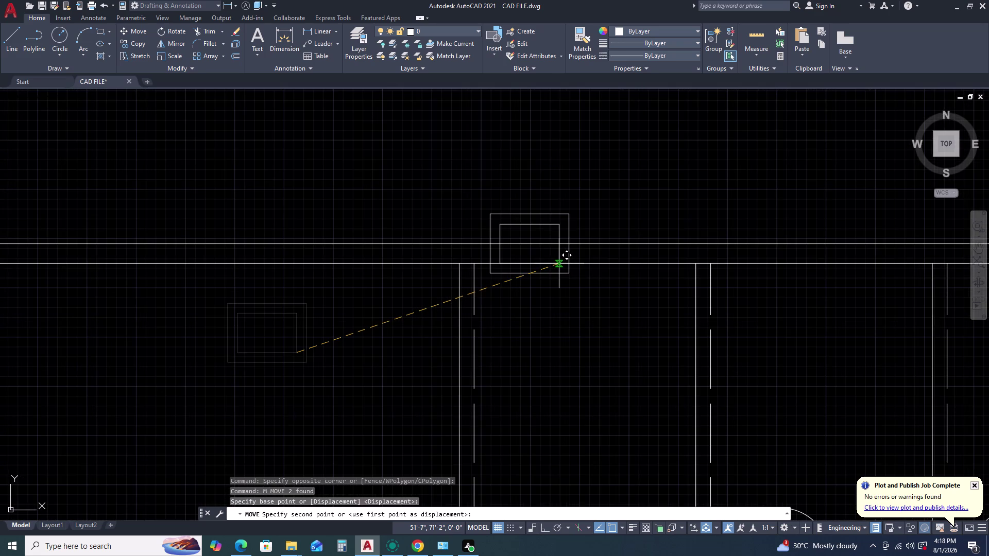
Place the small double rectangle just above the long horizontal wall line.
scroll(down, 3)
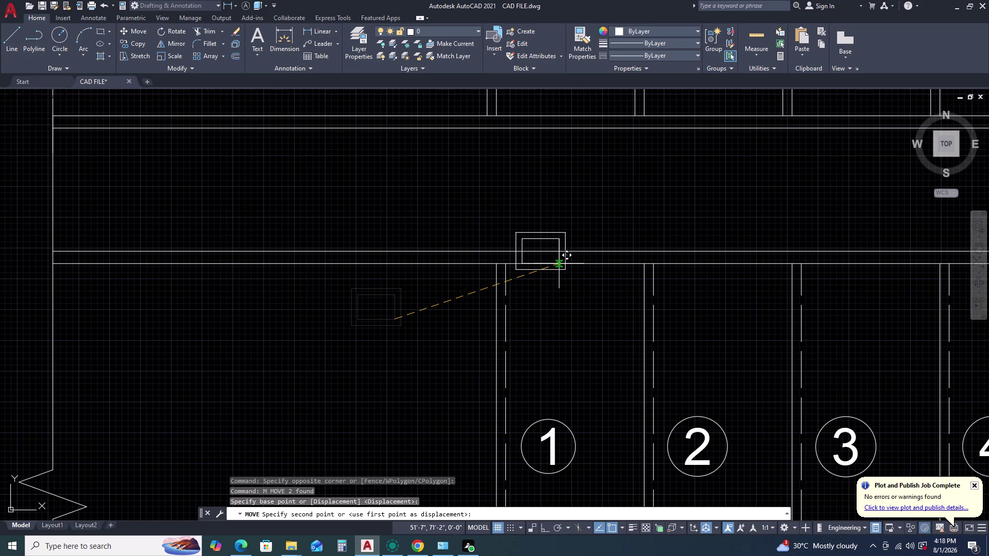
scroll(up, 3)
click(422, 219)
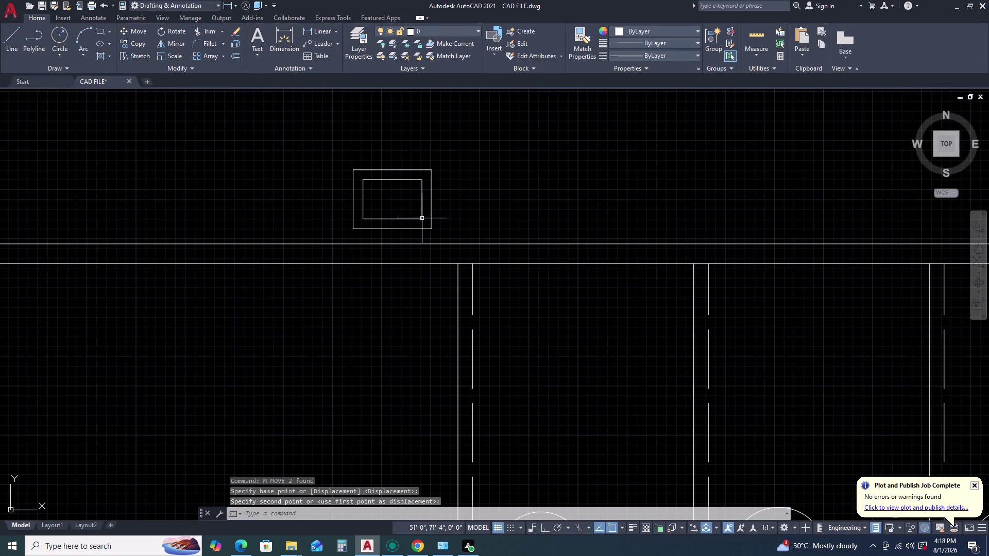
key(Escape)
Review the dimension style's Primary Units with DIMSTYLE and close it unchanged.
key(d)
key(space)
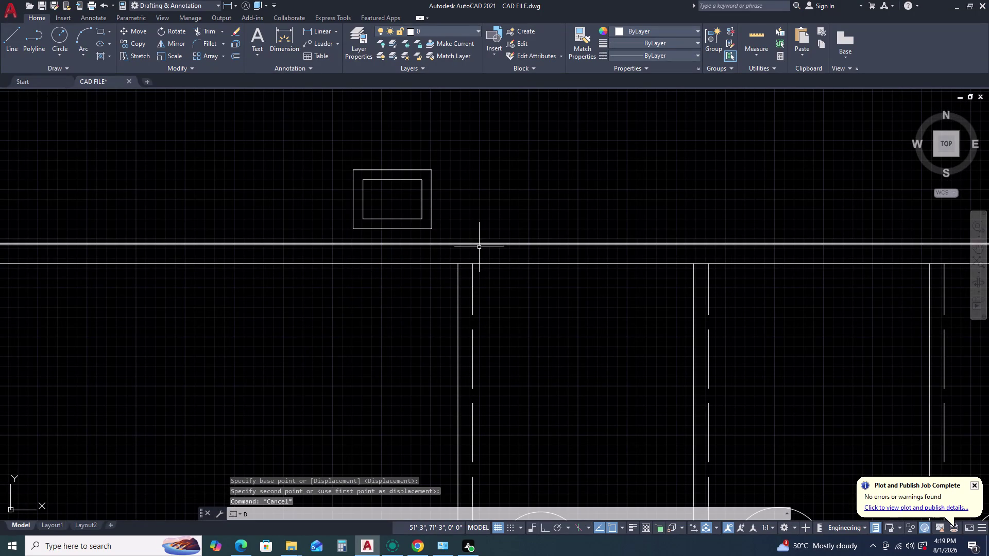
click(591, 248)
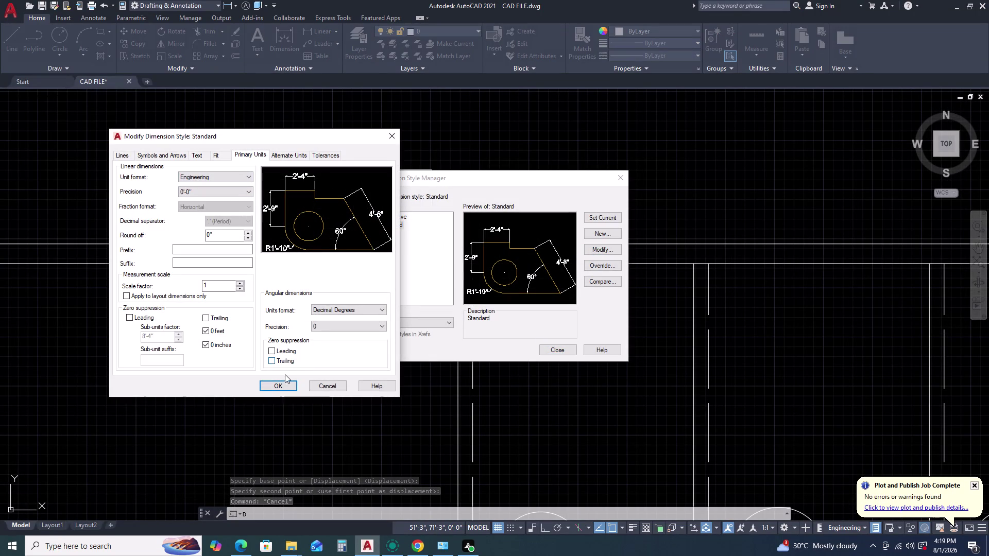
click(280, 386)
double_click(600, 213)
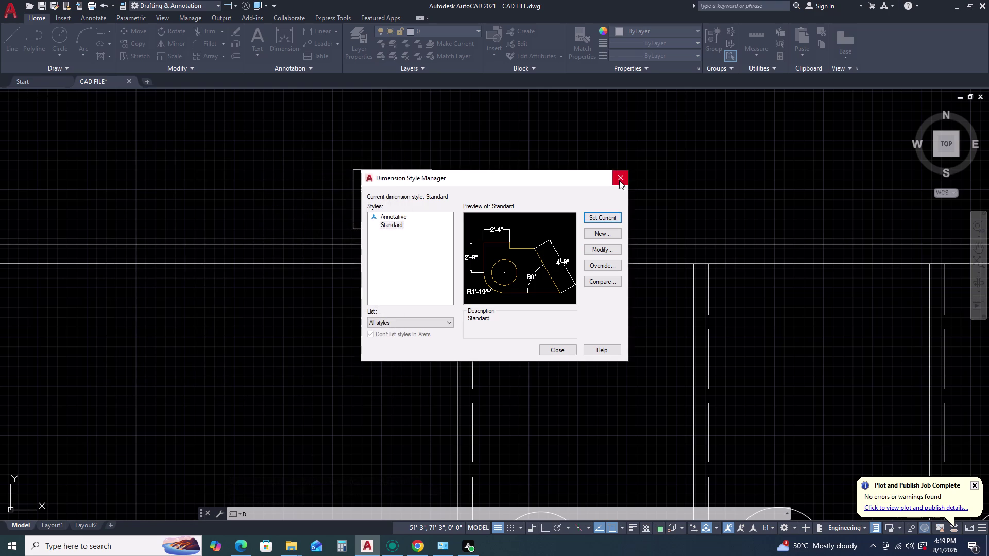
click(620, 179)
Window-select the small rectangle twice, cancelling each selection.
drag(455, 178, 449, 178)
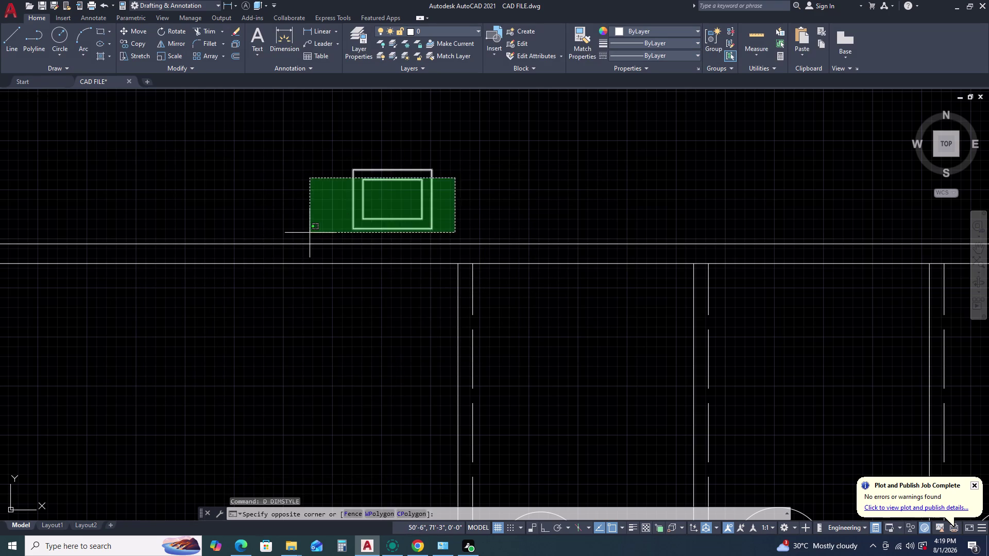
click(310, 233)
scroll(down, 3)
key(Escape)
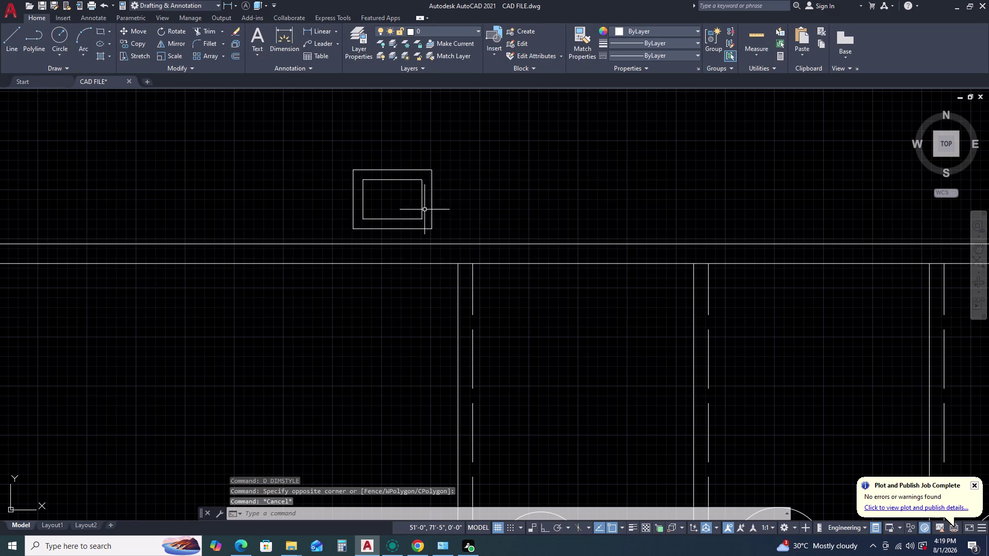
click(486, 172)
click(320, 226)
key(Escape)
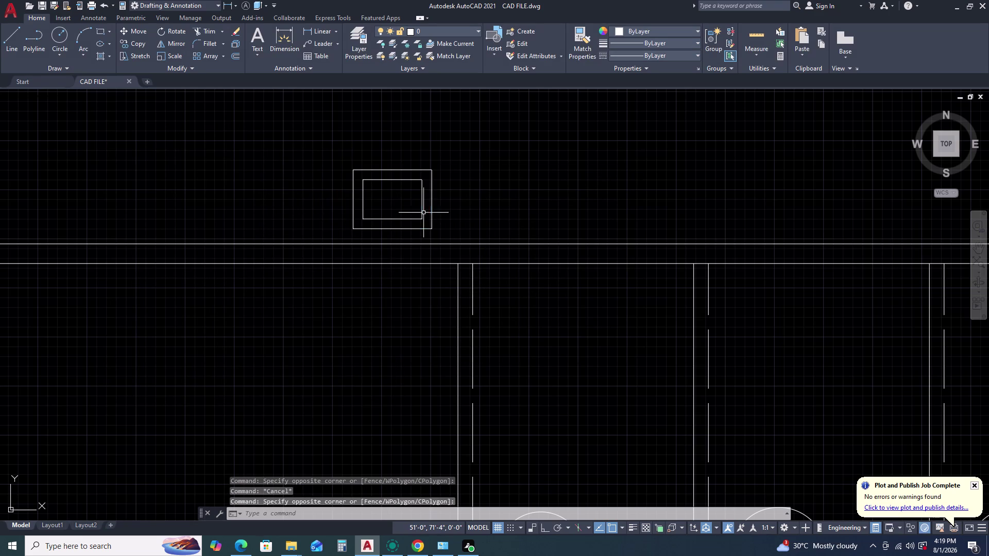
click(308, 31)
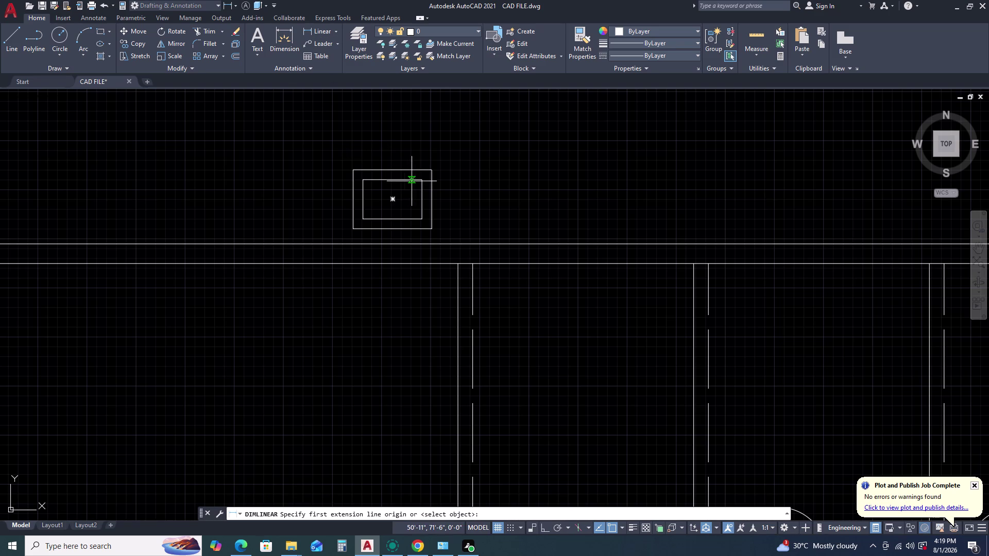
Try and cancel linear dimensions on the rectangle (2 inches) and the wall (1 inch).
click(420, 181)
click(421, 221)
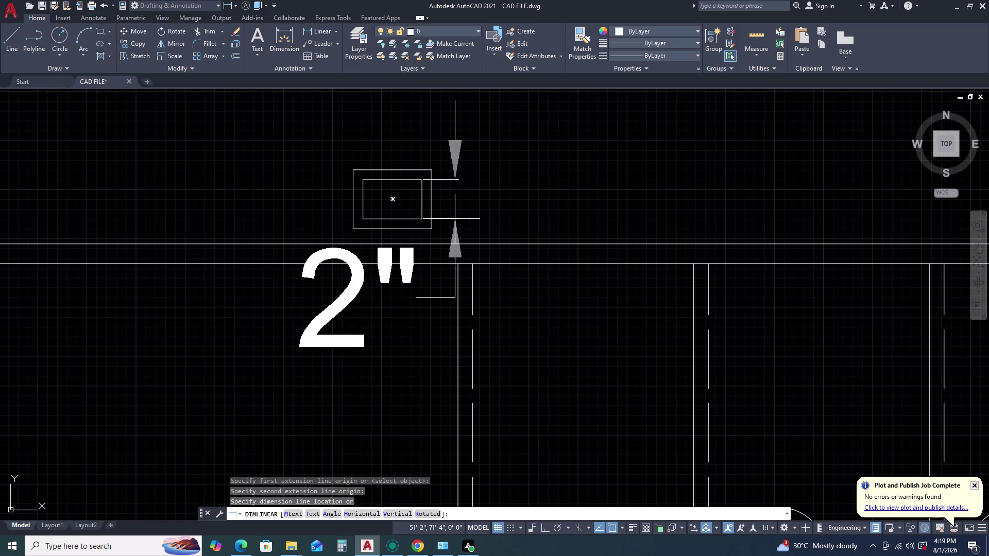
key(Escape)
key(space)
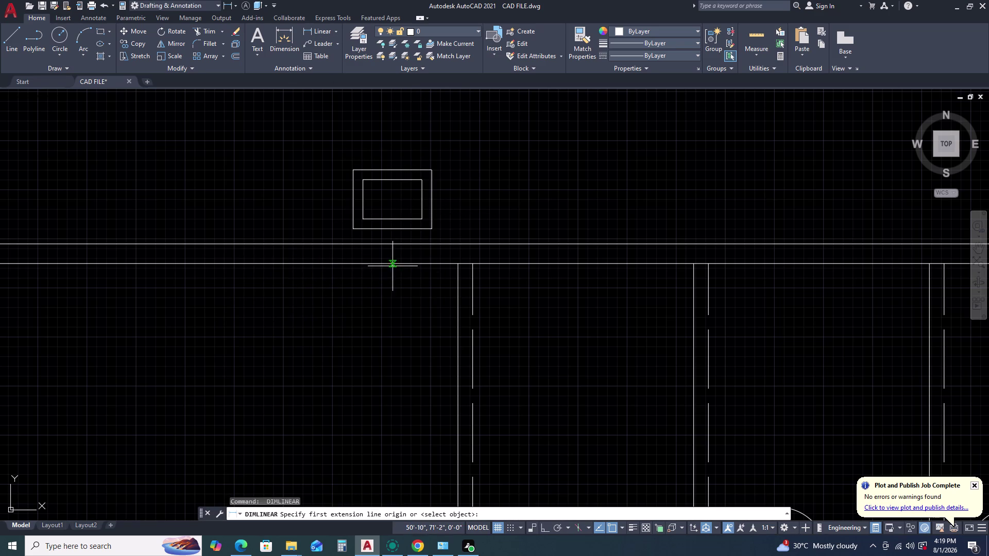
click(459, 266)
click(459, 242)
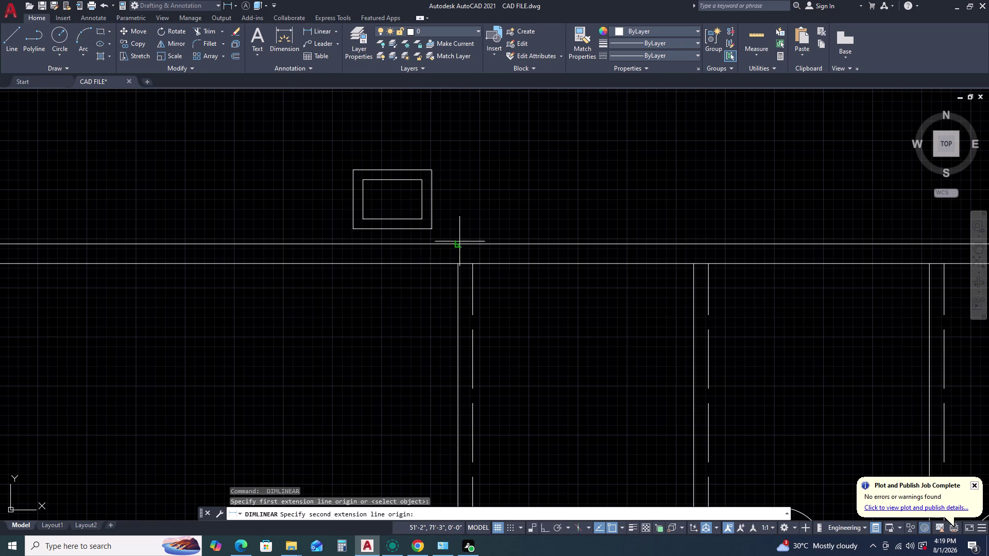
scroll(down, 3)
scroll(down, 3)
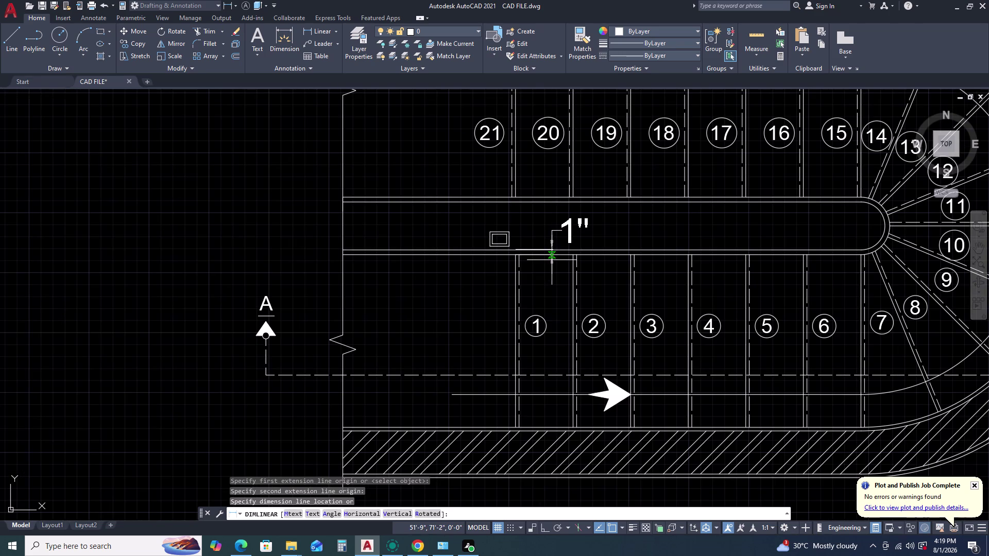
key(Escape)
Erase the extra lines inside the central wall band.
click(532, 230)
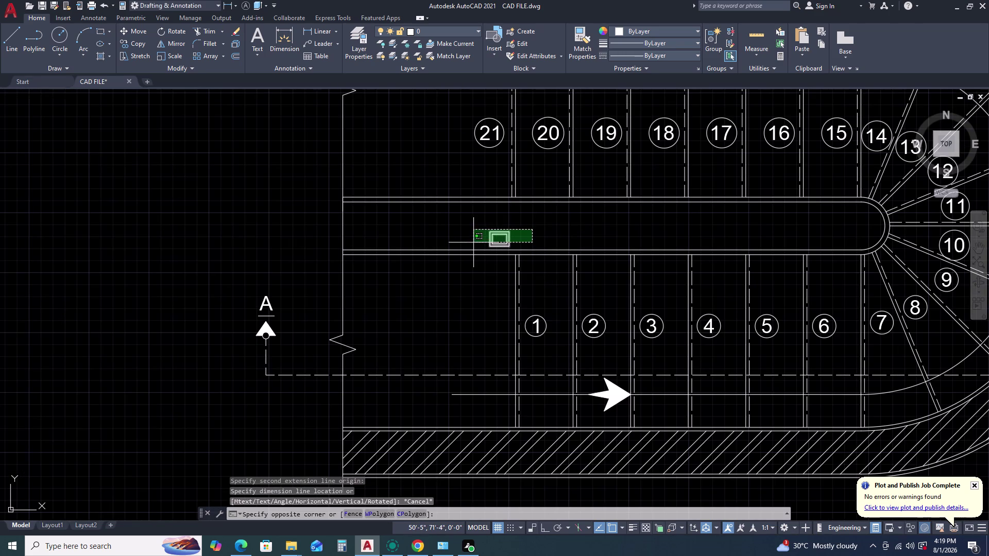
key(Escape)
double_click(456, 251)
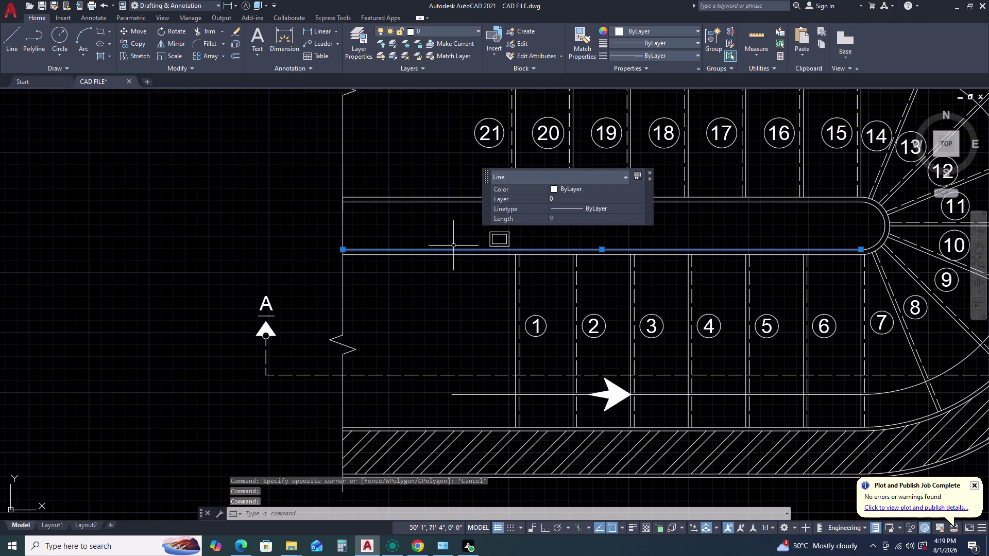
key(Delete)
click(483, 203)
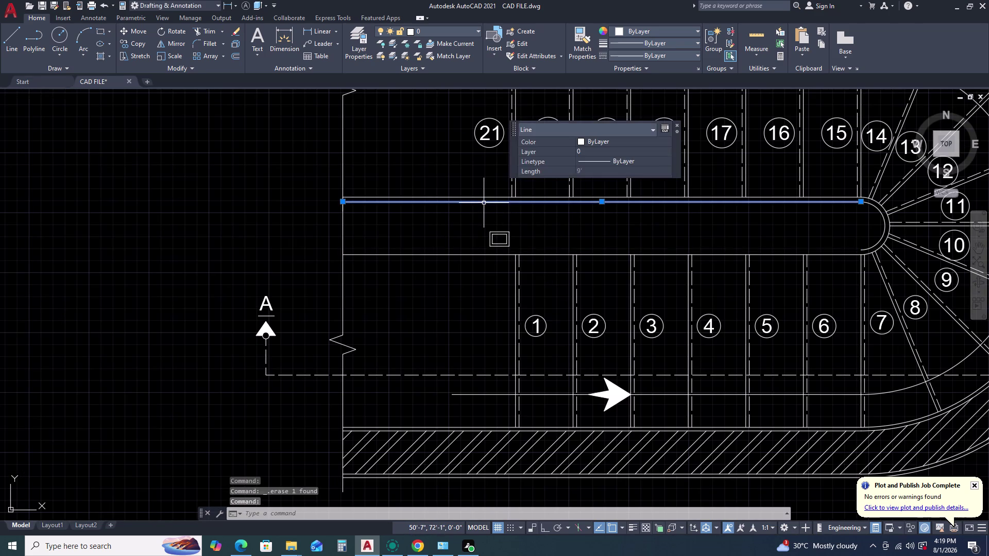
key(Delete)
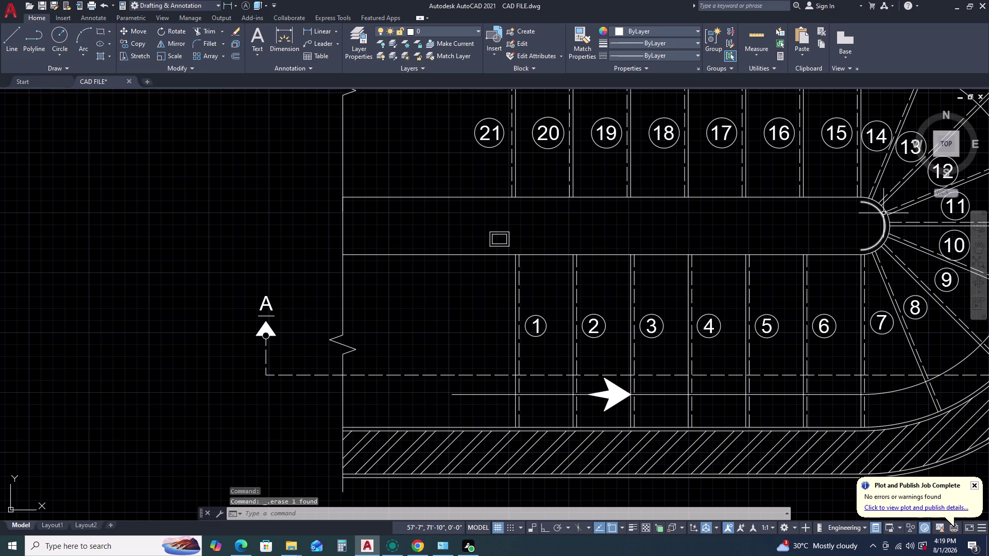
click(883, 214)
key(Delete)
scroll(down, 3)
scroll(up, 3)
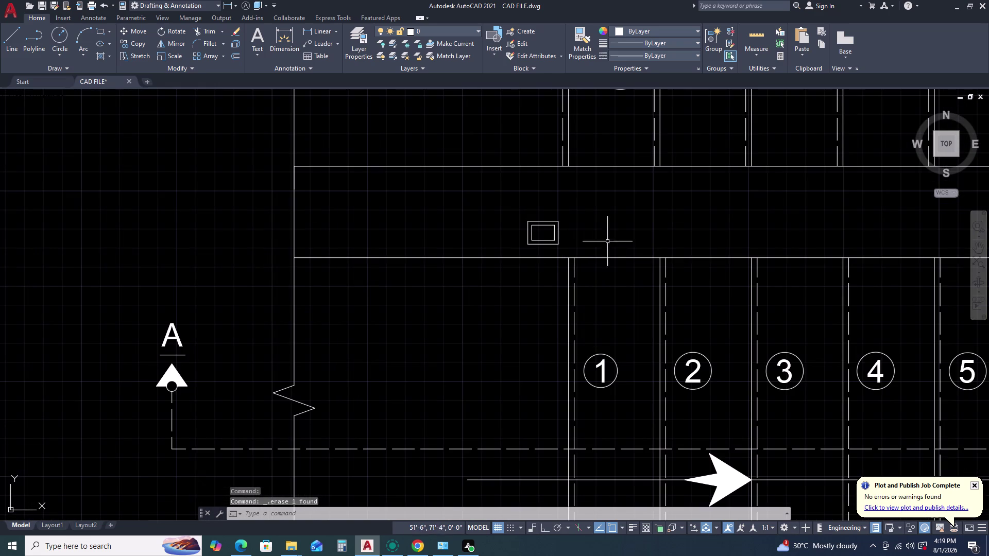
Offset the central wall's edge lines 2 inches into the wall band.
click(612, 236)
click(603, 280)
key(o)
key(space)
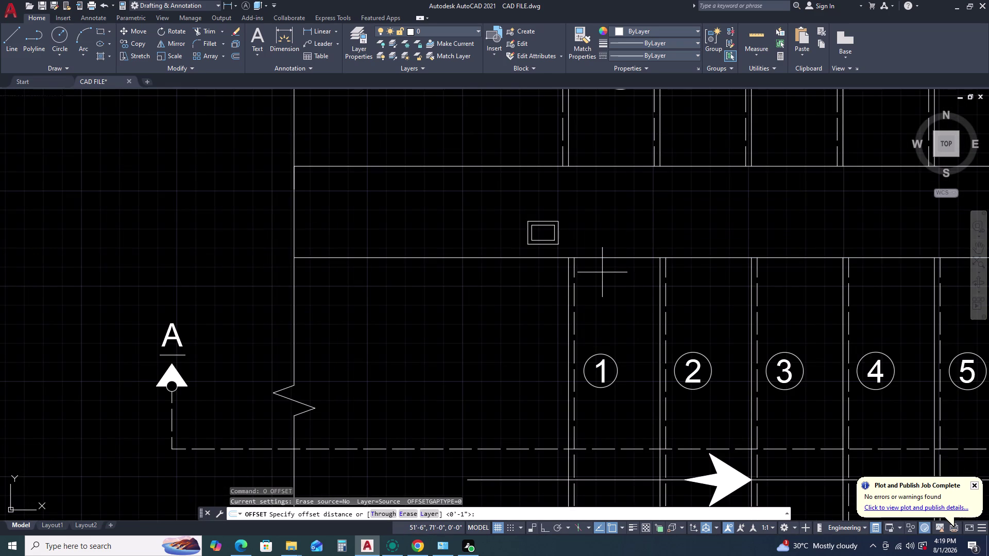
key(3)
key(BackSpace)
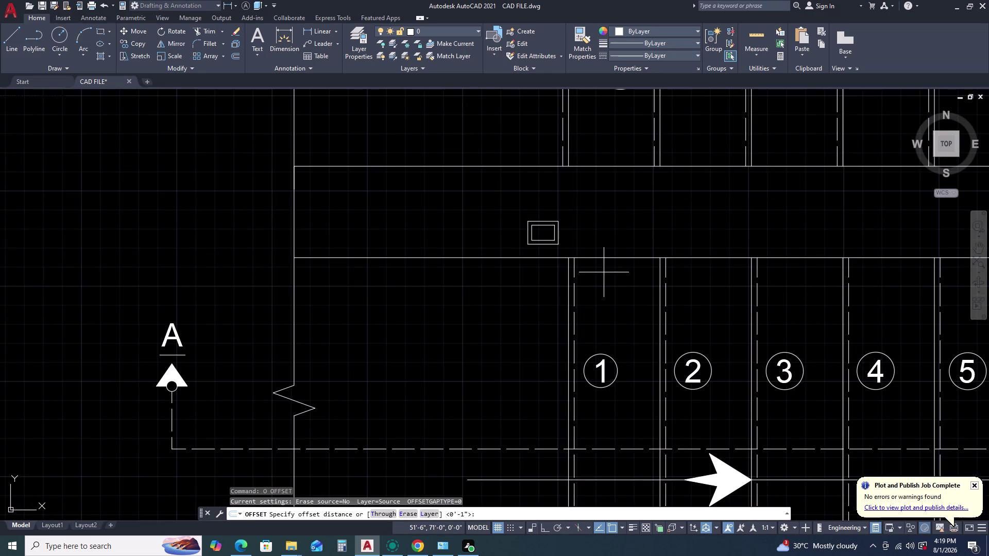
key(2)
key(space)
click(492, 223)
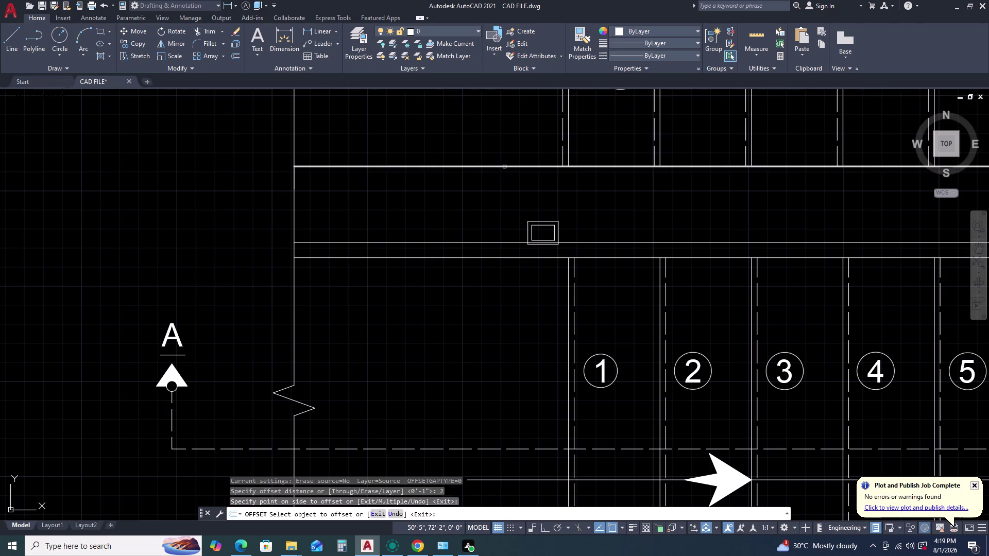
click(505, 167)
scroll(down, 3)
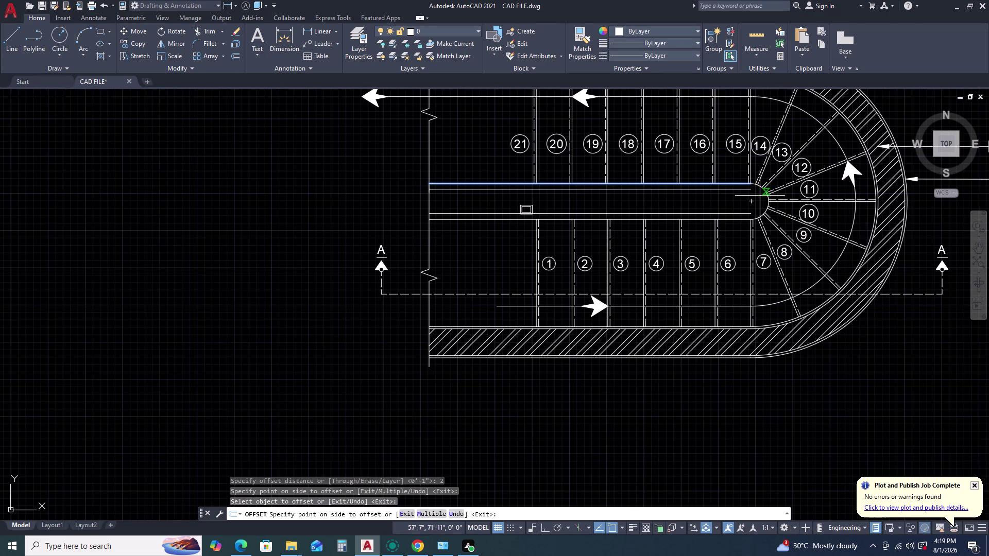
click(755, 199)
click(764, 189)
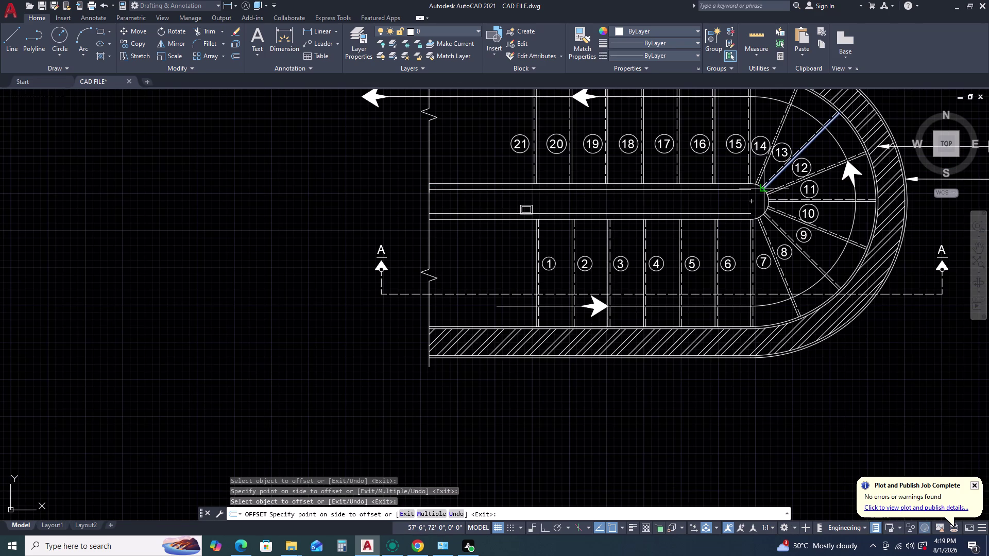
key(Escape)
key(space)
Offset one more wall edge line 2 inches inward.
scroll(up, 3)
key(space)
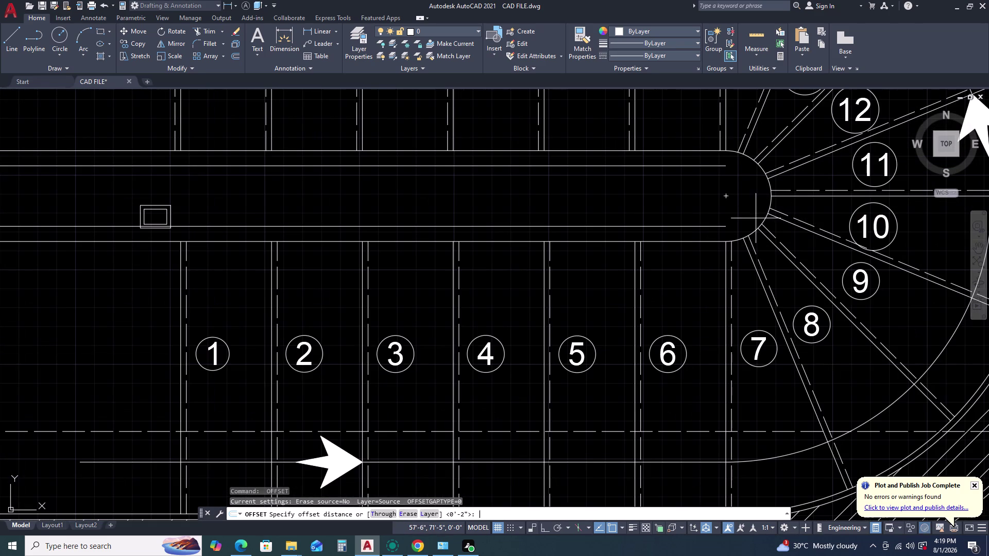
click(766, 220)
click(729, 217)
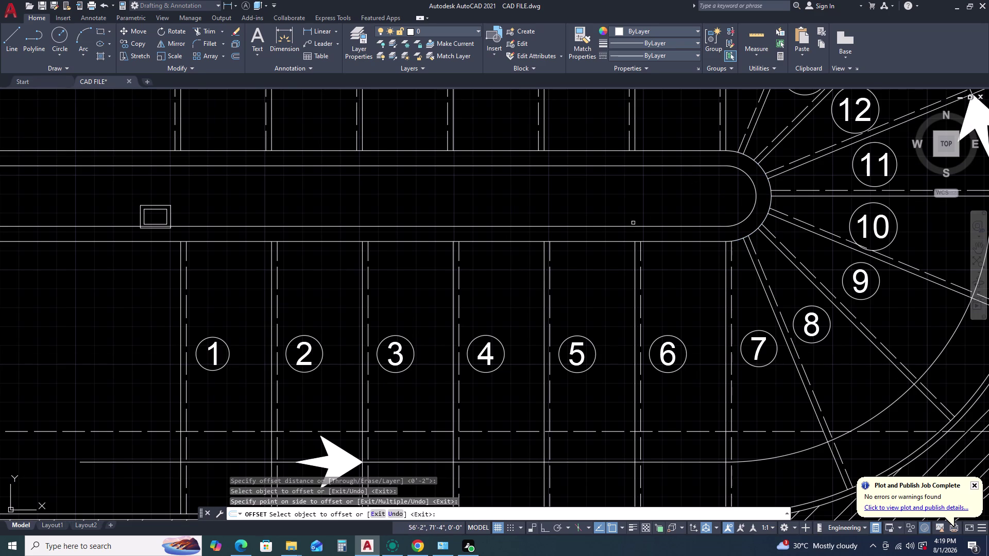
scroll(down, 3)
key(Escape)
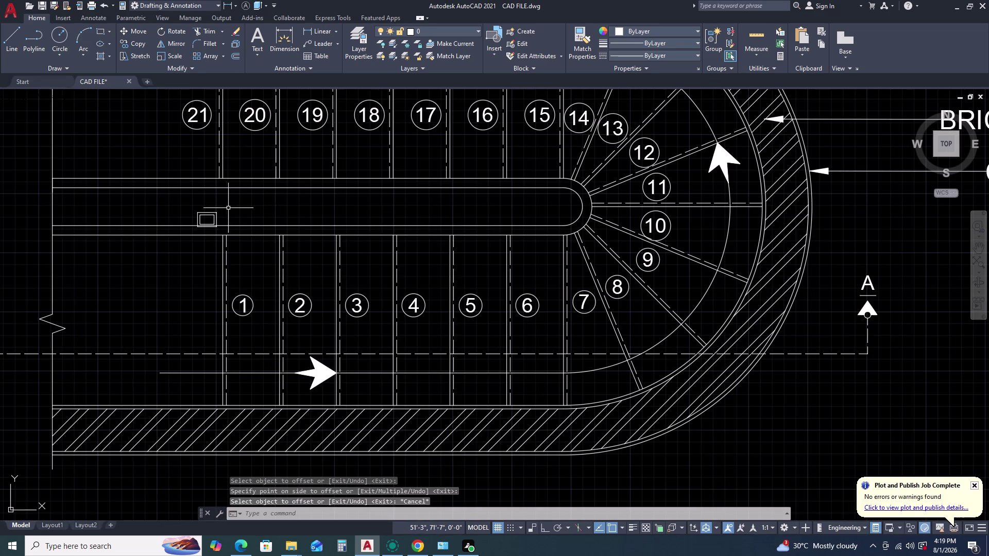
scroll(up, 3)
Move the nested rectangle from its corner base point to a new position.
click(203, 186)
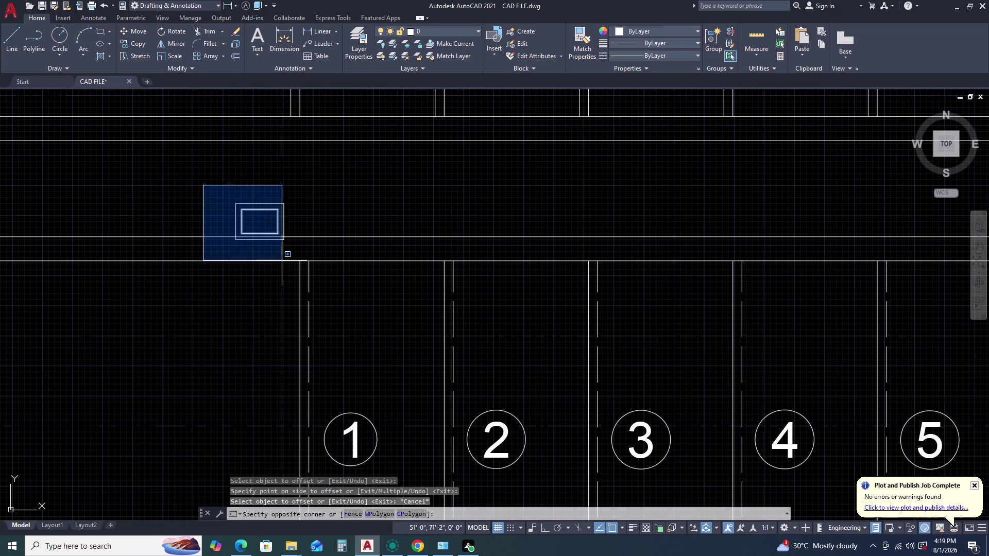
click(304, 248)
key(m)
key(space)
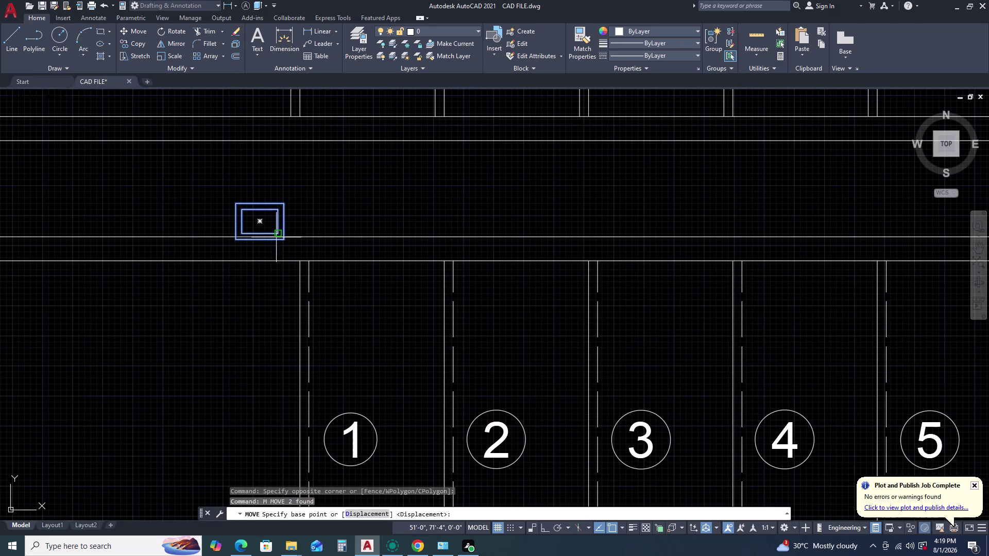
click(278, 231)
scroll(up, 3)
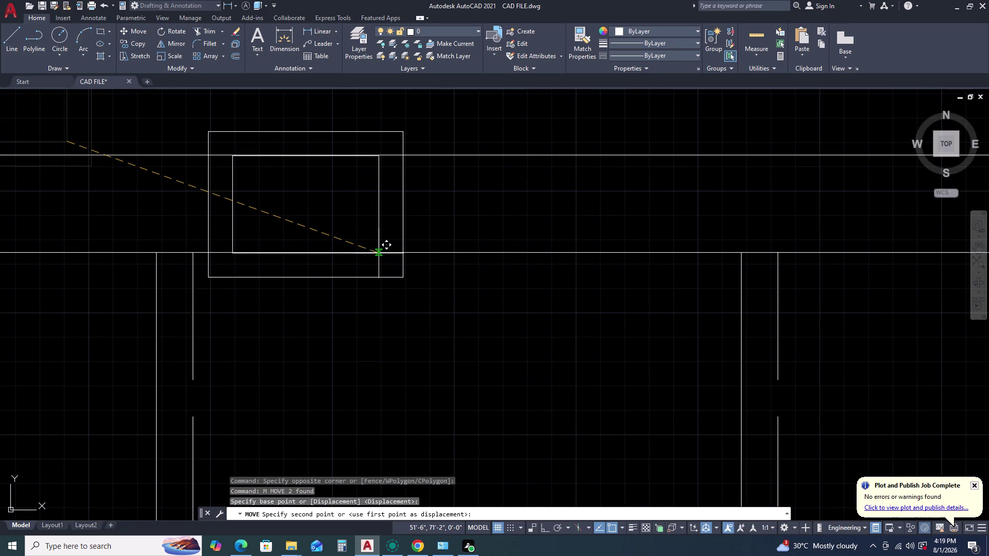
scroll(up, 3)
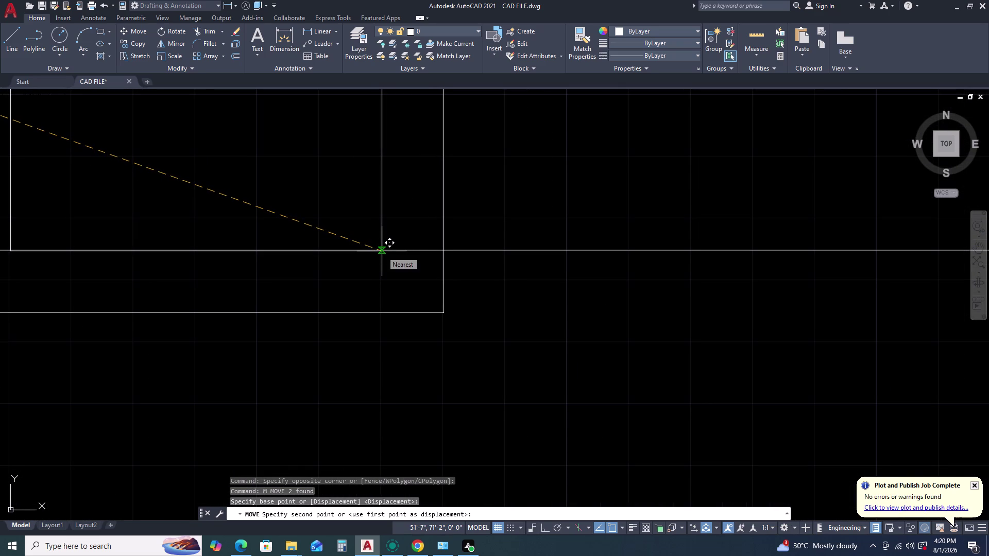
scroll(up, 3)
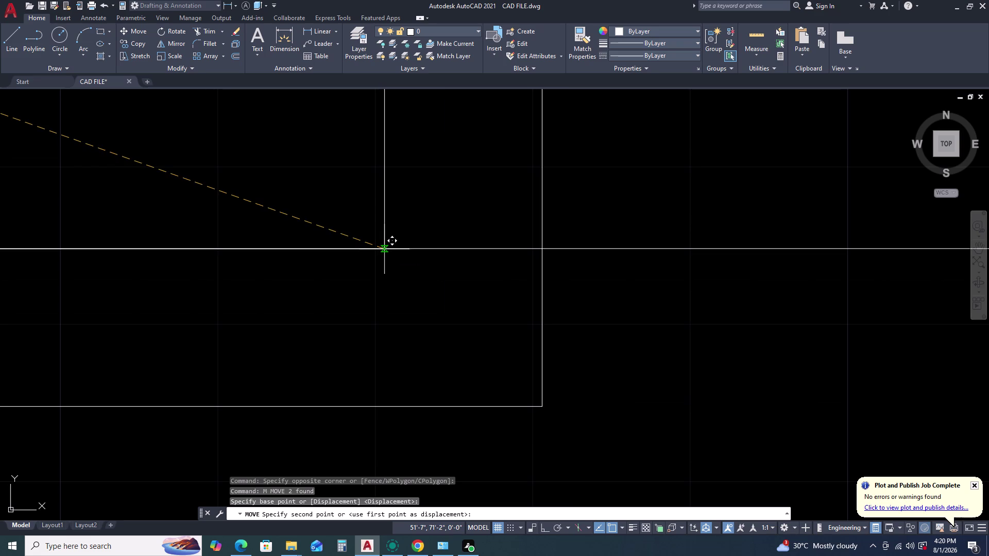
click(385, 249)
scroll(down, 3)
scroll(down, 3)
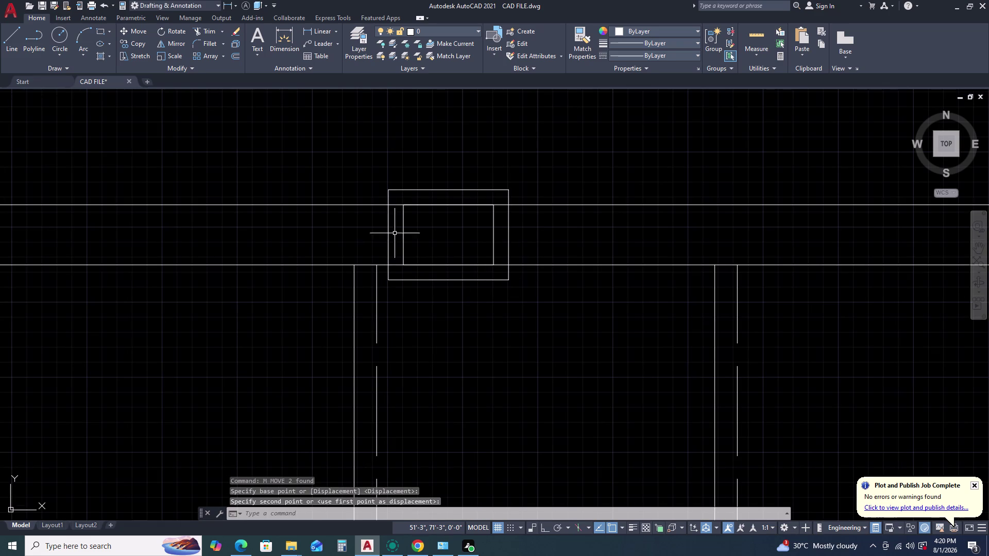
With Ortho on, shift both column rectangles right from their inner corner.
click(374, 183)
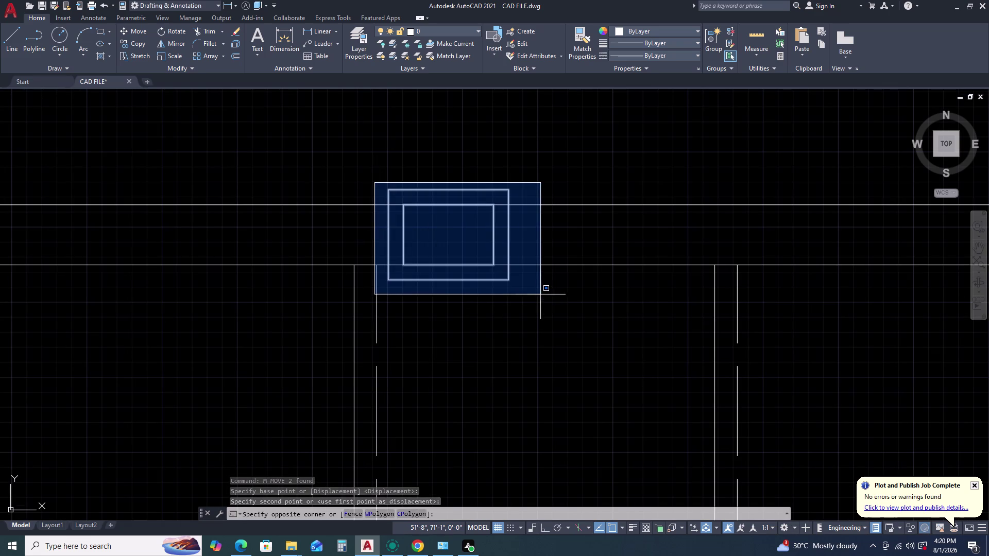
click(540, 295)
key(F8)
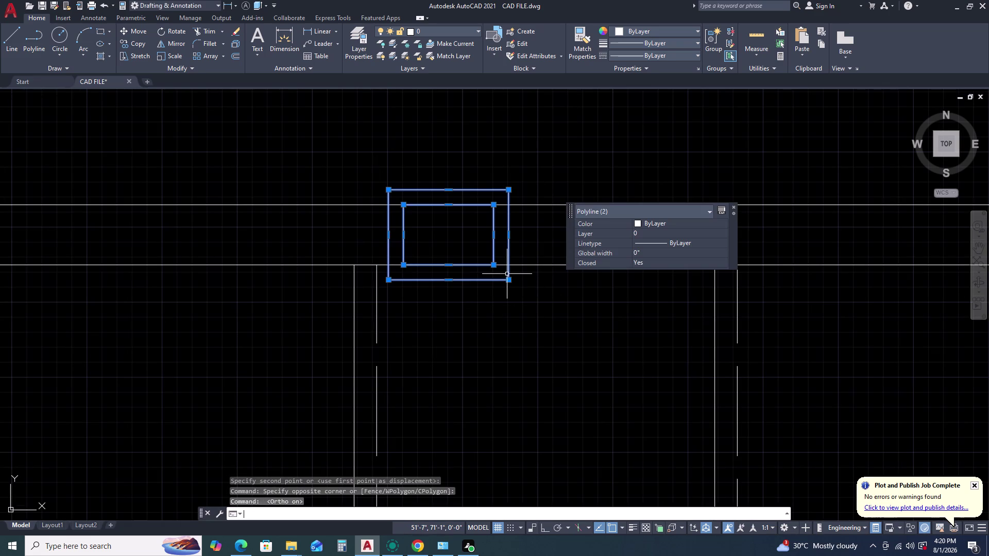
key(space)
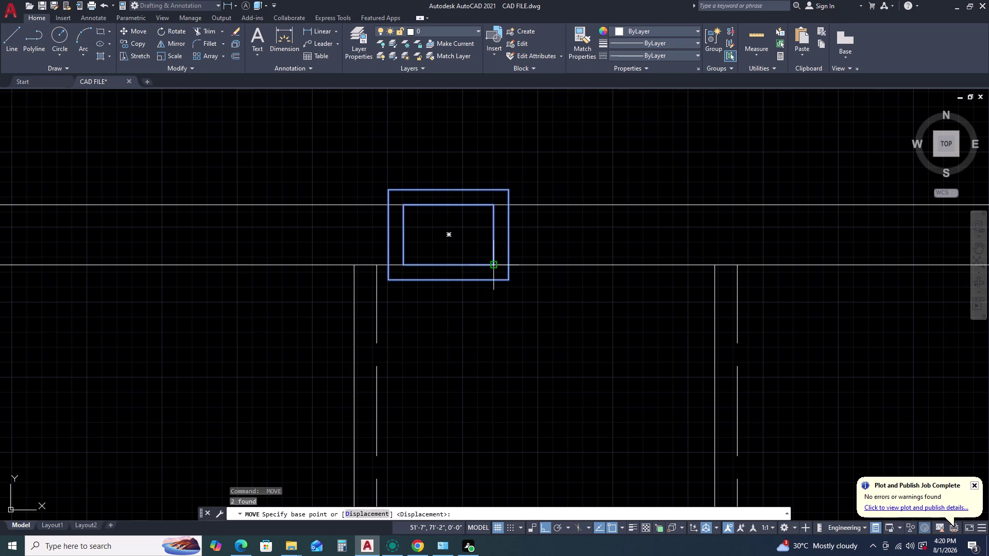
click(494, 268)
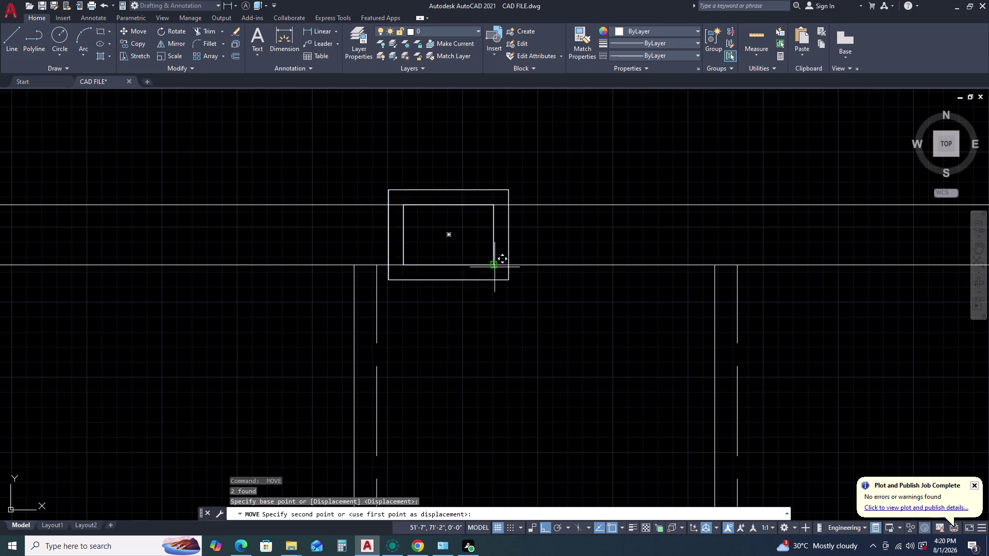
click(519, 266)
key(Escape)
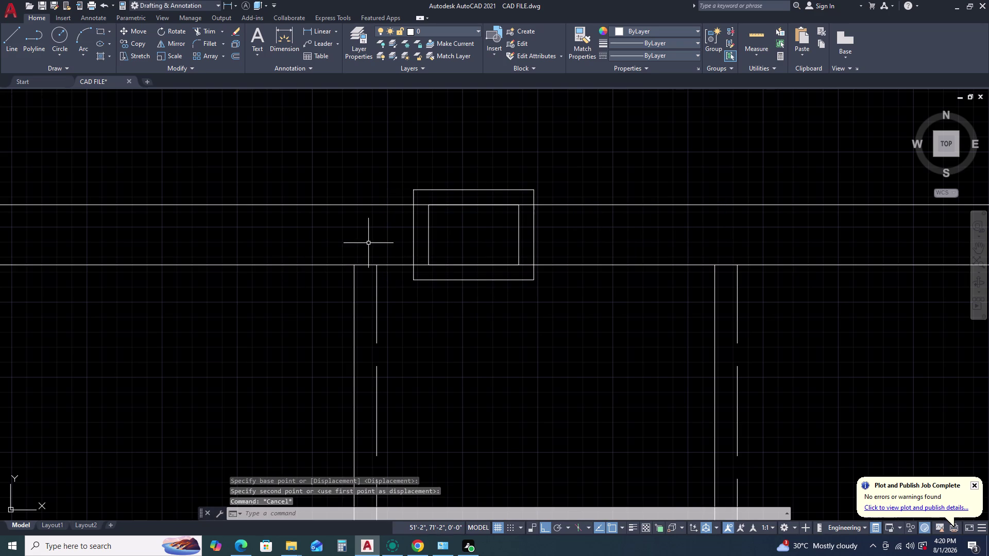
Select the upper and lower wall lines for stretching.
scroll(down, 3)
drag(264, 215, 260, 220)
click(213, 278)
scroll(up, 3)
click(93, 230)
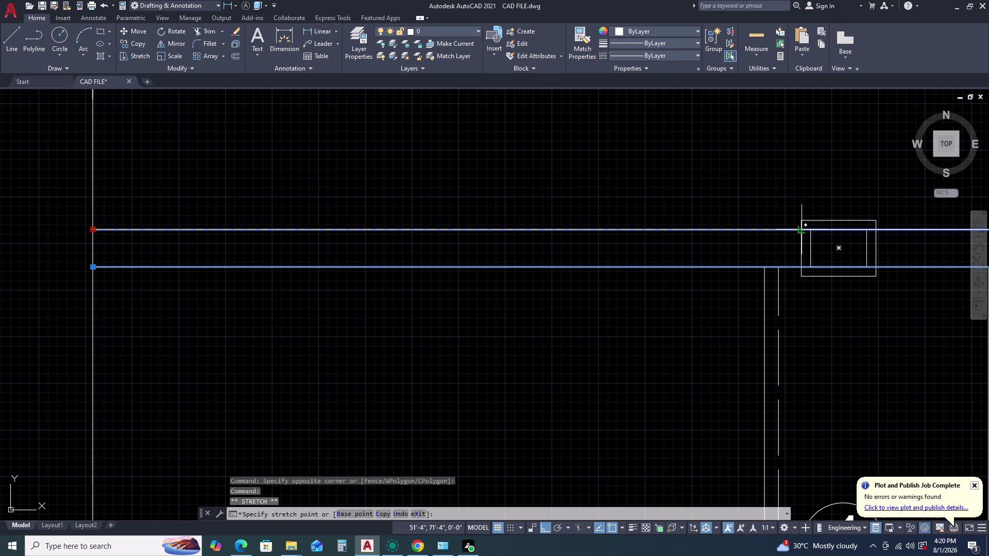
Grip-stretch the upper and lower wall line ends to the column's left edge.
click(776, 228)
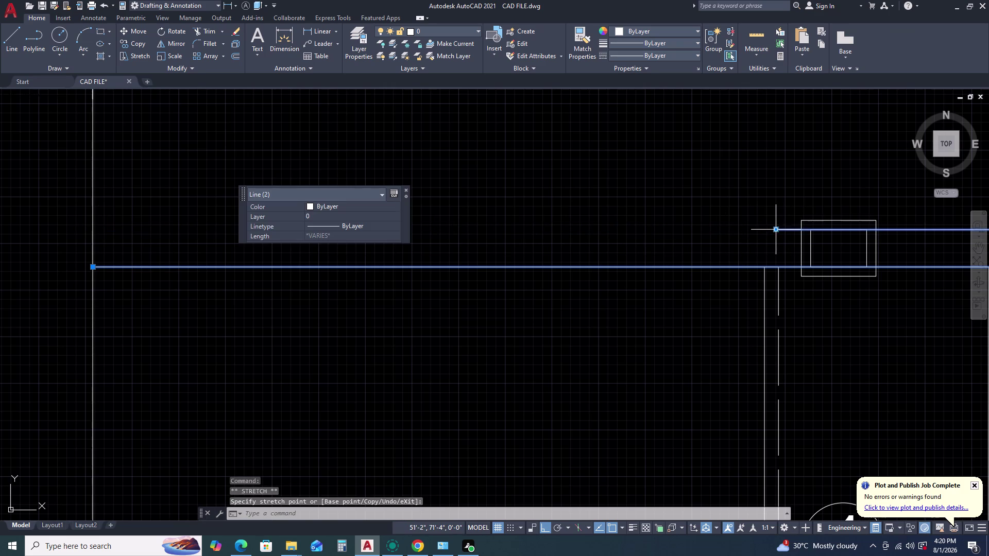
key(Escape)
click(307, 255)
click(274, 292)
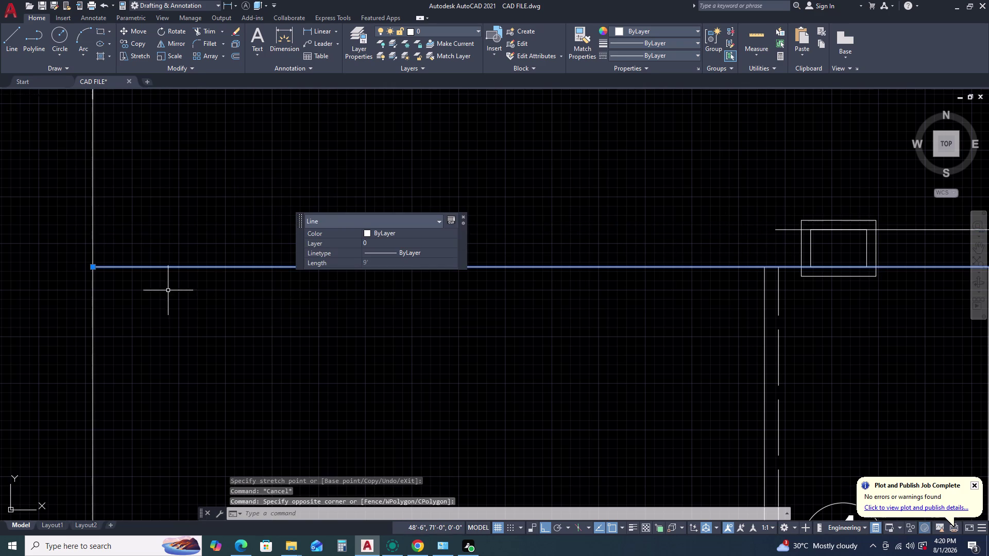
click(93, 269)
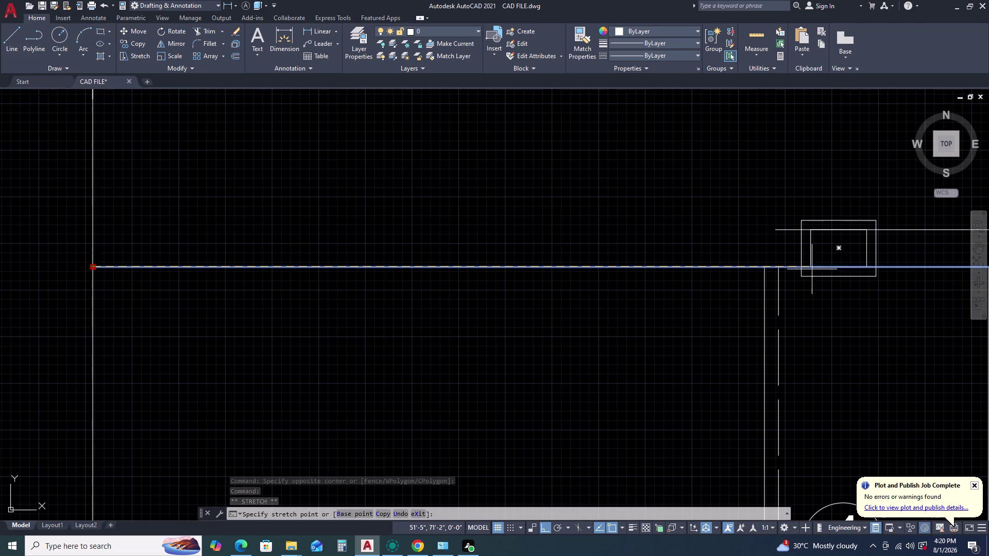
click(876, 264)
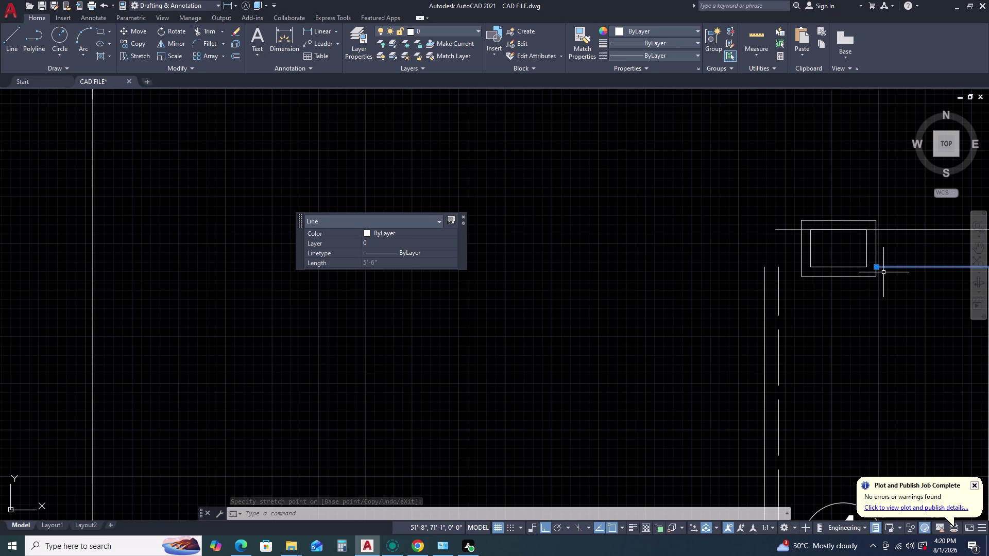
click(877, 269)
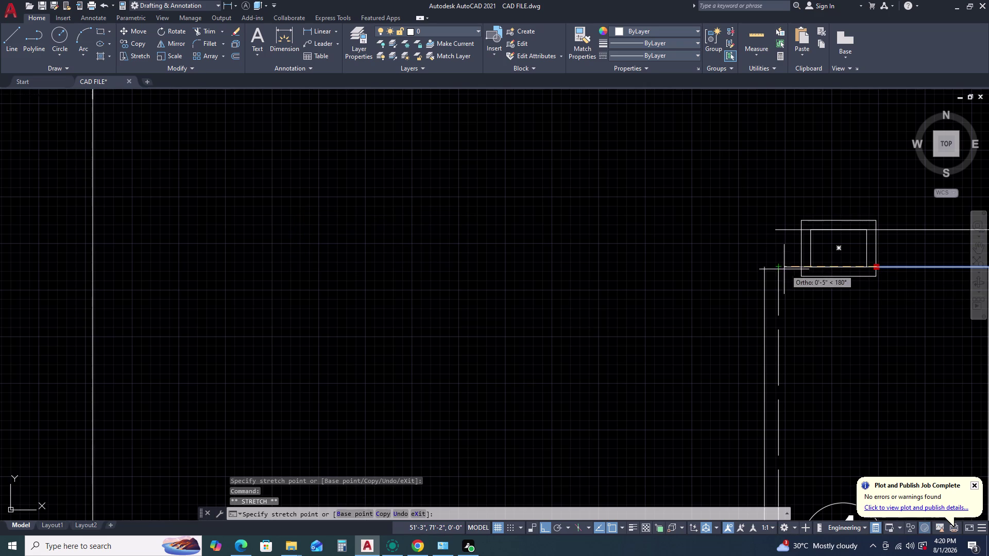
click(776, 269)
key(Escape)
Fillet the upper wall line with the left vertical wall line into a sharp corner.
middle_drag(758, 251, 760, 251)
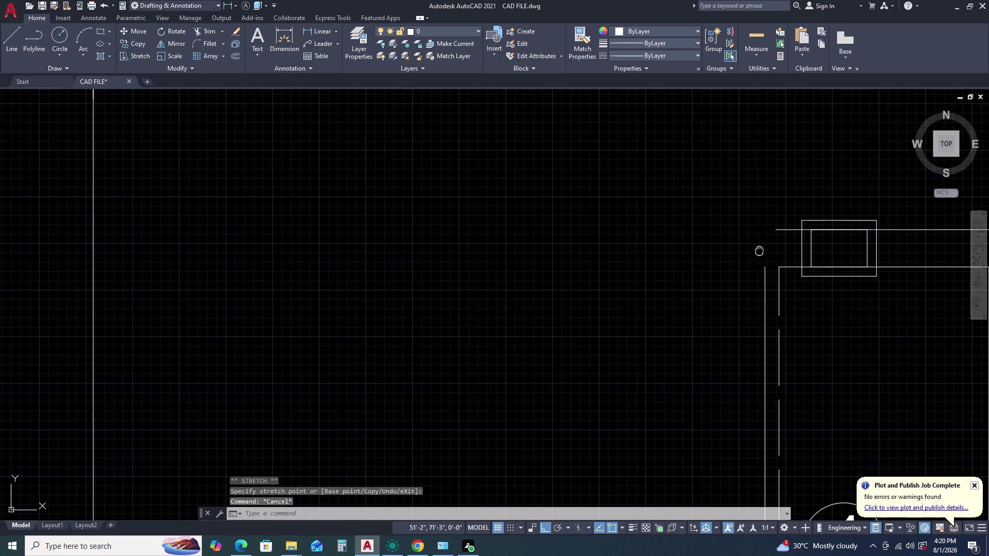
middle_drag(759, 251, 626, 236)
middle_drag(622, 236, 613, 236)
text(F)
key(space)
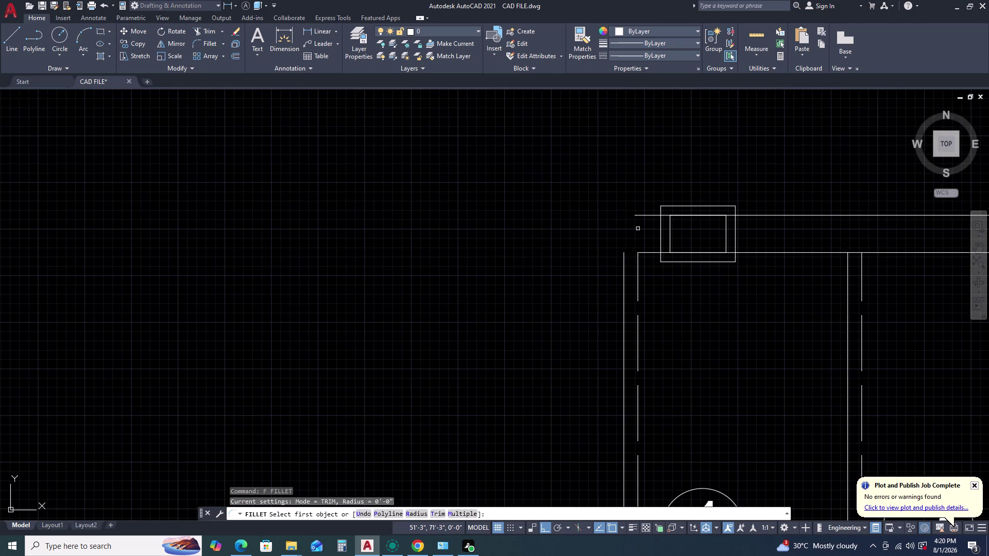
click(640, 218)
click(641, 216)
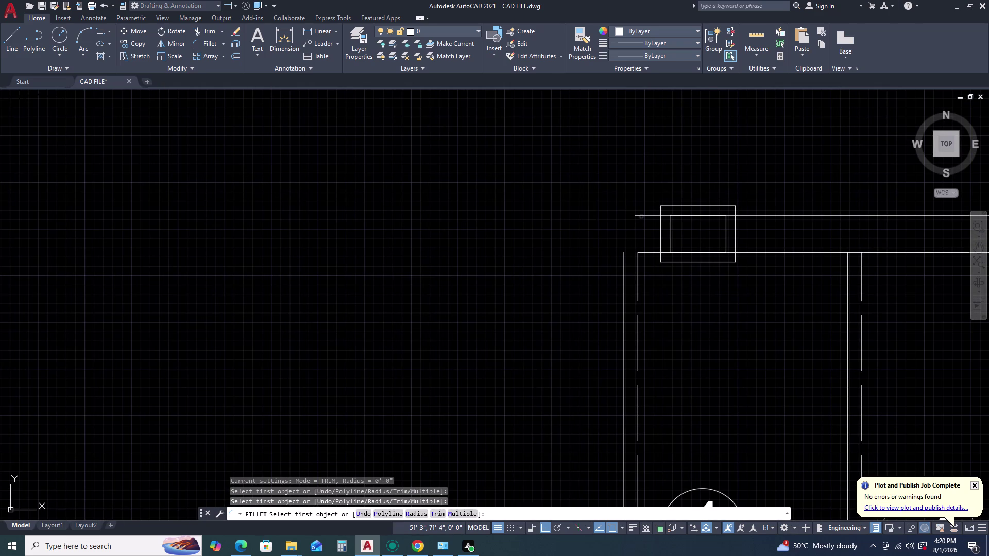
click(642, 217)
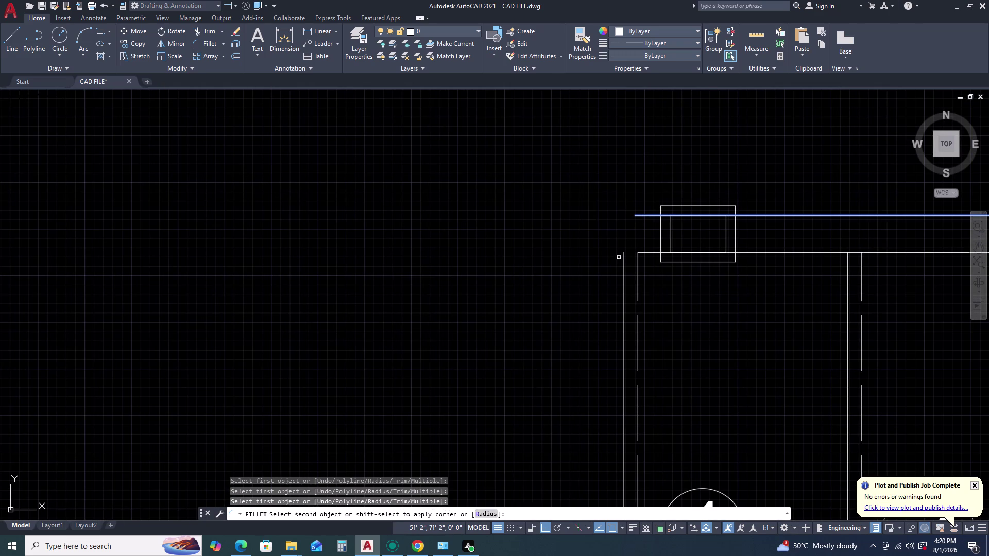
click(625, 256)
key(Escape)
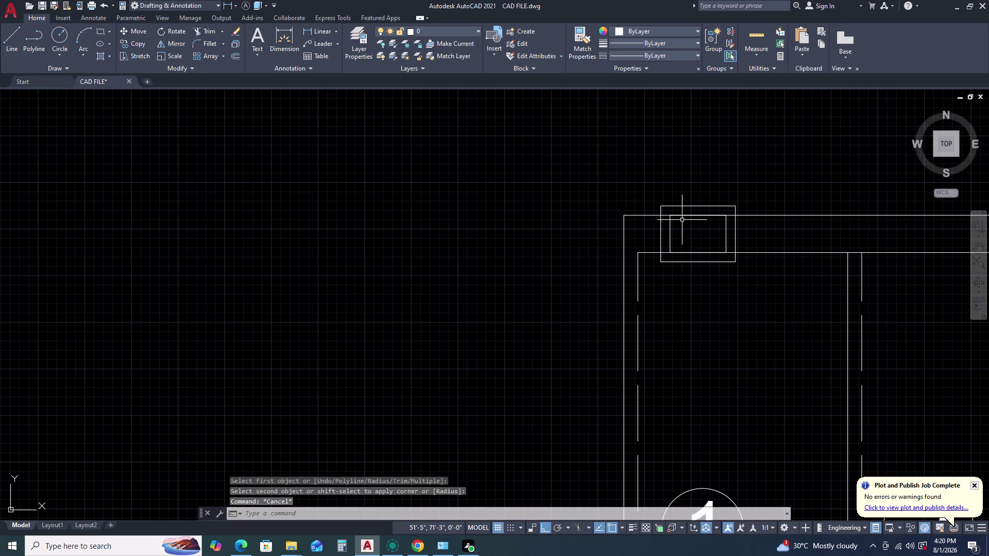
Hatch the top and left strips of the column frame.
key(h)
key(space)
scroll(up, 3)
click(666, 223)
click(497, 281)
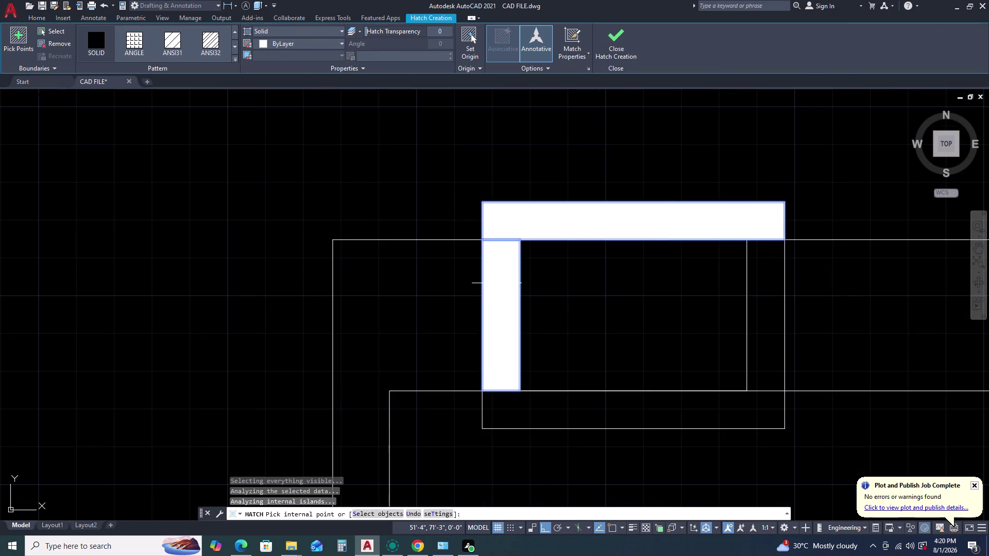
Trim stray line segments near the column's top and left strip fills.
key(Escape)
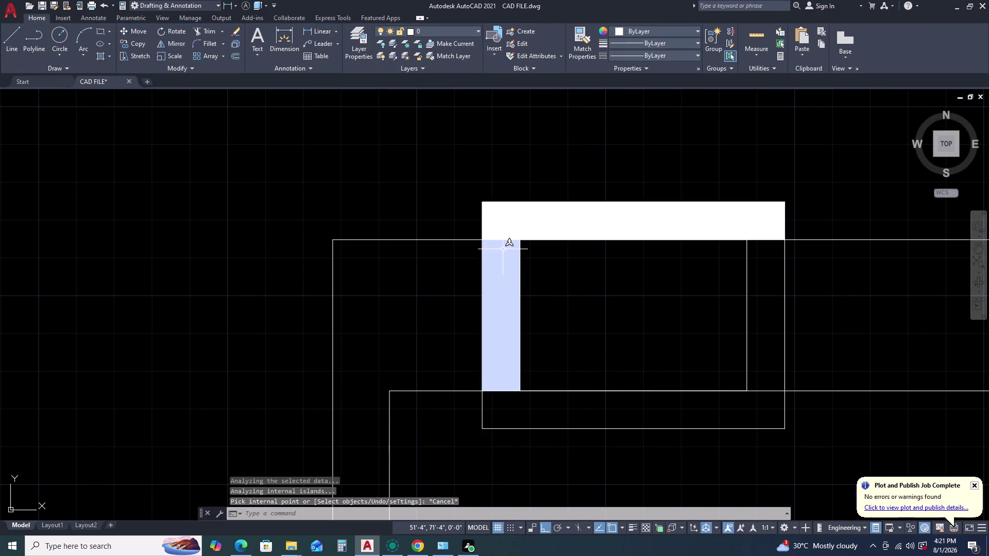
click(504, 240)
key(Escape)
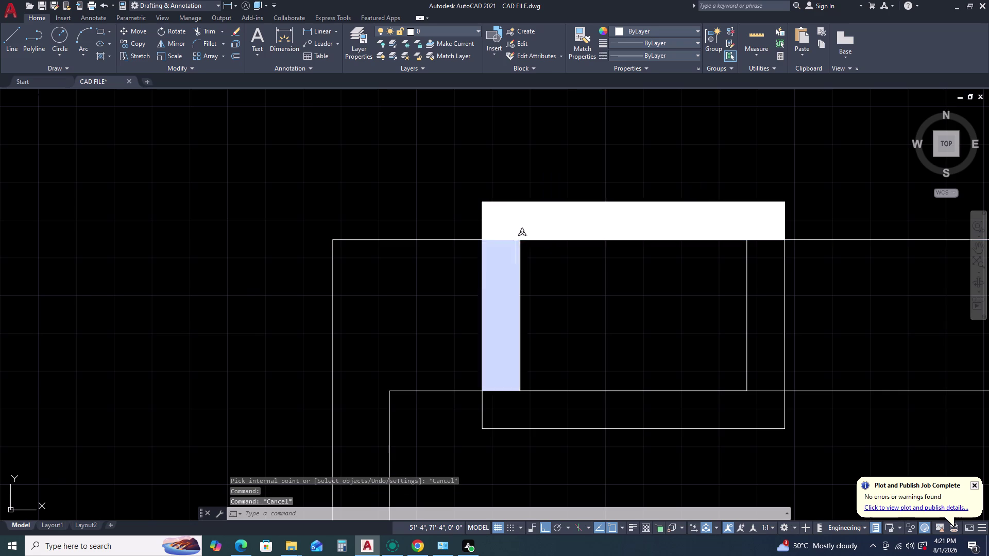
text(TR)
key(space)
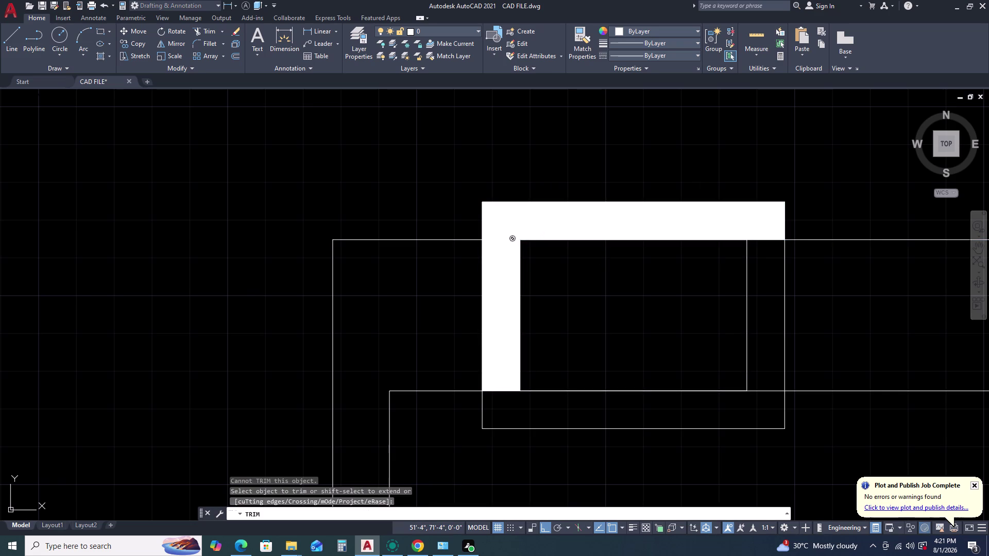
click(501, 244)
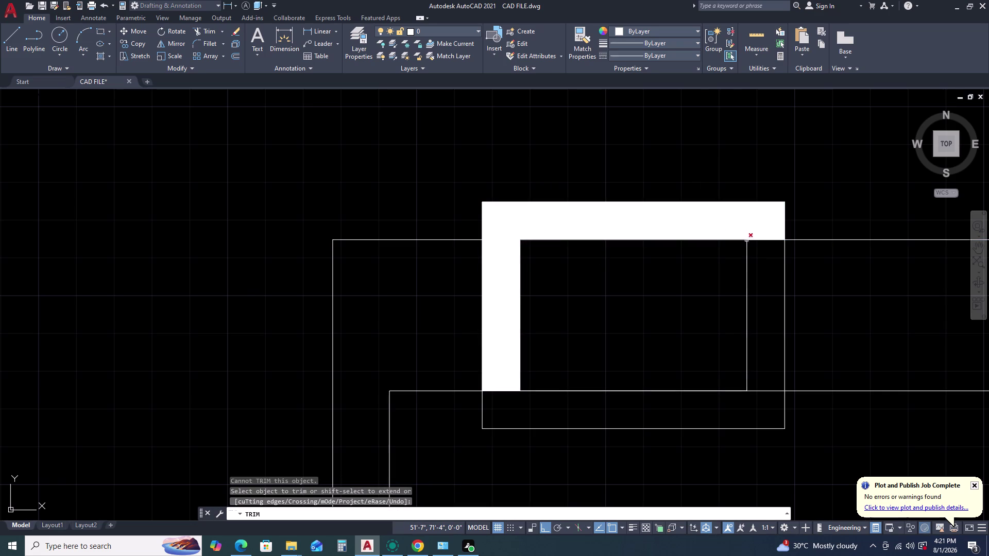
click(759, 241)
click(769, 370)
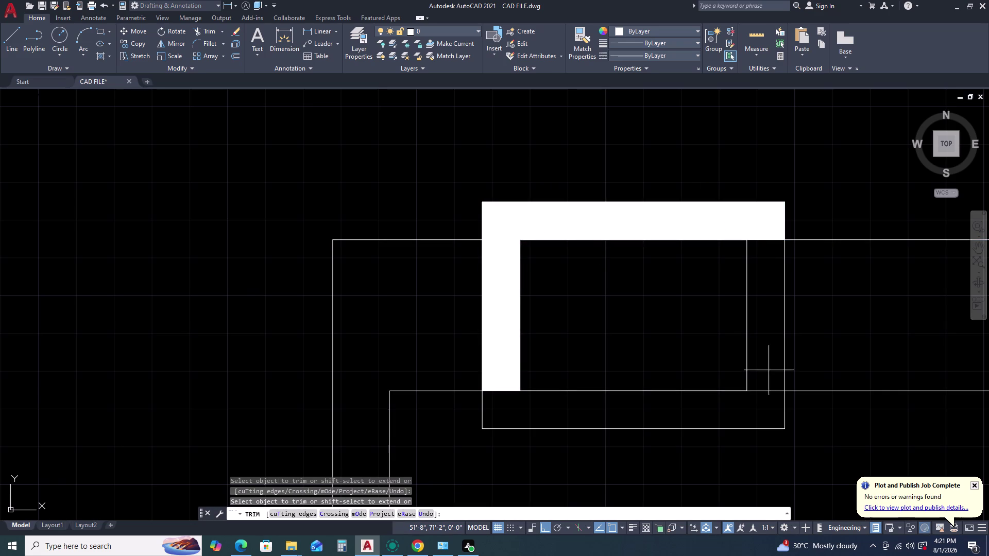
click(764, 395)
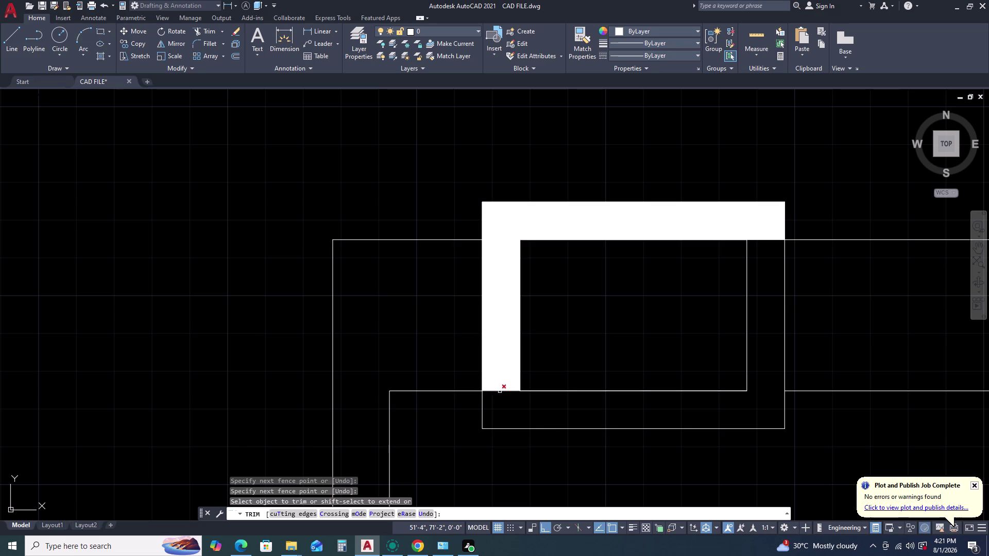
click(499, 391)
click(500, 389)
click(495, 395)
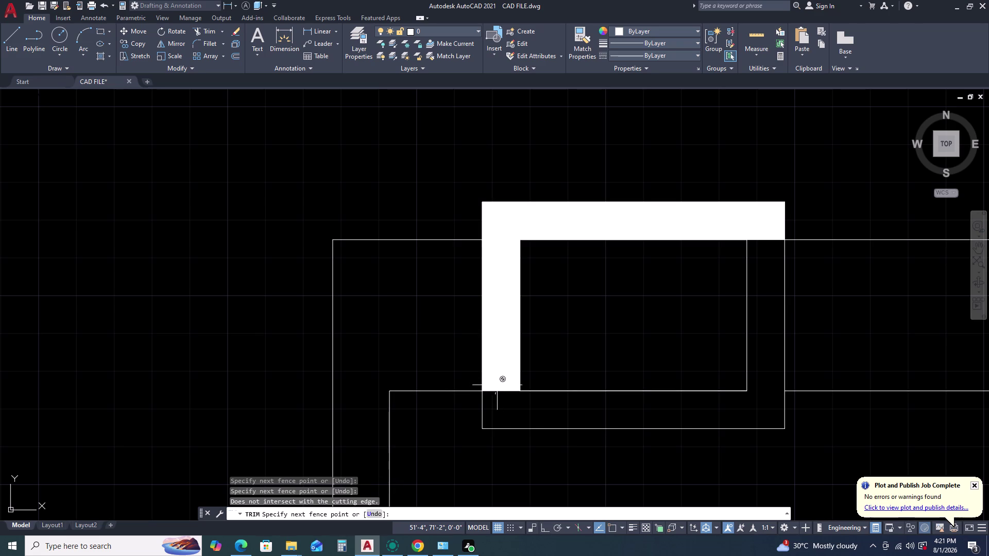
key(Escape)
Delete the two partial strip hatches and trim leftover pieces inside the column ring.
click(500, 367)
click(533, 224)
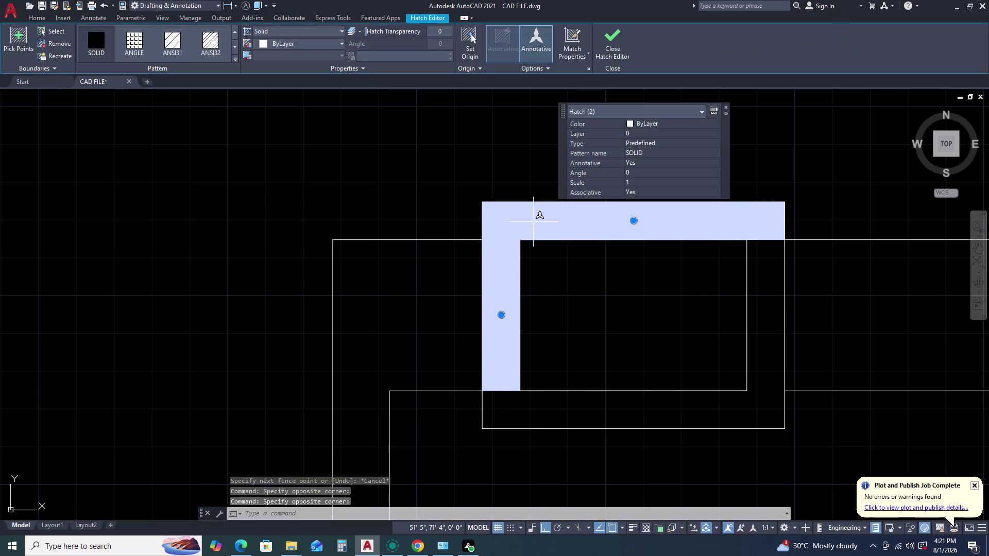
key(Delete)
key(t)
text(R)
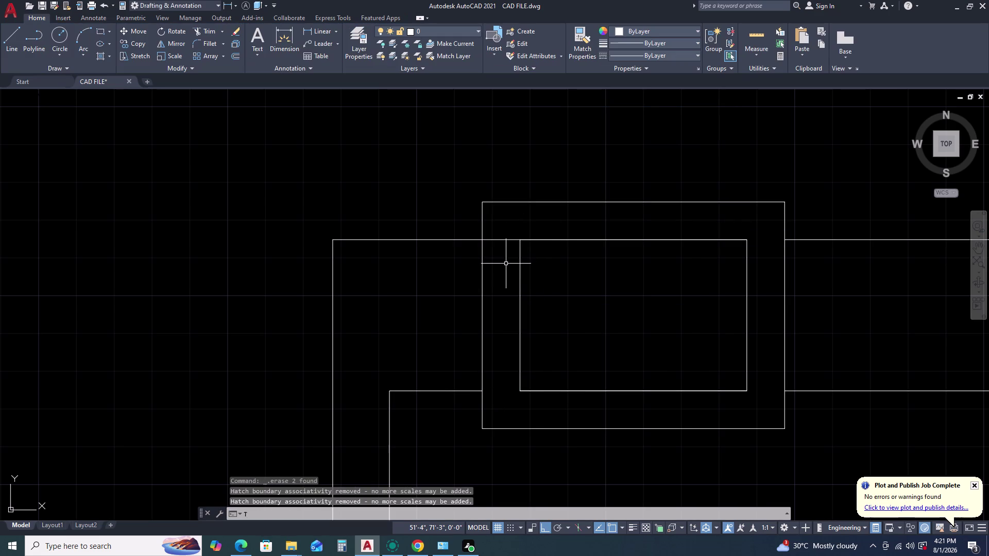
key(space)
double_click(503, 235)
click(502, 269)
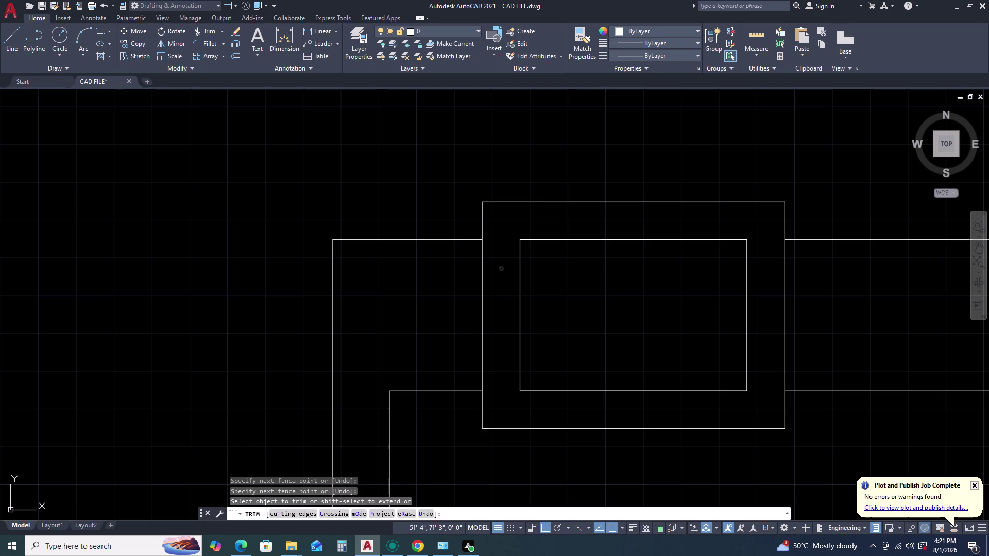
key(Escape)
Solid-hatch the full ring between the outer and inner column rectangles.
text(H)
key(space)
double_click(503, 263)
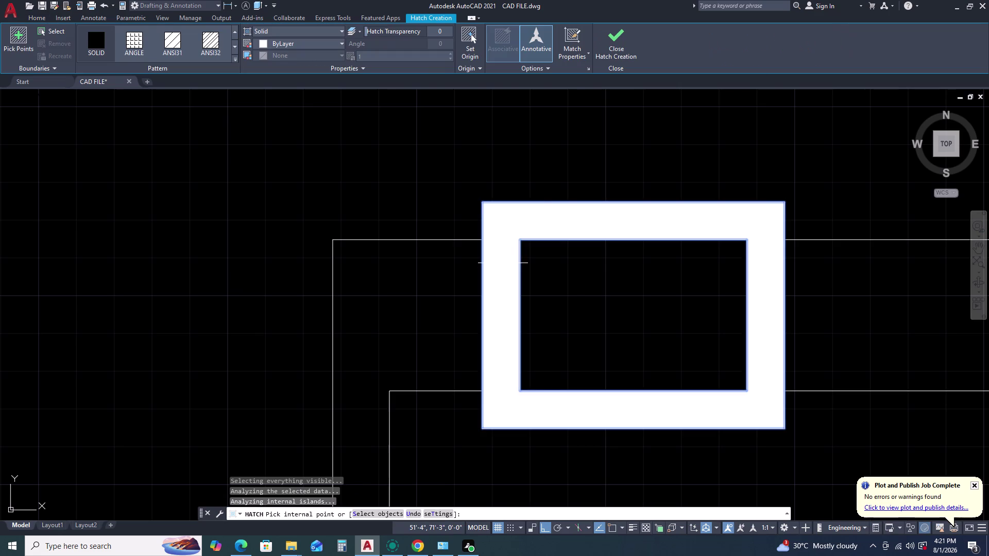
key(Escape)
scroll(down, 3)
scroll(down, 3)
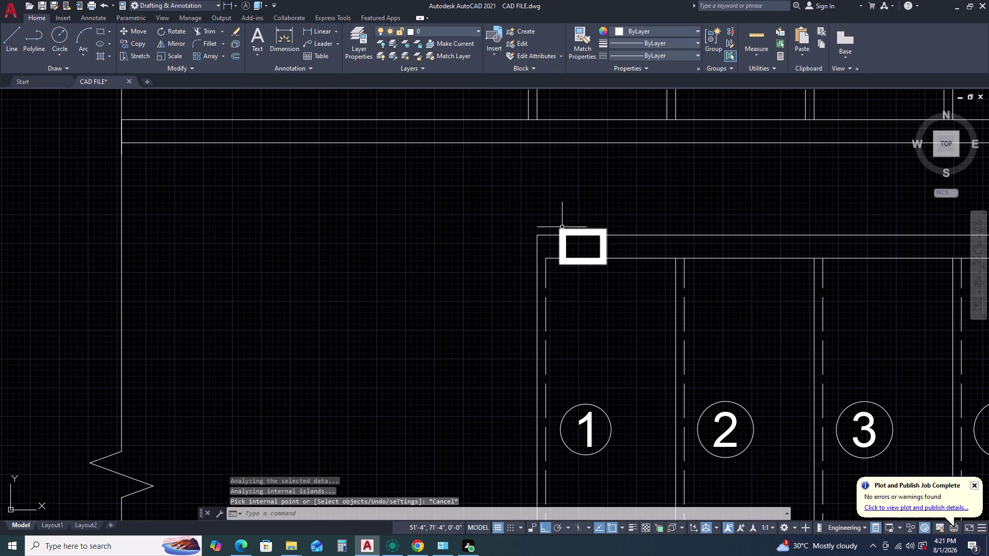
Select the small rectangle marker and start a copy, then cancel this first attempt.
click(552, 215)
click(625, 283)
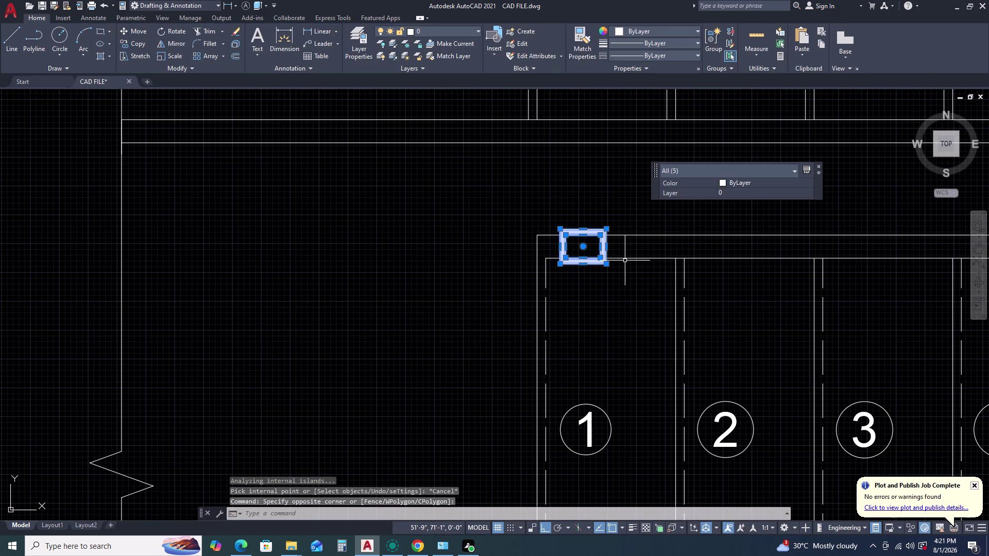
text(CO)
key(space)
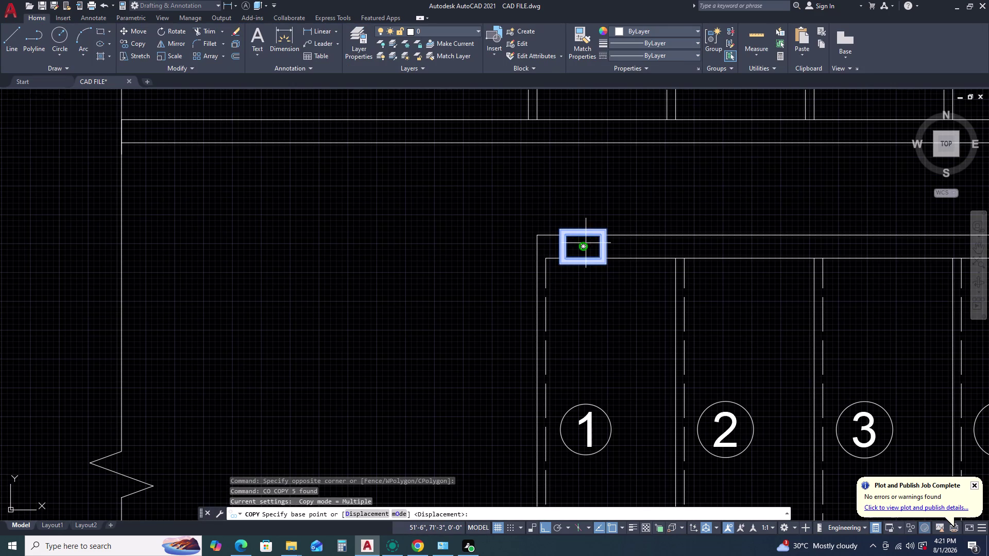
drag(583, 247, 565, 240)
key(F8)
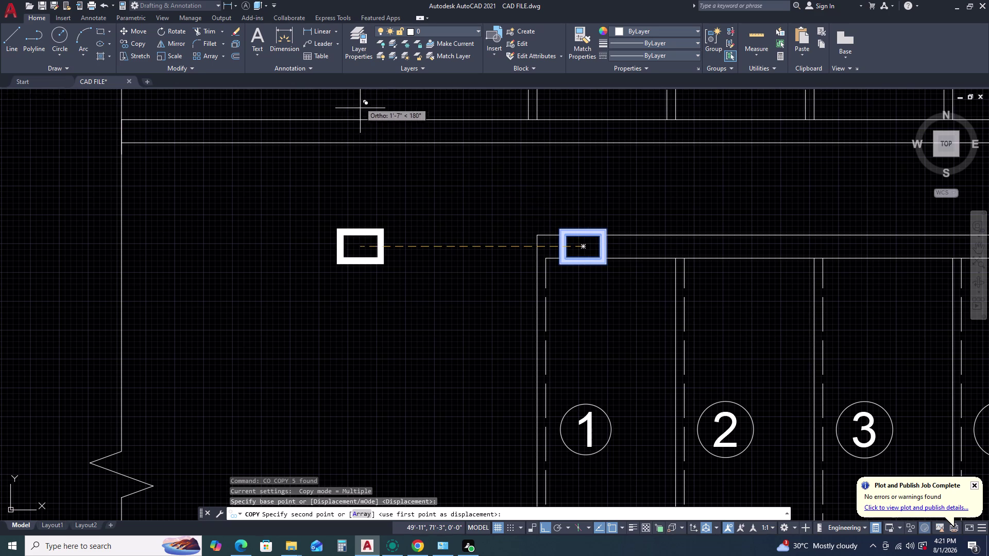
scroll(up, 3)
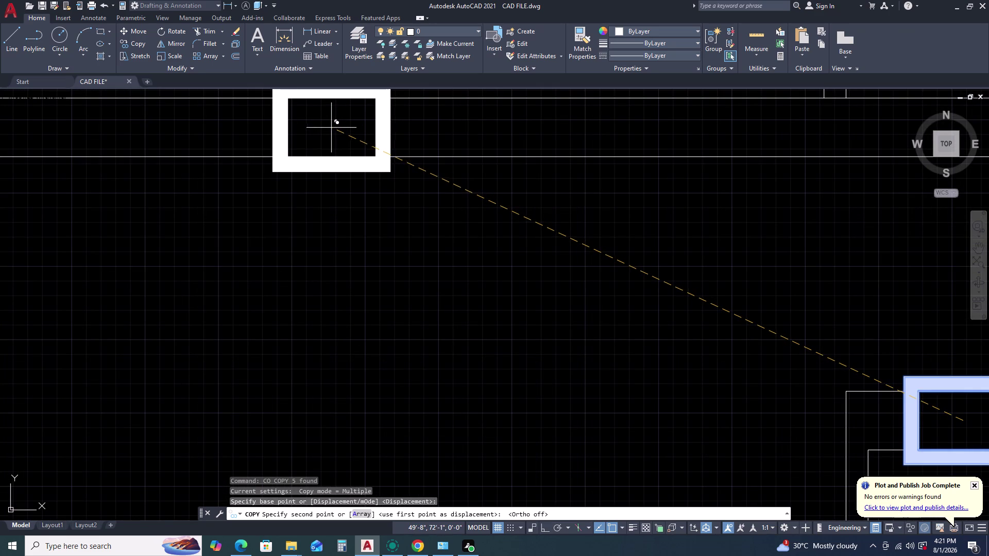
key(Escape)
Reselect the rectangle and copy it by its corner onto the upper flight's inner line.
scroll(down, 3)
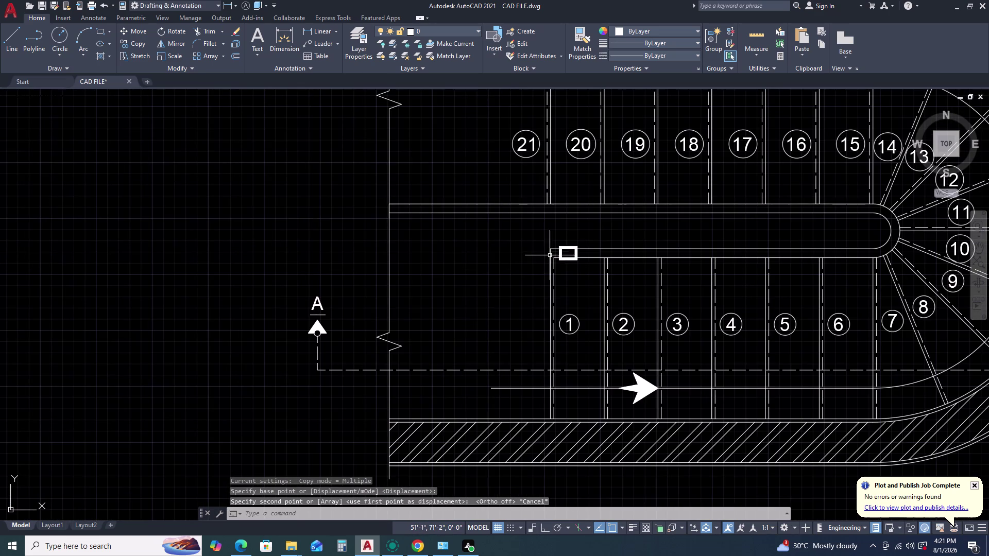
scroll(up, 3)
click(551, 207)
click(650, 301)
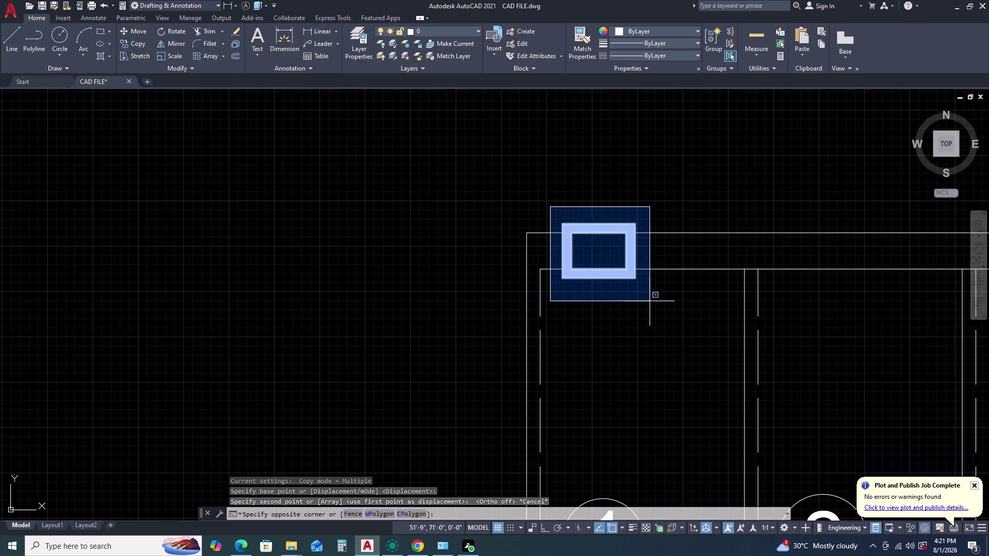
text(CO)
key(space)
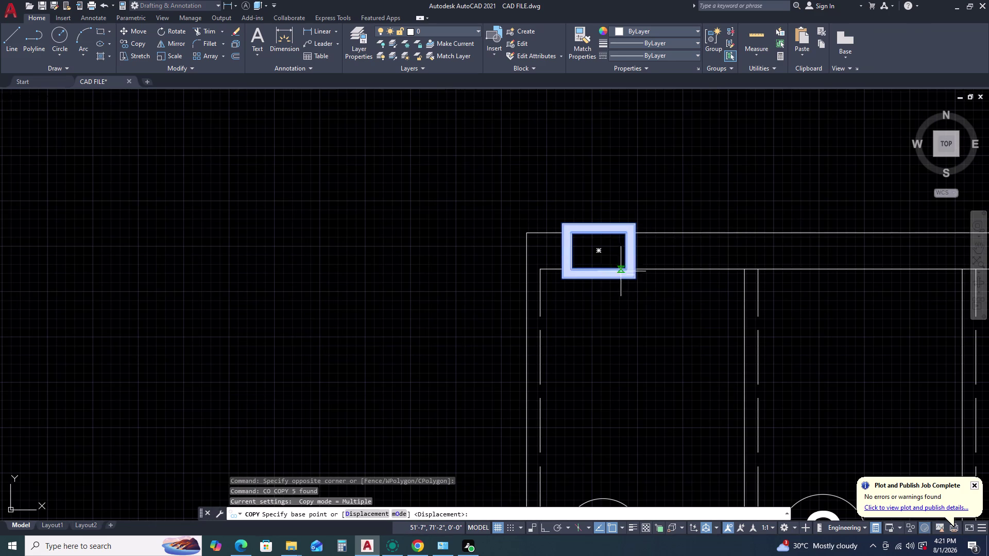
scroll(up, 3)
click(628, 291)
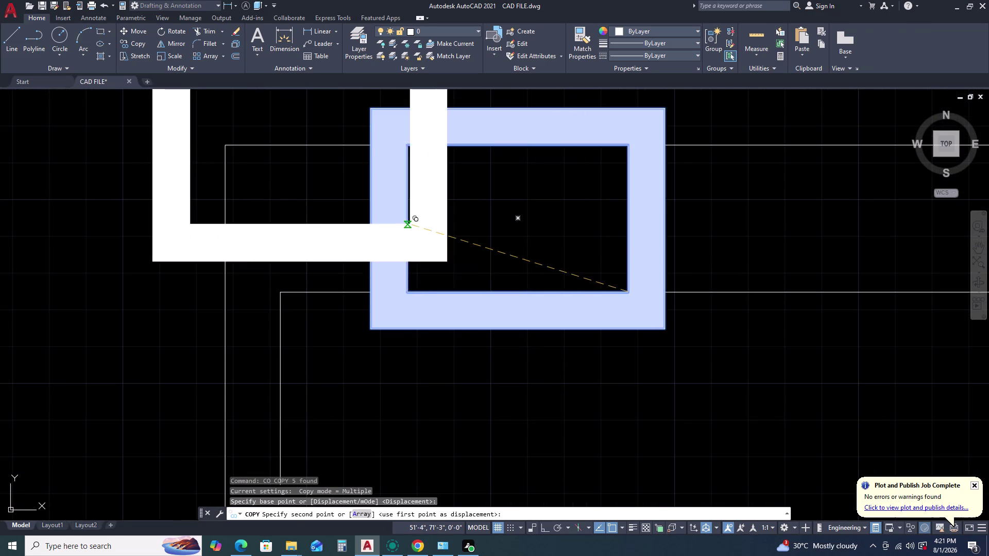
scroll(down, 3)
middle_drag(317, 204, 360, 221)
middle_drag(472, 243, 484, 246)
middle_click(524, 257)
scroll(down, 3)
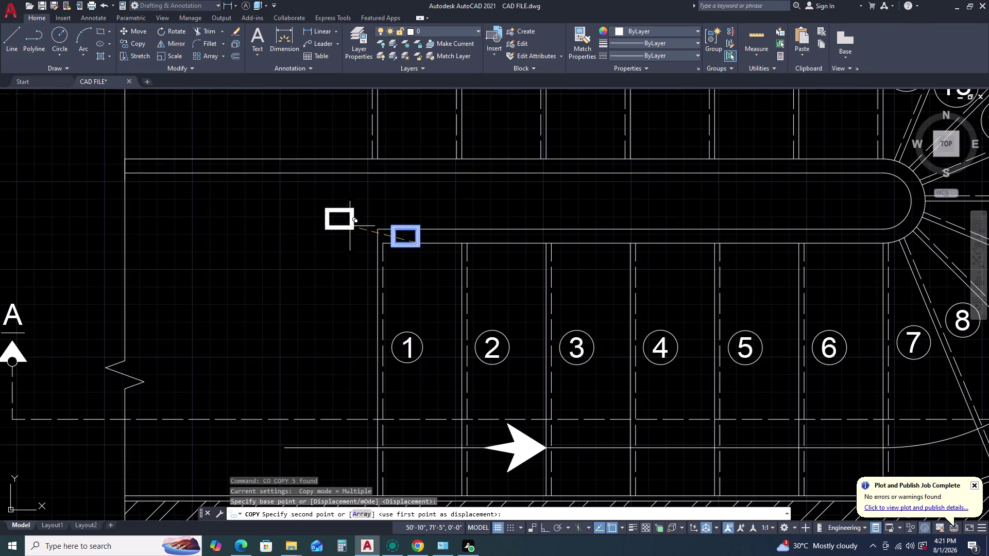
scroll(up, 3)
scroll(up, 3)
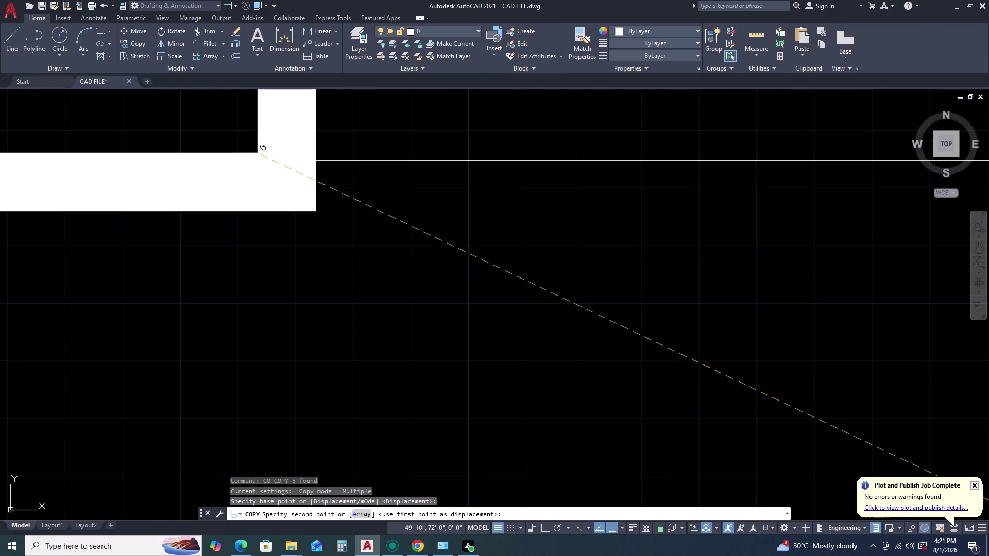
scroll(up, 3)
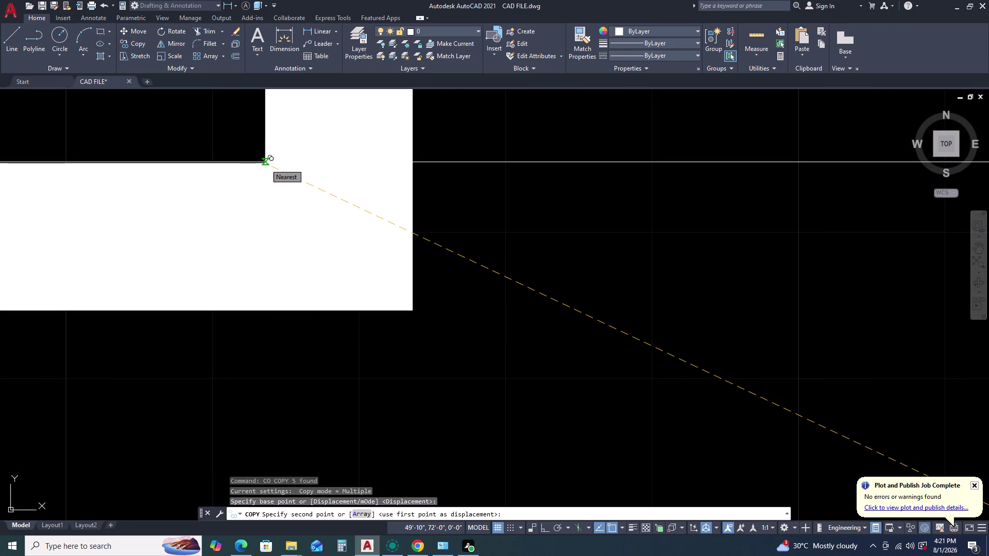
scroll(up, 3)
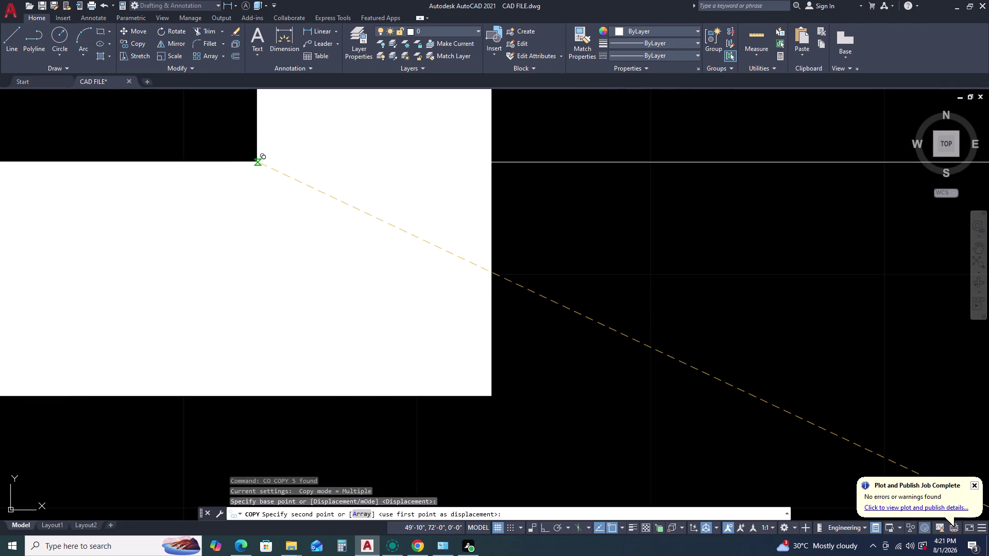
click(258, 161)
scroll(down, 3)
scroll(down, 3)
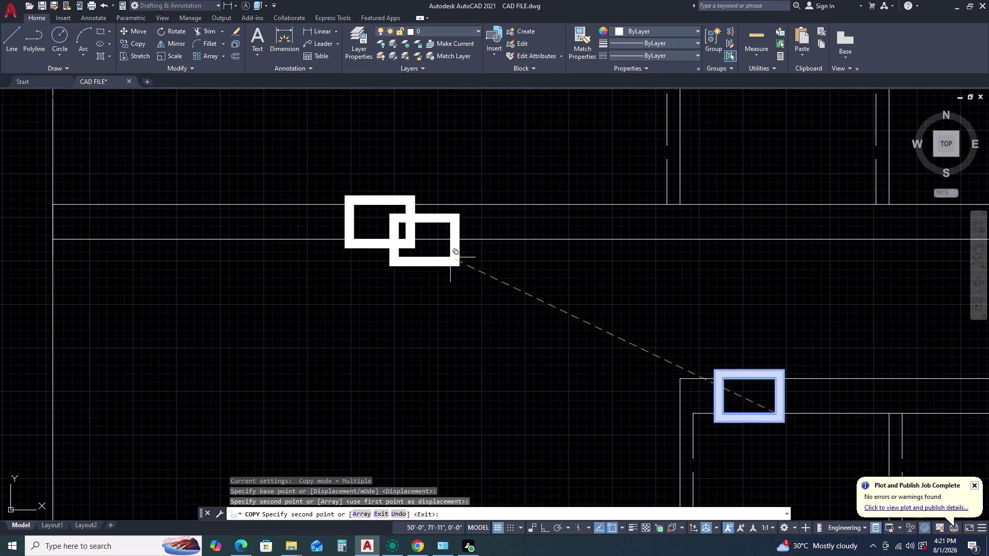
key(Escape)
scroll(down, 3)
middle_drag(536, 293, 452, 231)
middle_drag(451, 227, 441, 212)
scroll(down, 3)
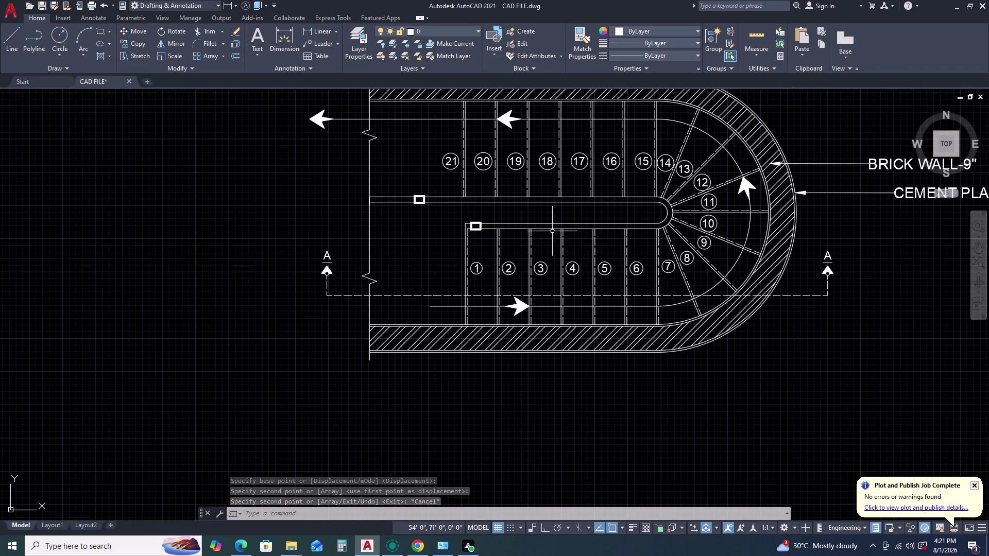
Bring the stair section into view and start a polyline at step 21's underside corner.
middle_drag(544, 230, 507, 243)
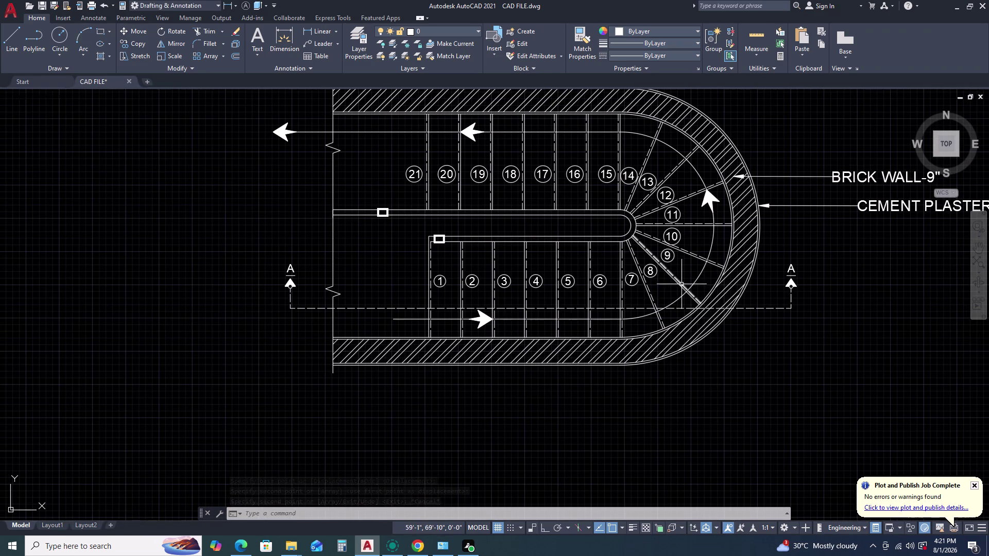
middle_drag(682, 284, 659, 274)
middle_click(657, 274)
middle_click(653, 271)
scroll(down, 3)
middle_drag(664, 277, 580, 244)
scroll(down, 3)
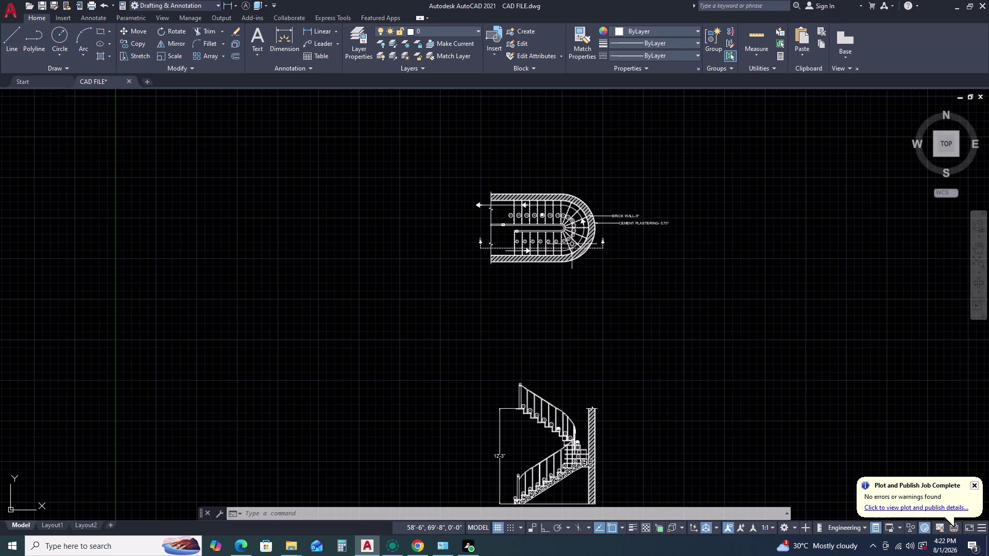
middle_drag(586, 372, 584, 348)
middle_drag(582, 343, 572, 289)
middle_click(601, 379)
middle_click(599, 375)
middle_drag(595, 364, 586, 350)
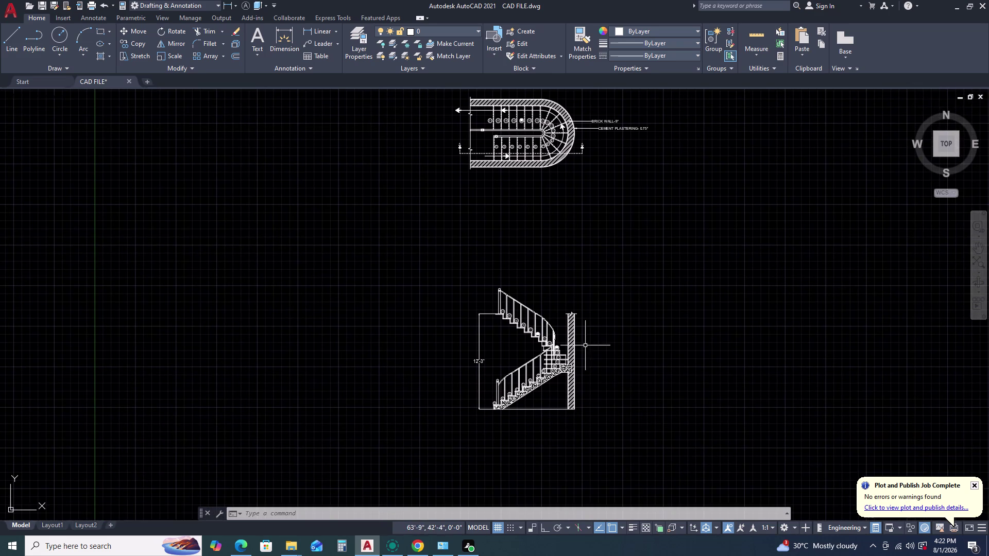
scroll(up, 3)
middle_drag(579, 366, 580, 346)
middle_click(580, 344)
scroll(down, 3)
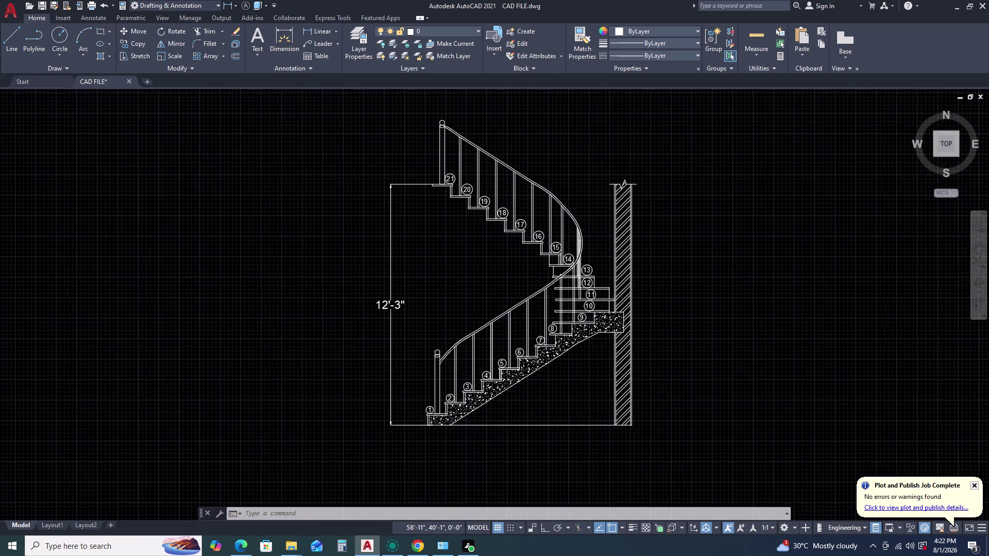
scroll(up, 3)
text(PL)
key(space)
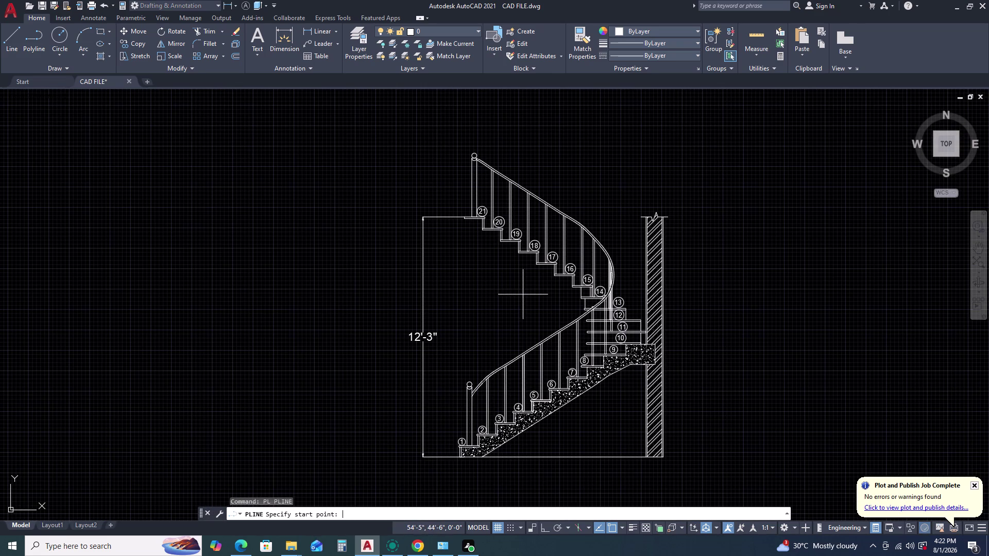
scroll(up, 3)
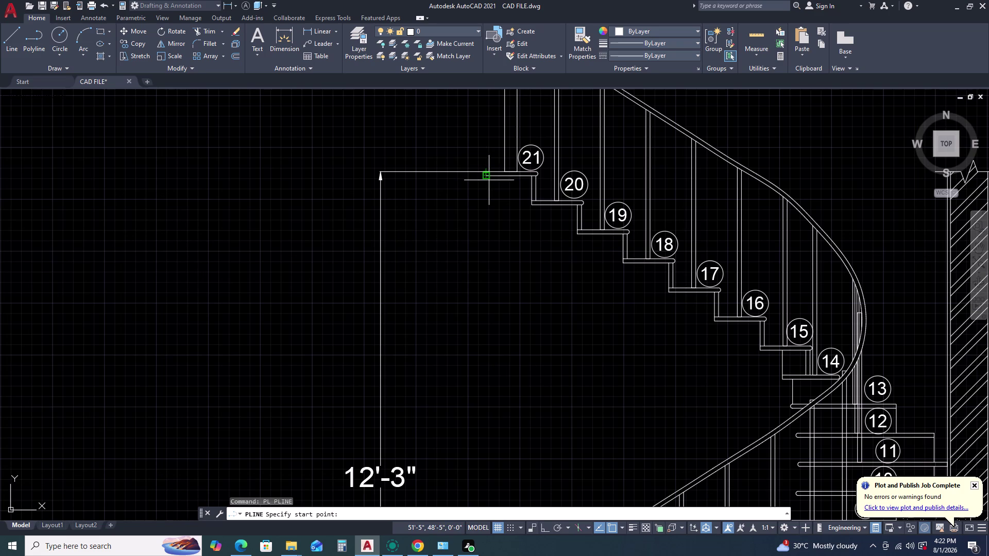
click(488, 178)
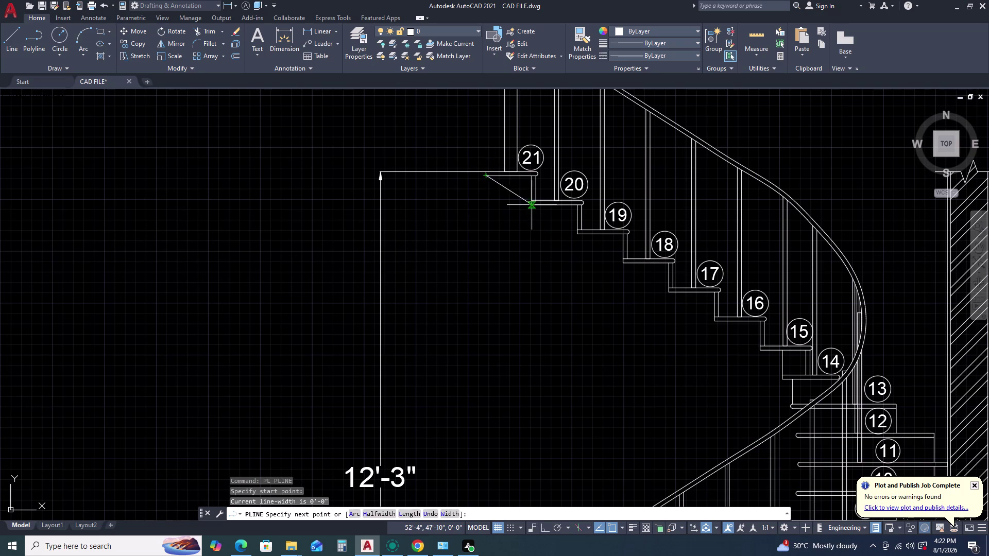
click(528, 201)
key(ctrl+z)
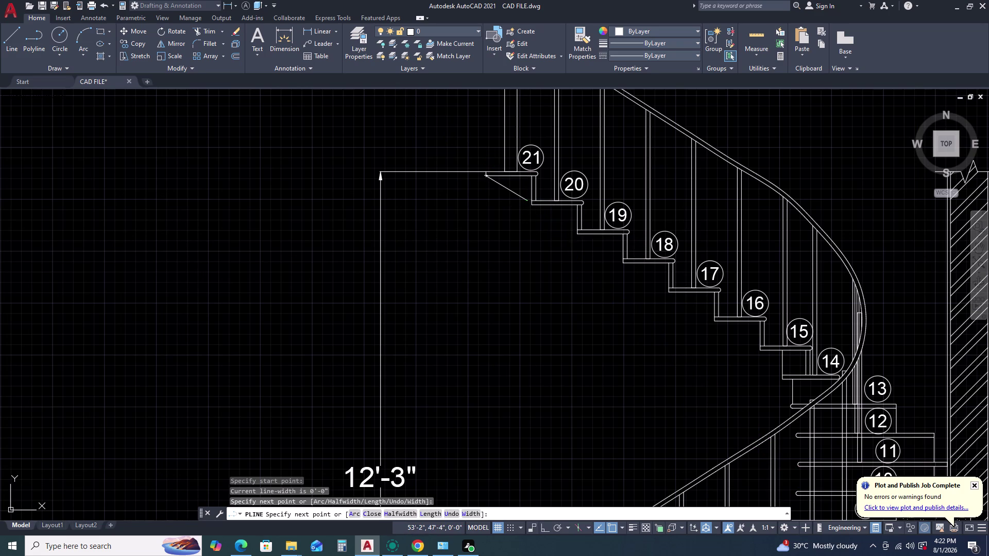
scroll(up, 3)
click(526, 193)
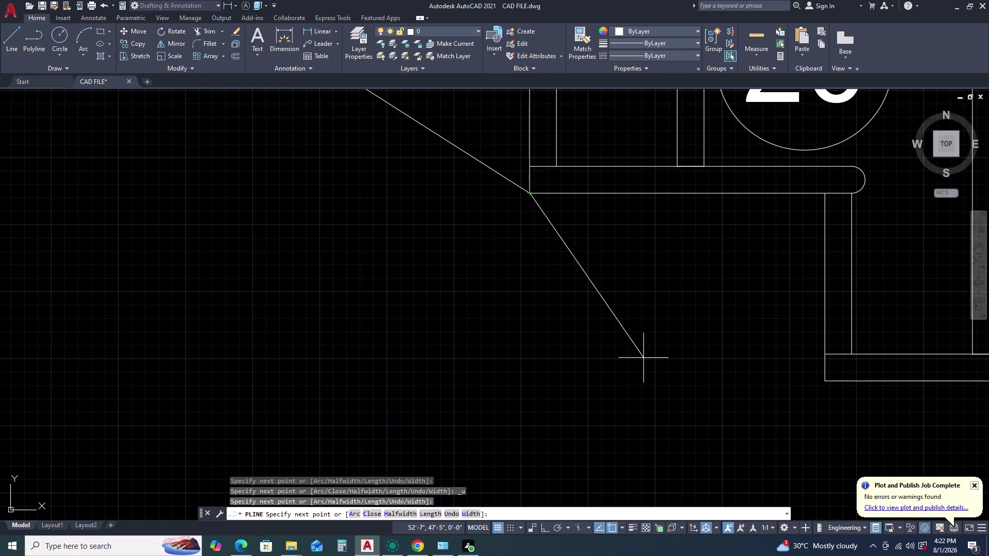
click(824, 380)
Continue the polyline through the corners of treads 18, 16 and 15 toward step 14.
scroll(down, 3)
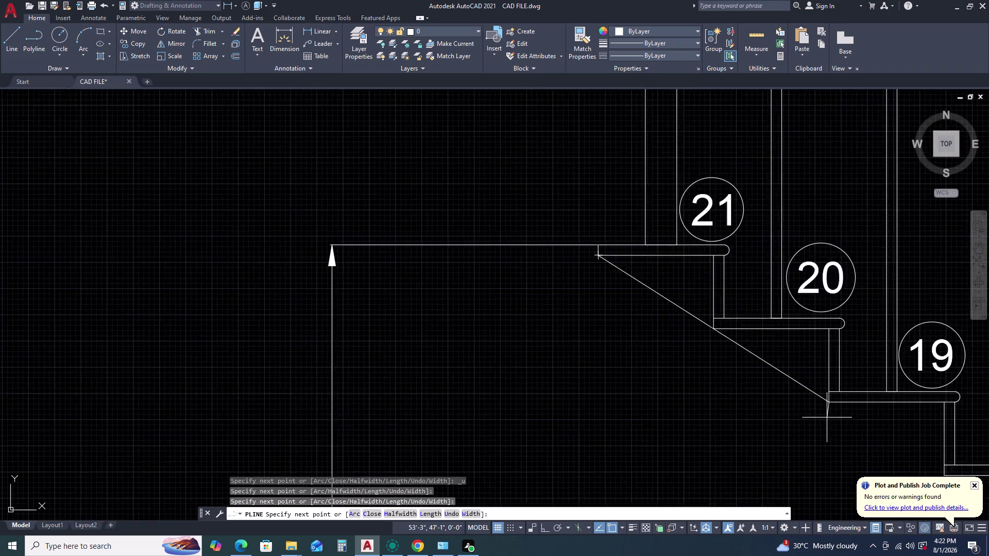
scroll(down, 3)
middle_drag(800, 408, 663, 348)
middle_click(628, 324)
scroll(up, 3)
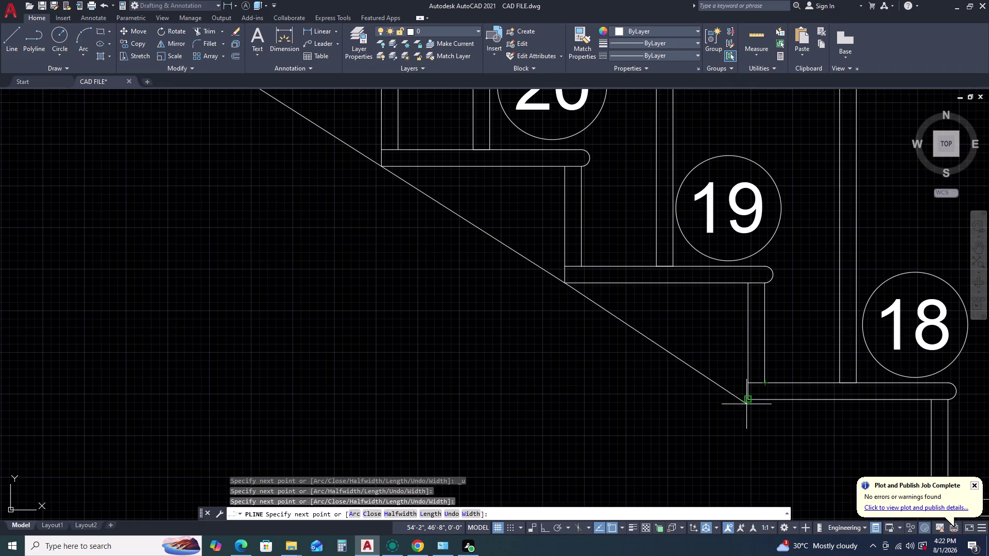
click(749, 399)
scroll(down, 3)
middle_drag(772, 429, 741, 415)
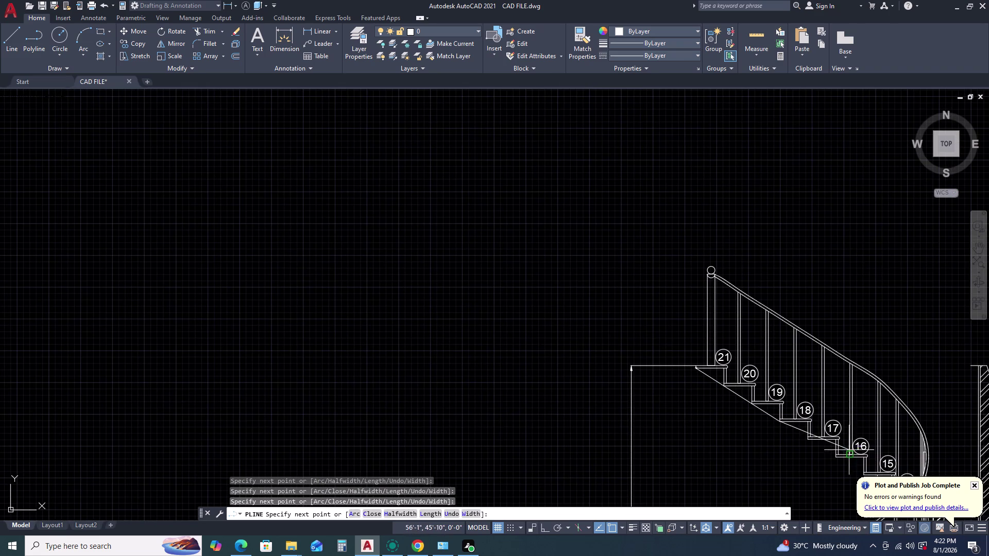
middle_drag(691, 333, 679, 324)
middle_drag(817, 420, 704, 305)
scroll(up, 3)
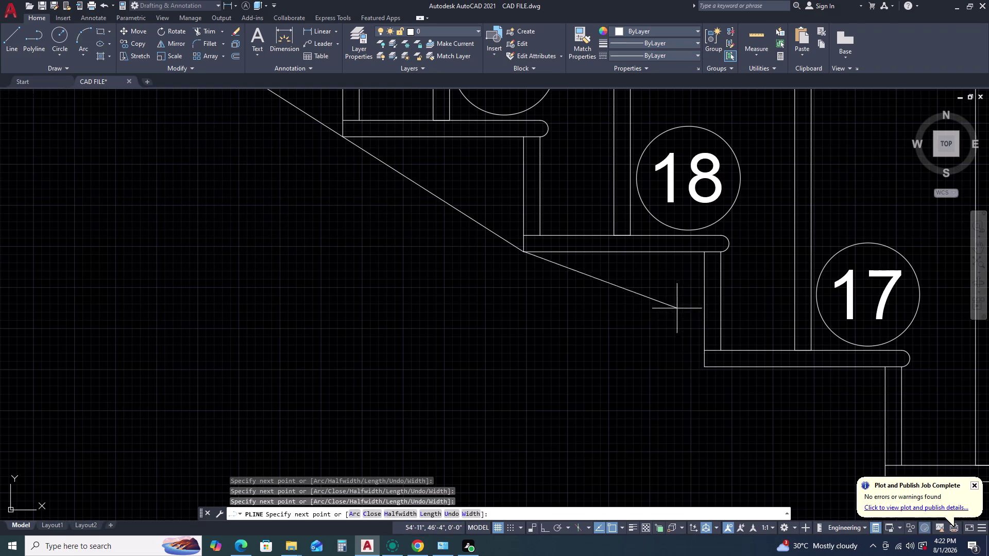
click(704, 368)
scroll(down, 3)
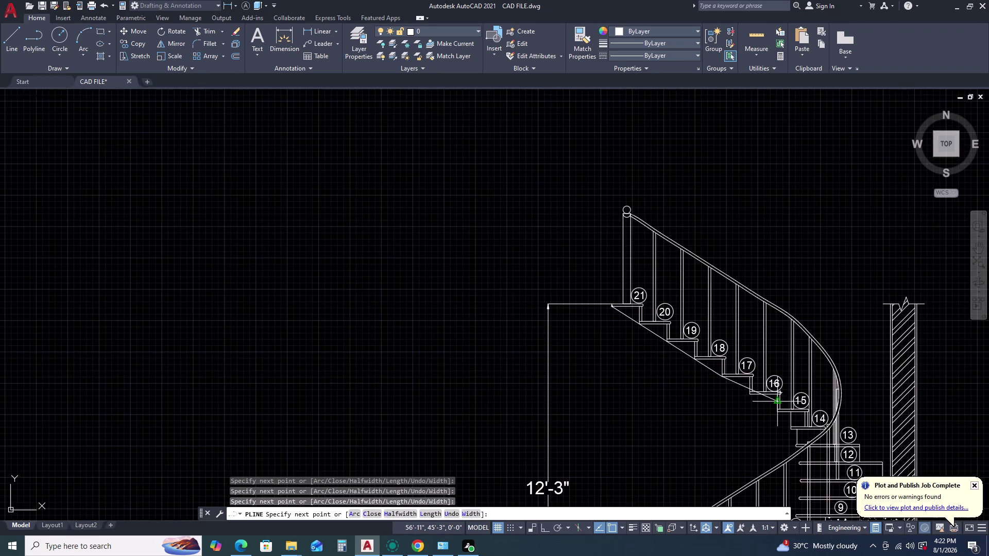
middle_drag(781, 399, 657, 314)
middle_drag(645, 304, 638, 299)
scroll(up, 3)
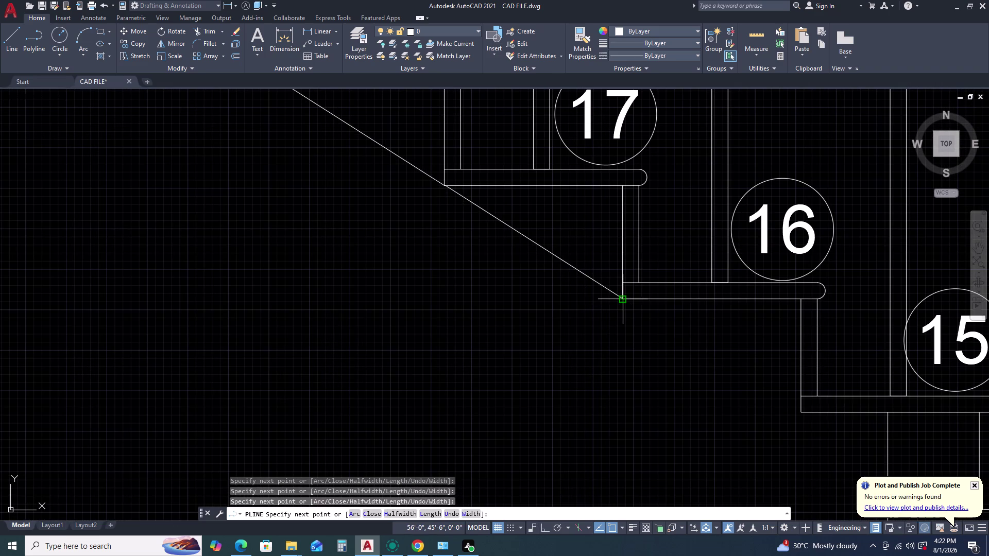
click(625, 299)
click(801, 411)
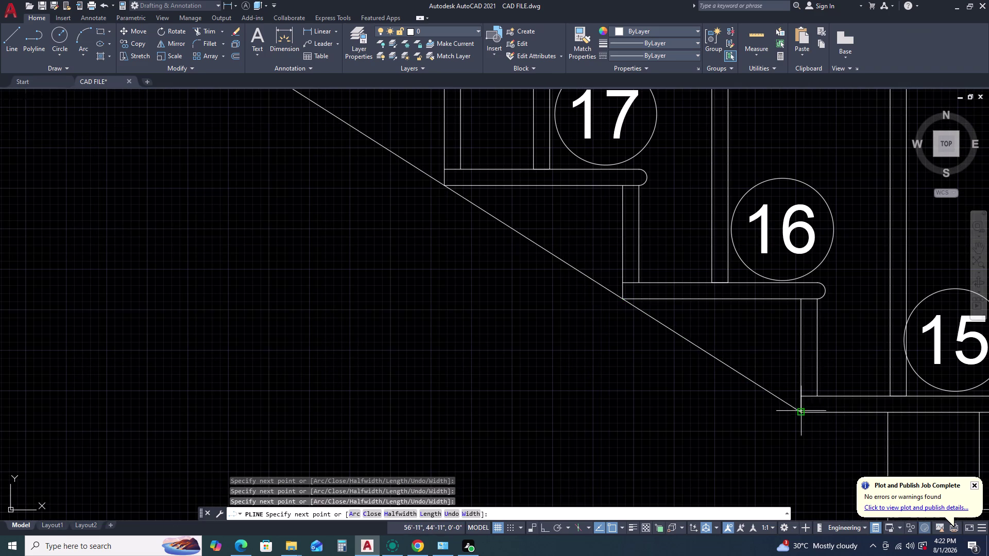
scroll(down, 3)
middle_drag(859, 422, 767, 347)
middle_click(744, 317)
scroll(up, 3)
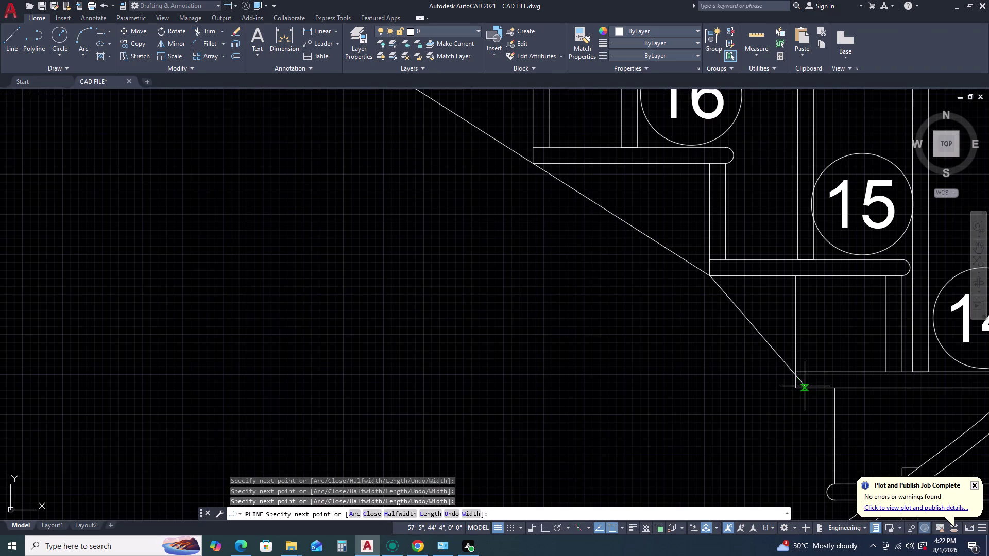
click(792, 388)
End the polyline and select it to check the traced path.
scroll(down, 3)
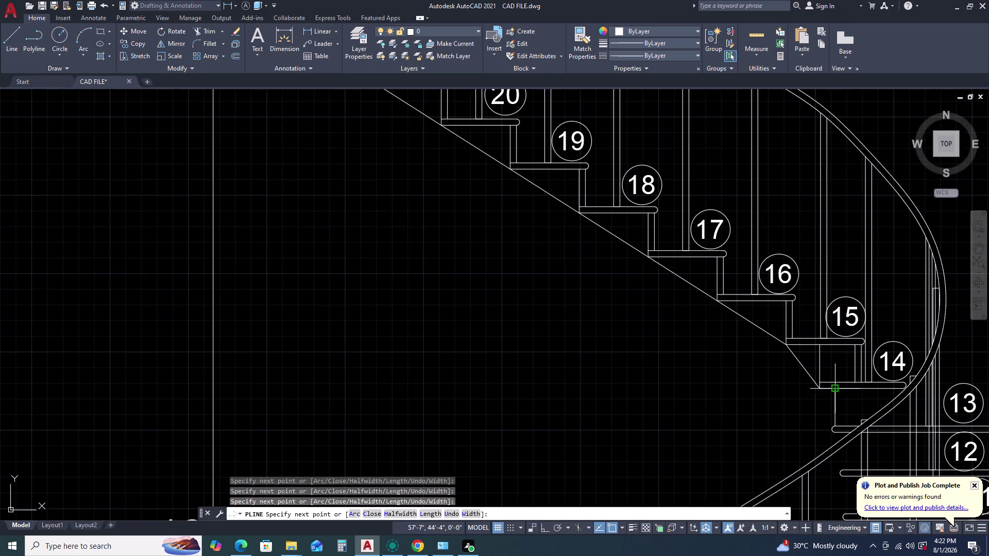
middle_drag(834, 409, 765, 356)
middle_click(758, 348)
middle_click(758, 348)
middle_click(756, 345)
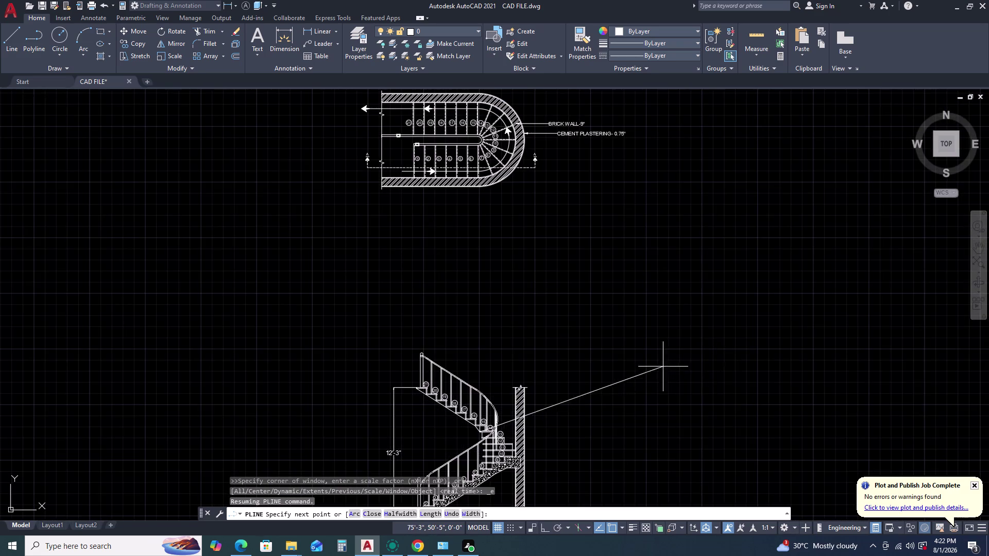
middle_drag(646, 358, 662, 279)
middle_drag(679, 252, 687, 241)
scroll(up, 3)
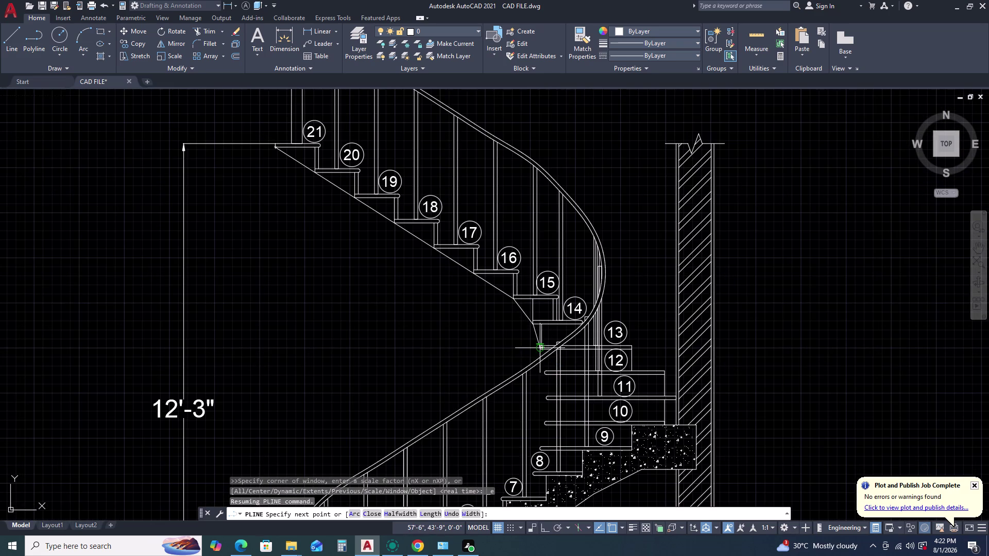
scroll(up, 3)
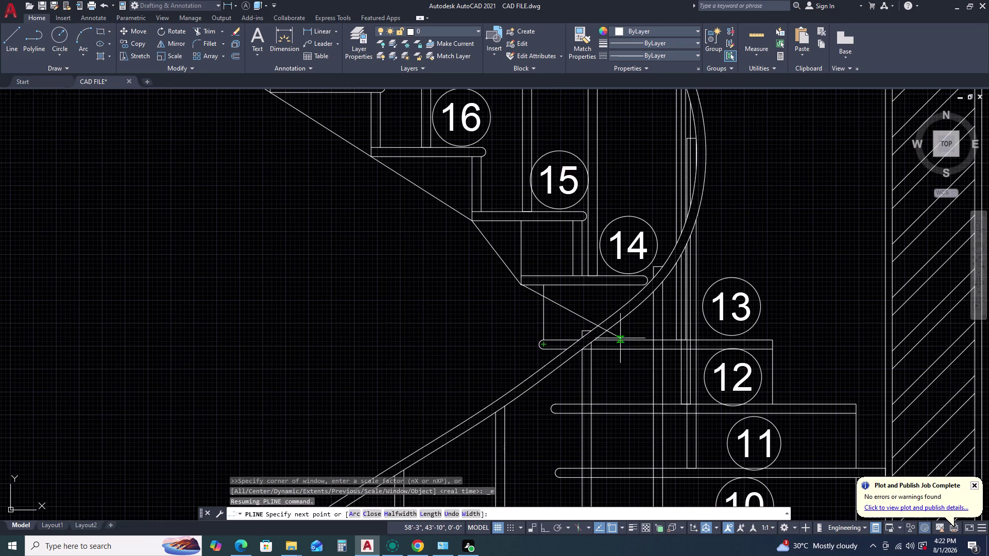
key(Escape)
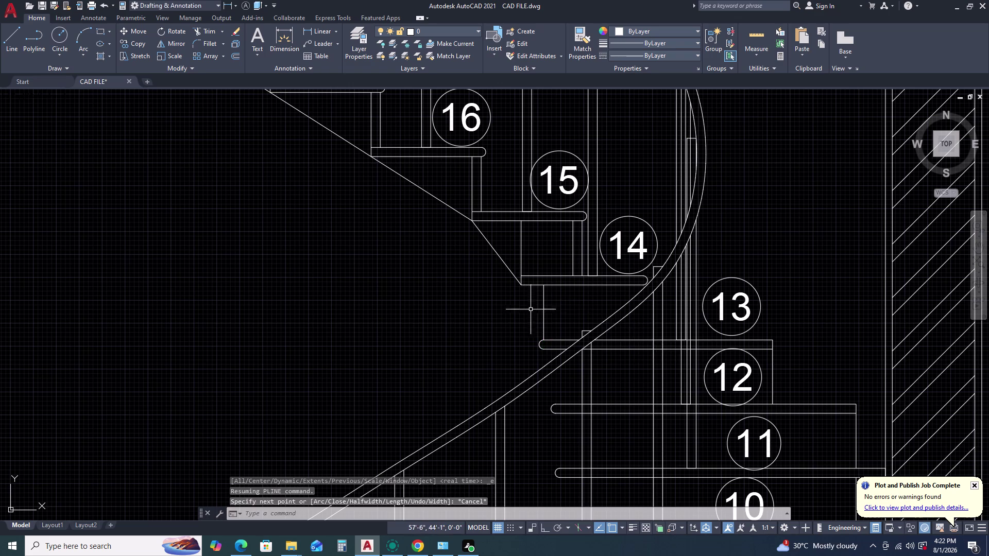
scroll(down, 3)
middle_click(488, 264)
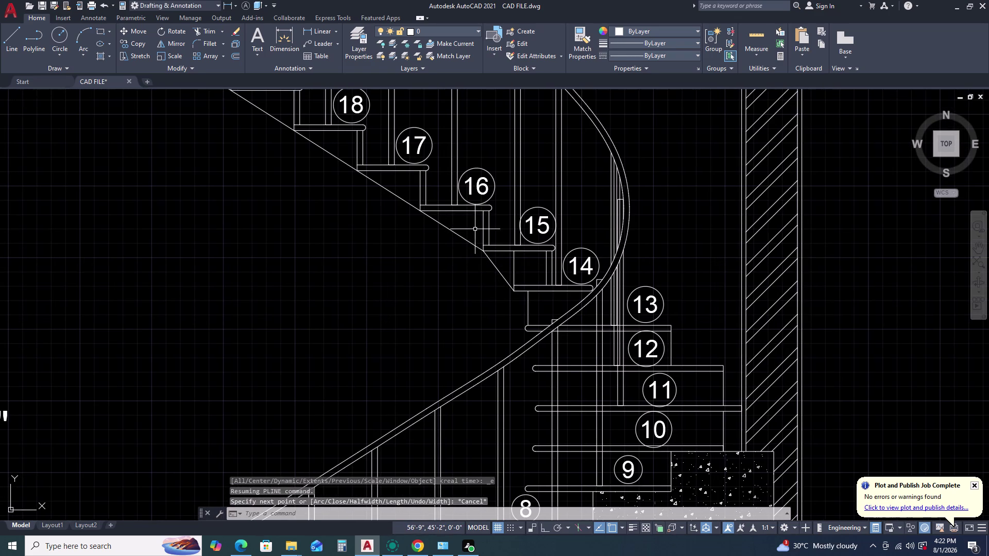
double_click(475, 229)
click(422, 258)
scroll(down, 3)
middle_drag(408, 247, 486, 270)
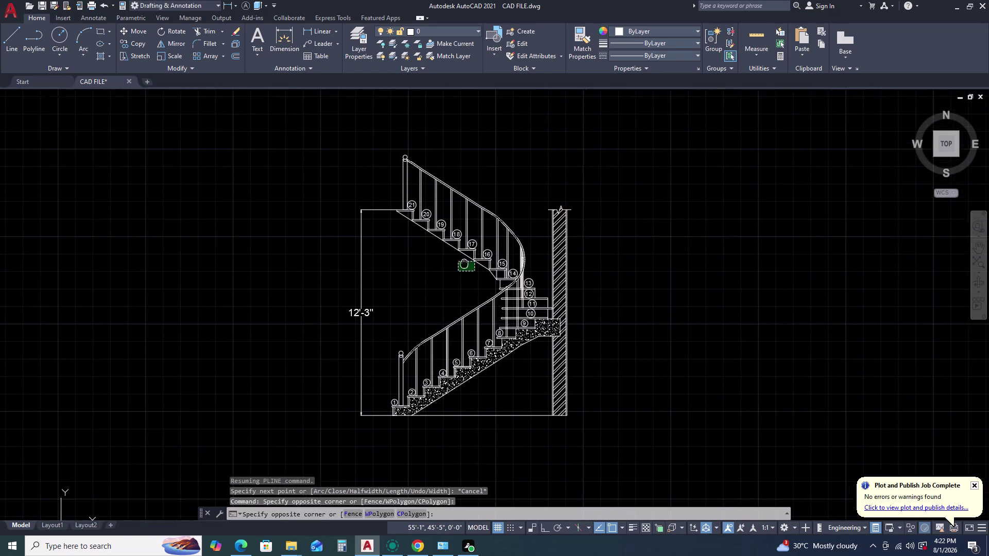
middle_drag(486, 270, 500, 272)
key(Escape)
Offset the underside polyline 6 units downward.
click(508, 265)
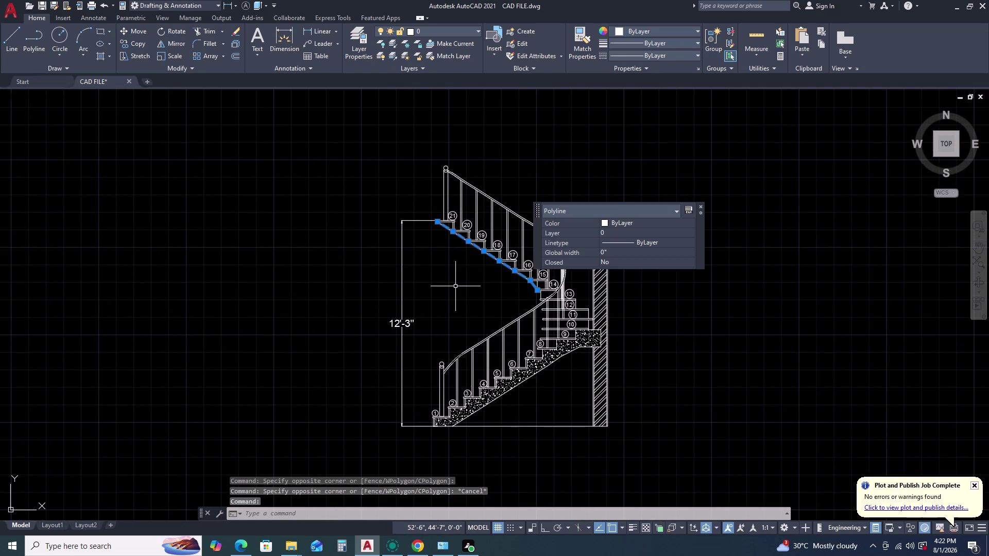
text(O)
key(space)
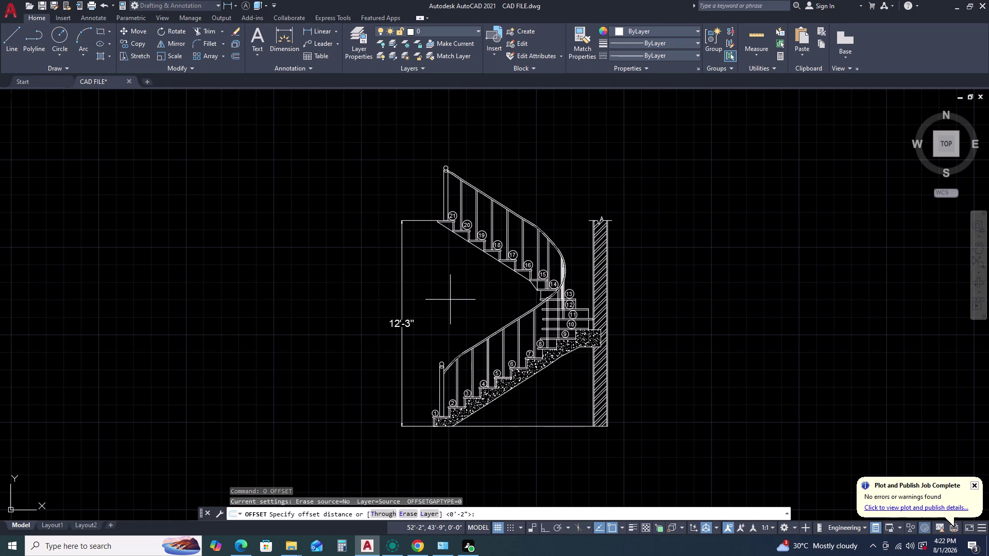
text(6)
key(space)
double_click(452, 302)
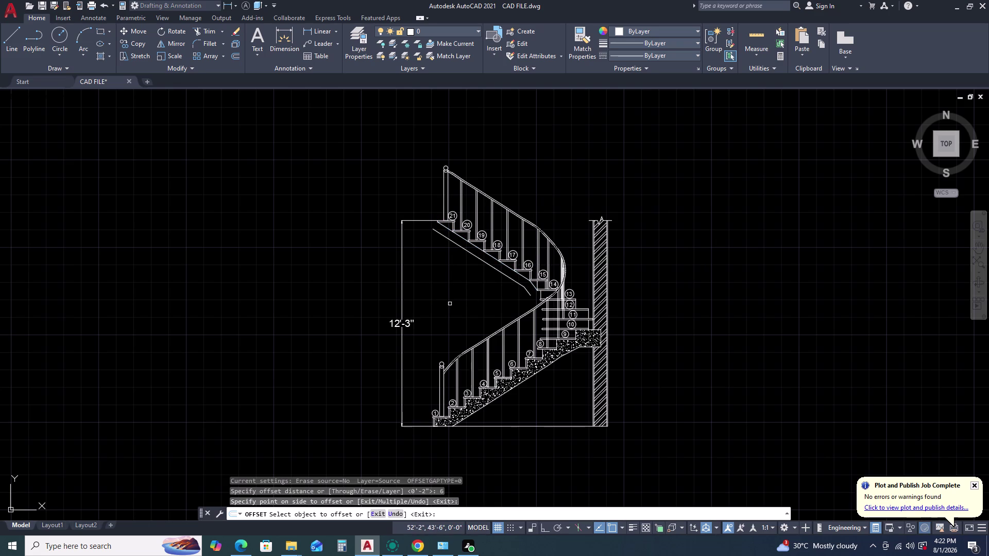
key(Escape)
Stretch the offset line's lower end to the landing corner.
scroll(up, 3)
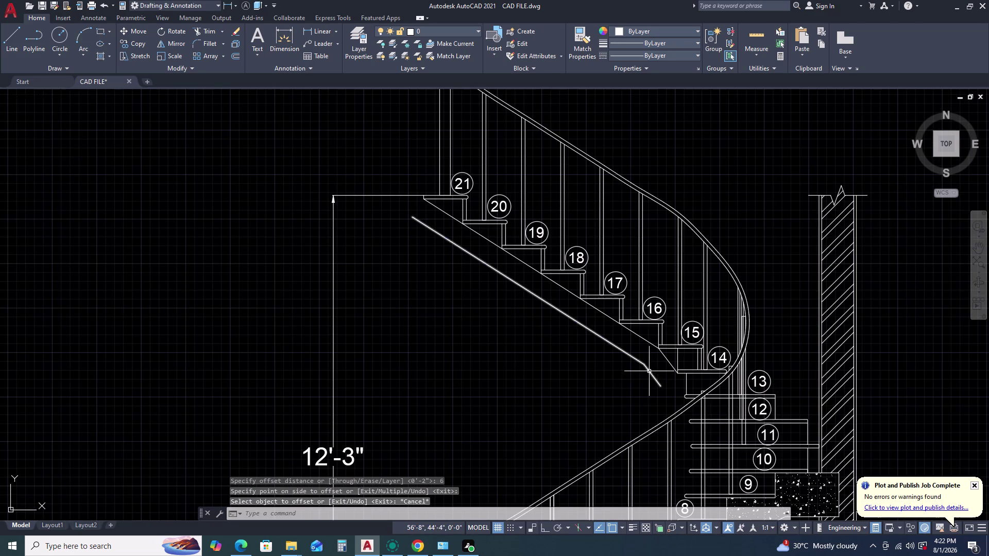
click(649, 371)
scroll(up, 3)
click(669, 376)
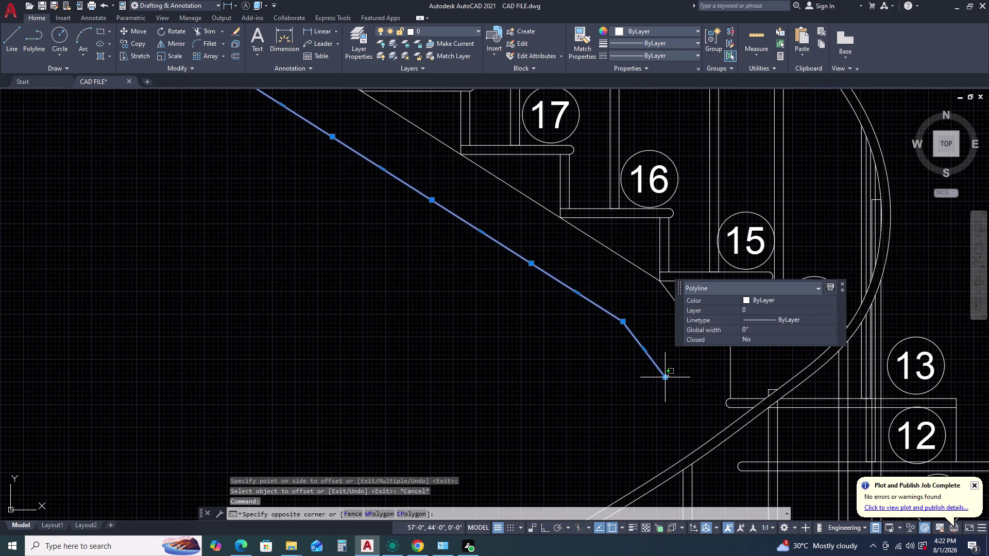
click(666, 380)
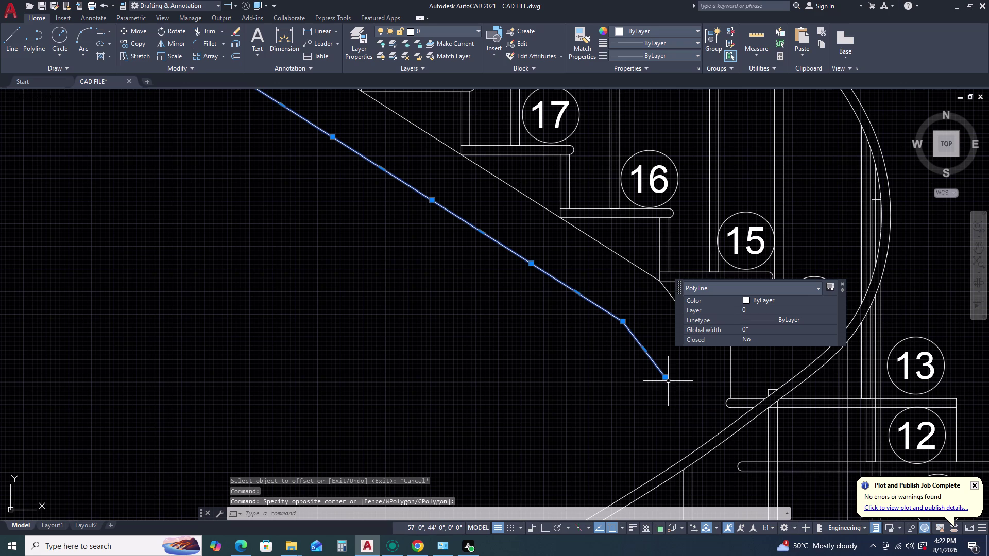
click(667, 378)
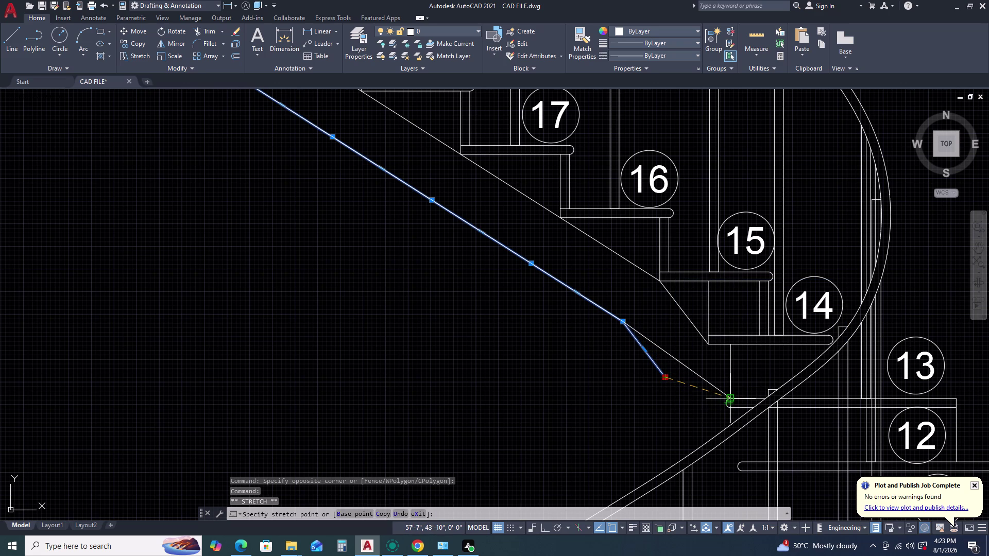
click(733, 396)
key(Escape)
Delete the original guide polyline.
click(693, 303)
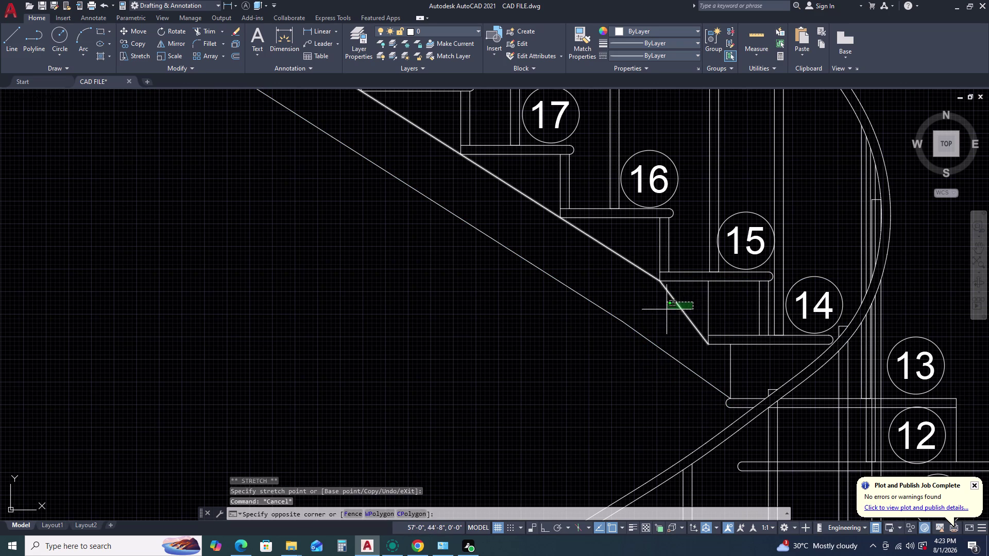
click(647, 319)
key(Delete)
scroll(down, 3)
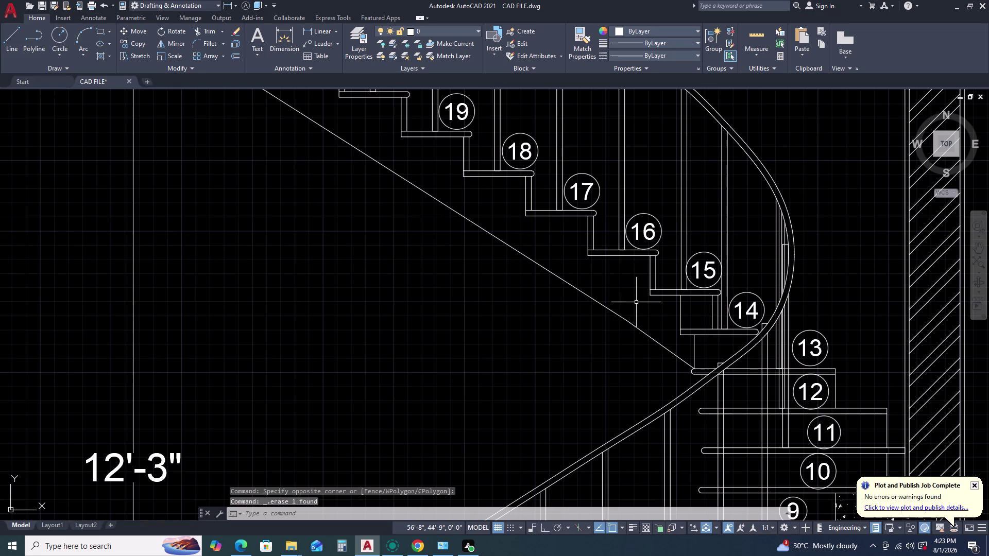
middle_drag(637, 304, 670, 344)
middle_click(676, 352)
scroll(down, 3)
scroll(down, 3)
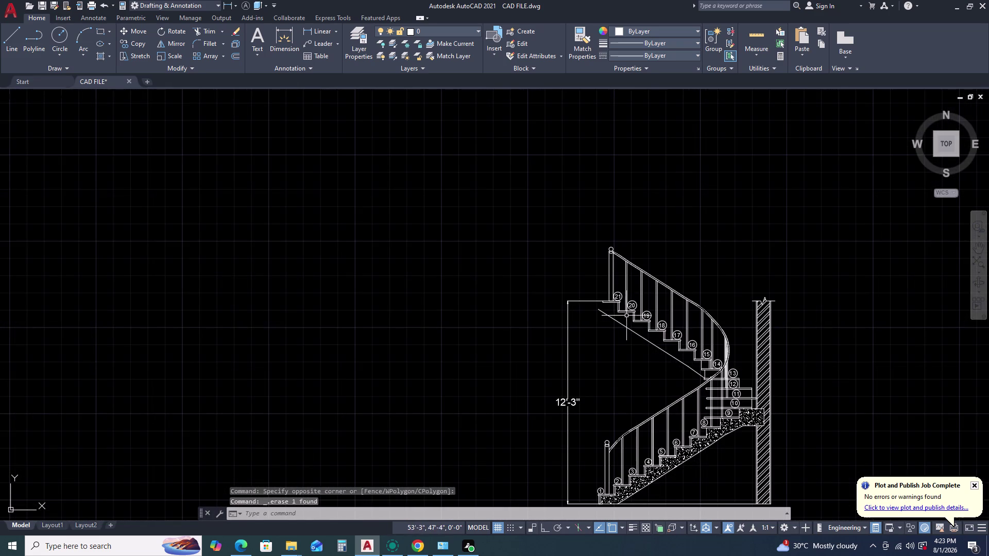
scroll(up, 3)
Draw a polyline outlining the upper landing floor slab up to the top floor line.
key(p)
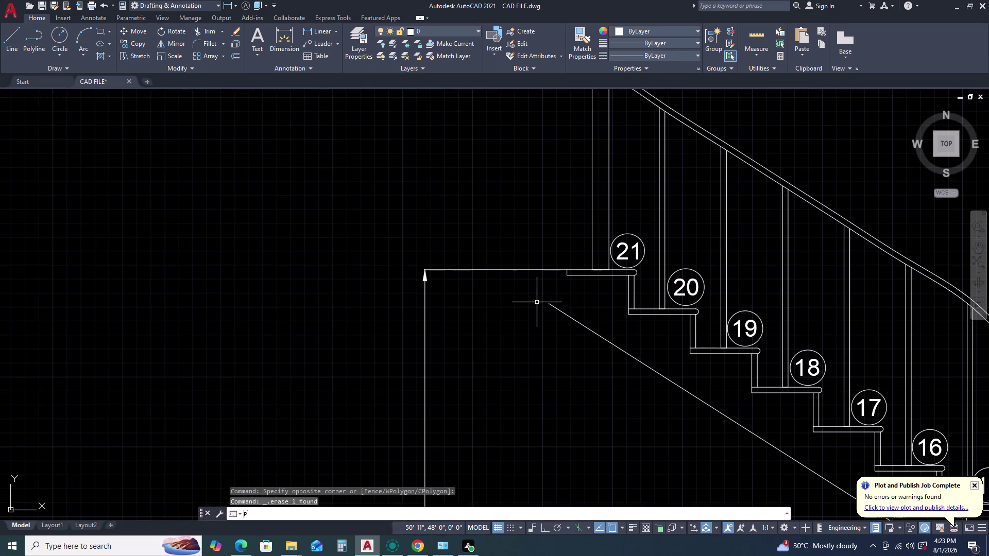
text(L)
key(space)
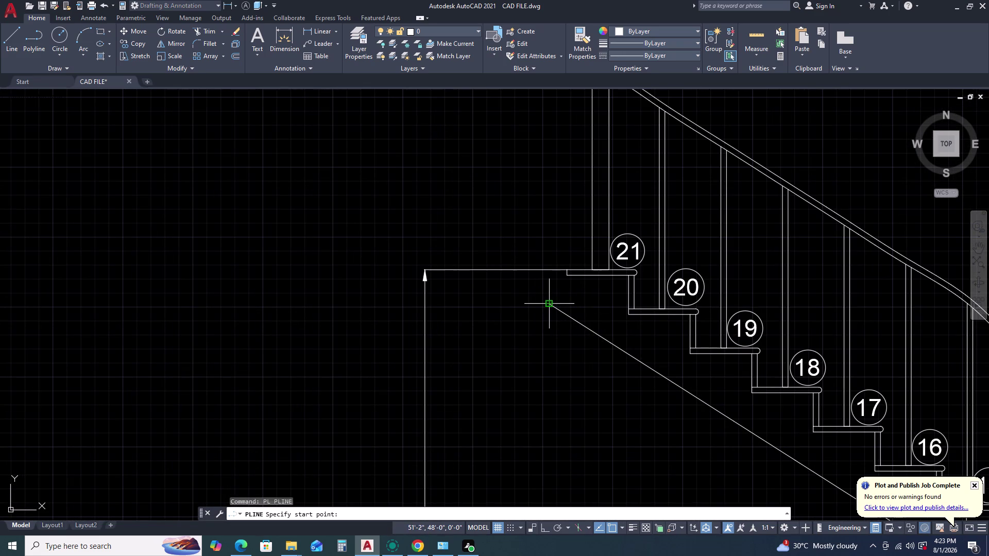
click(549, 306)
key(F8)
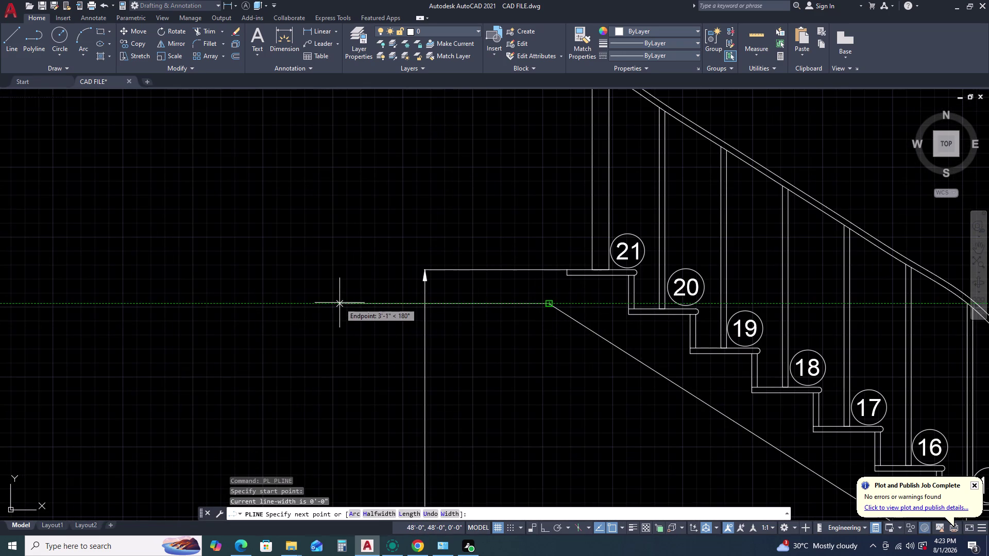
click(331, 301)
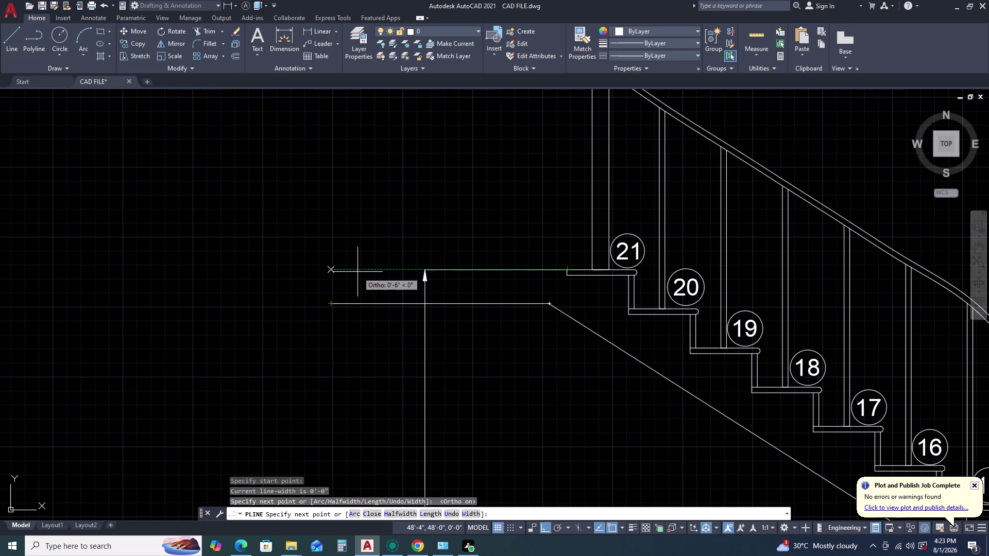
double_click(332, 269)
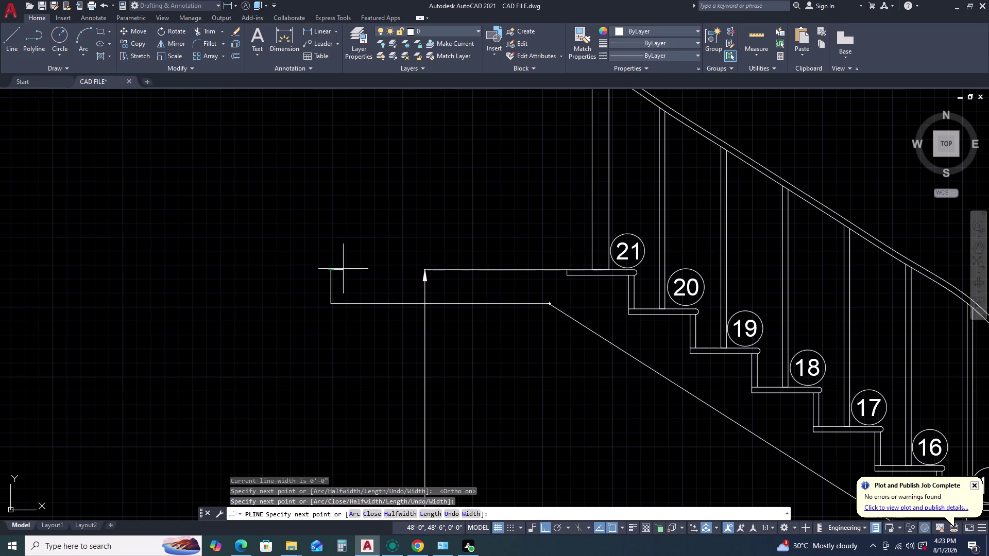
click(568, 270)
key(Escape)
Place a BREAKLINE symbol across the slab's cut left end, centred on its midpoint.
key(b)
key(r)
text(E)
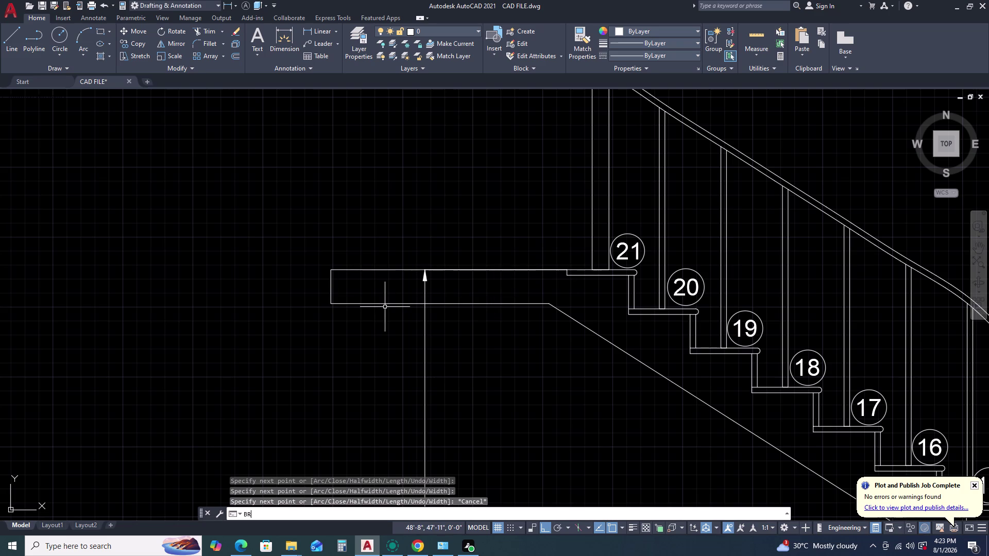
text(A)
key(k)
key(i)
key(l)
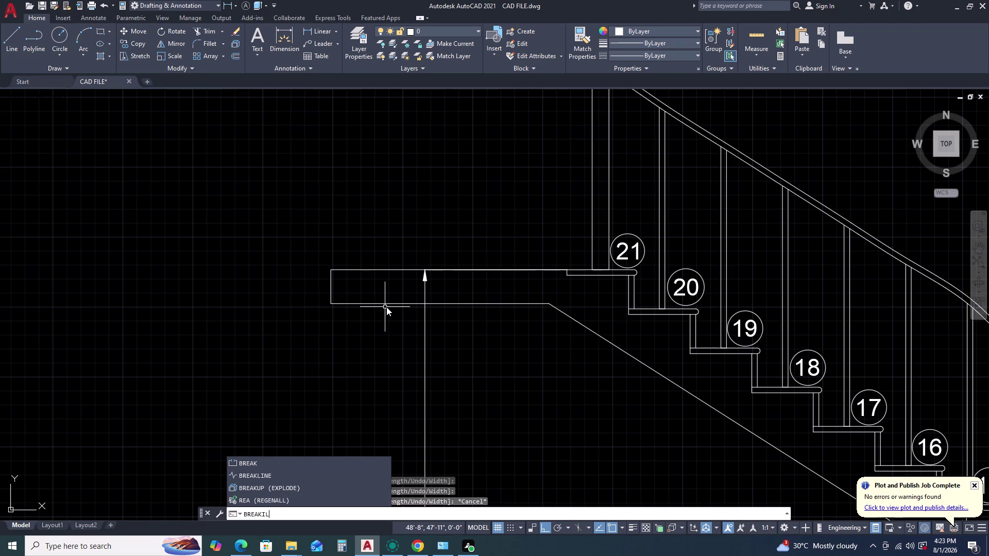
key(BackSpace)
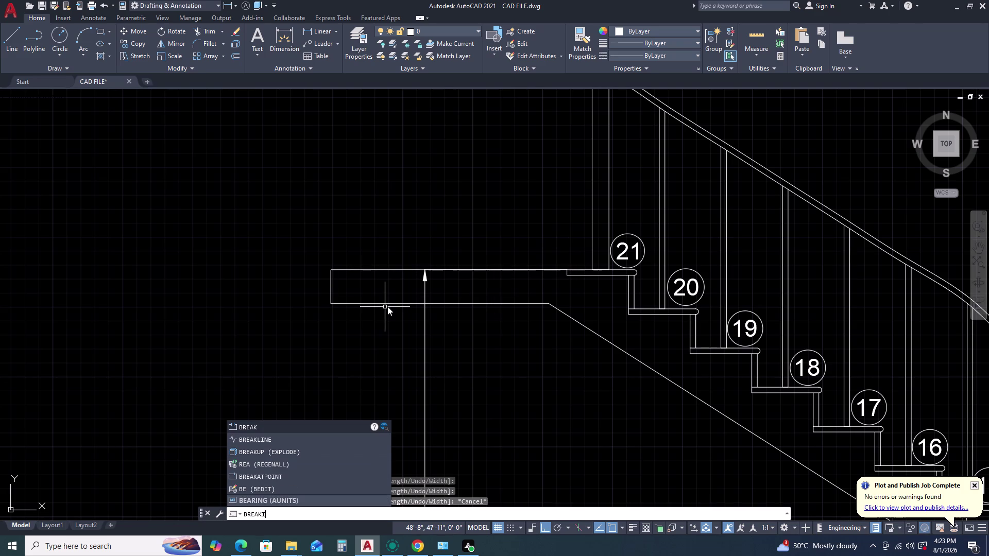
key(BackSpace)
key(l)
text(IN)
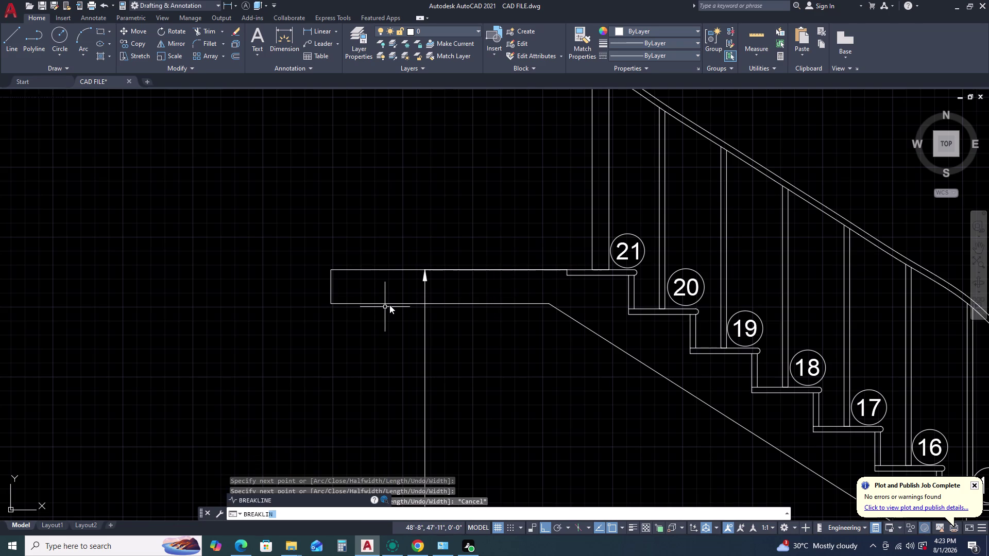
key(e)
key(space)
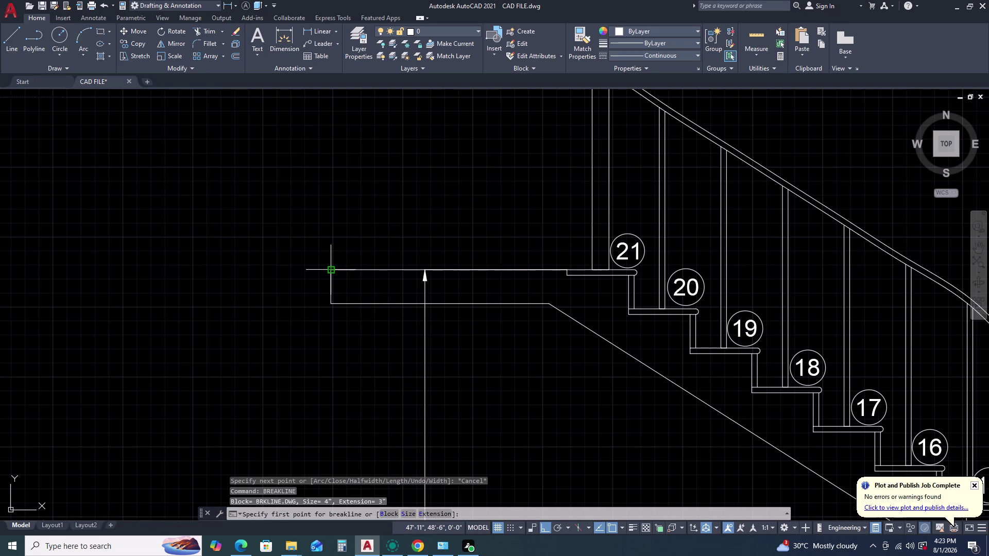
click(333, 271)
click(328, 305)
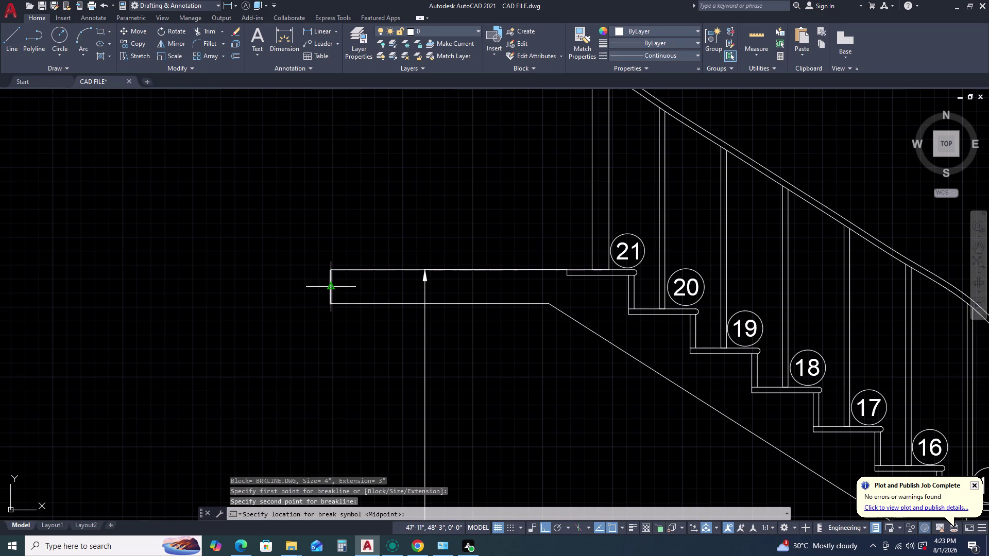
click(331, 288)
scroll(up, 3)
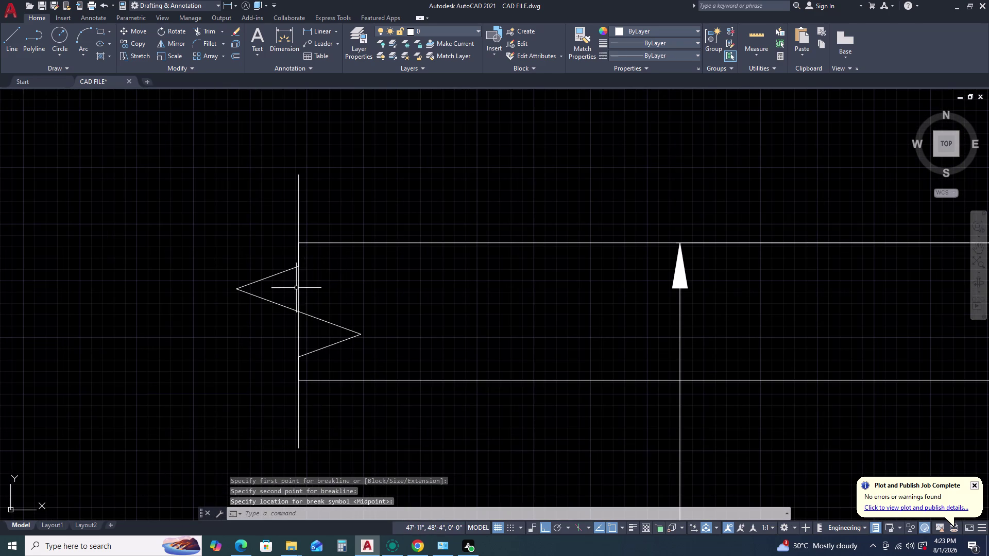
Trim the lines that extend past the break symbol.
key(t)
text(R)
key(space)
click(305, 288)
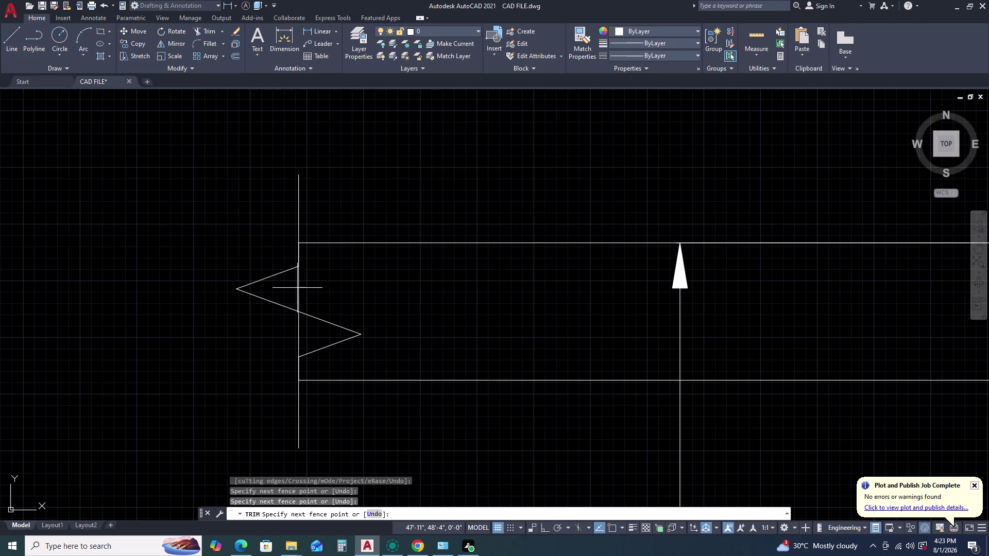
click(292, 288)
key(Escape)
click(300, 323)
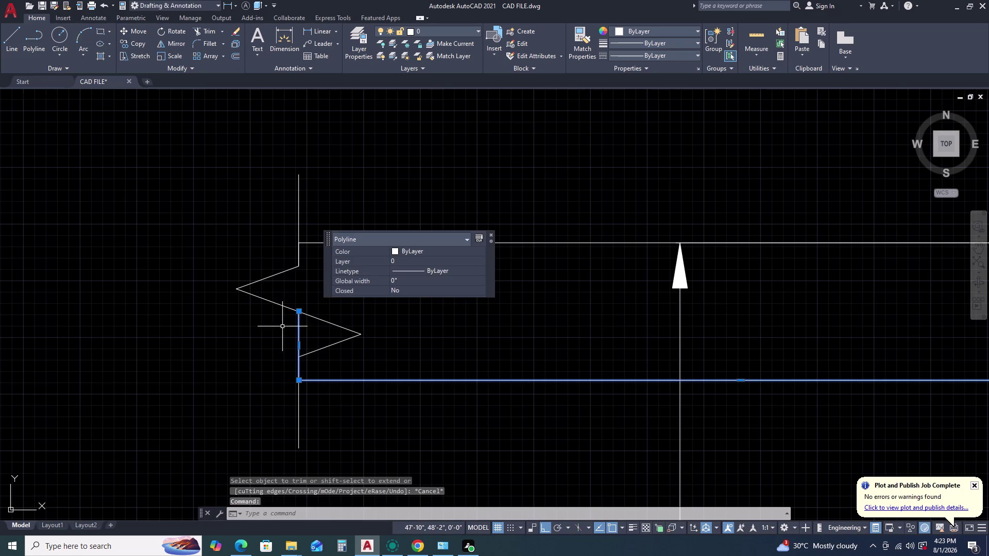
key(Escape)
Trim away the two stray break-line segments, leaving the full stair section in view.
key(t)
text(R)
key(space)
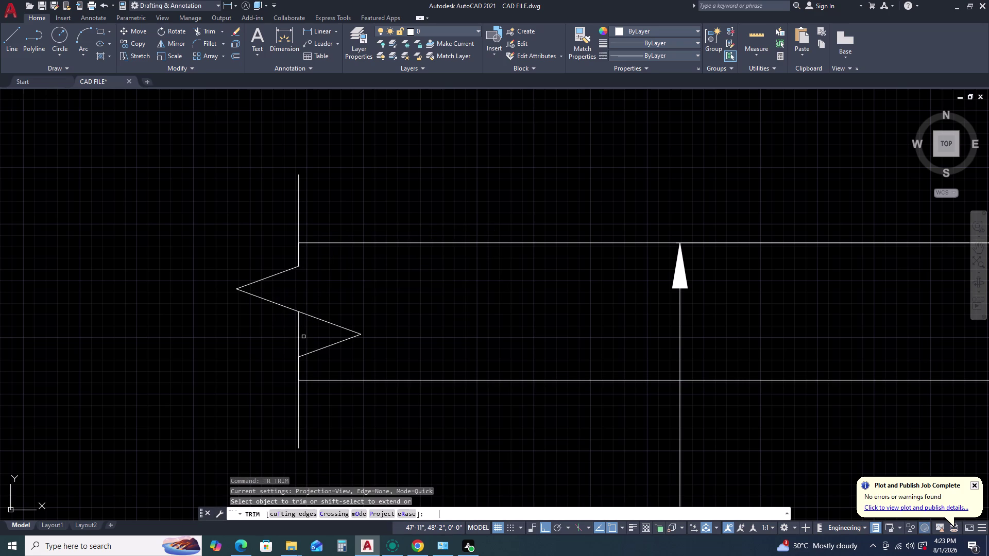
click(301, 331)
click(286, 333)
key(Escape)
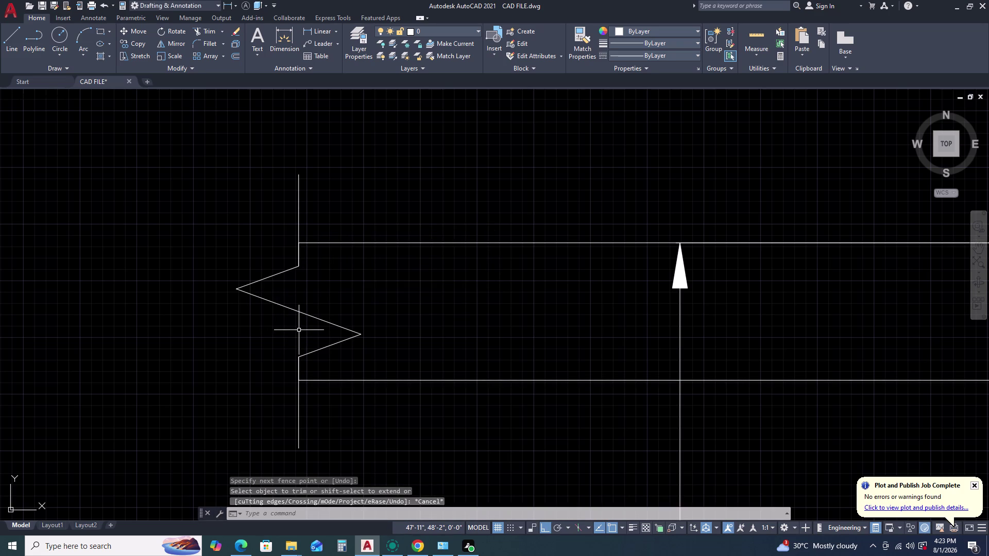
scroll(down, 3)
scroll(down, 3)
middle_drag(459, 397, 418, 293)
middle_drag(485, 382, 486, 363)
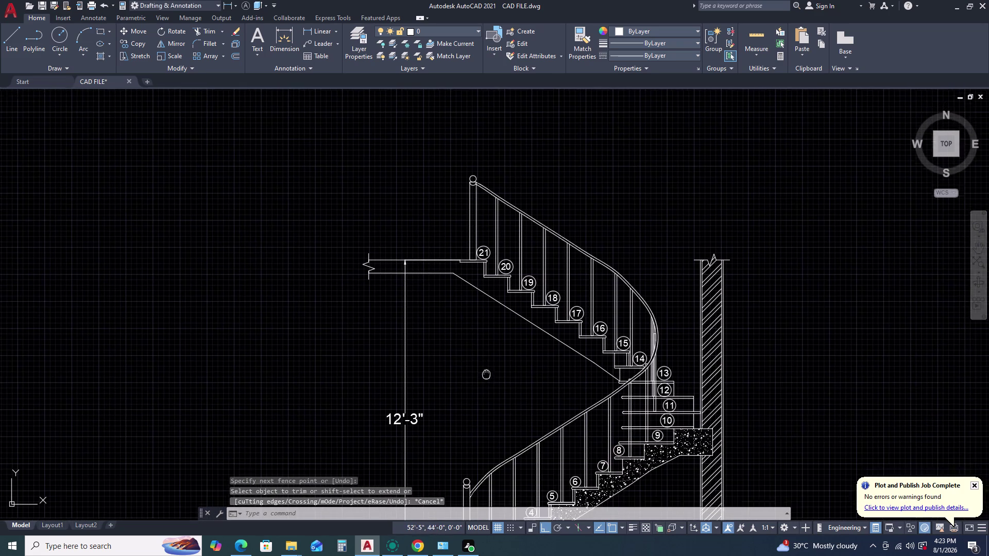
middle_drag(486, 362, 484, 340)
middle_click(484, 337)
Hatch the upper stair flight and match it to the lower flight's concrete hatch.
text(H)
key(space)
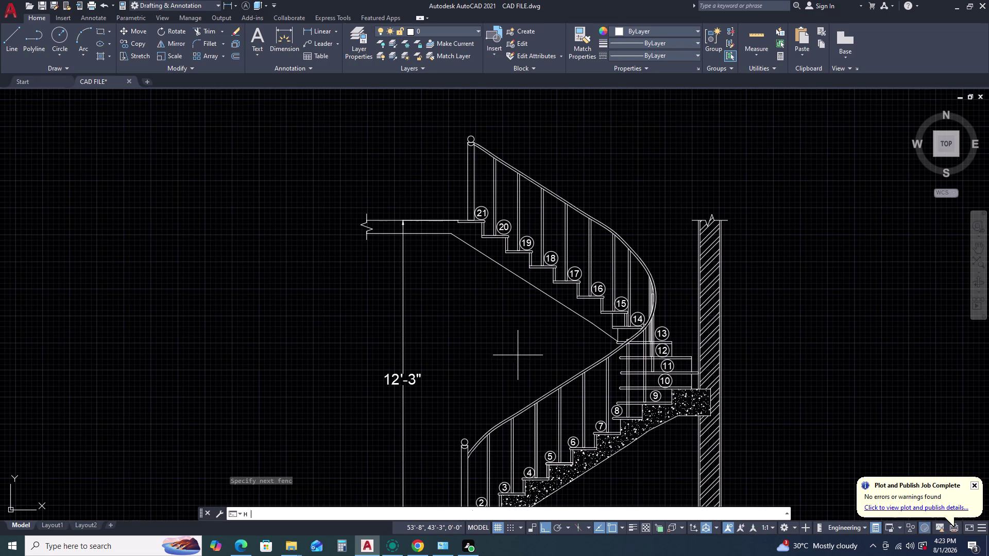
click(501, 252)
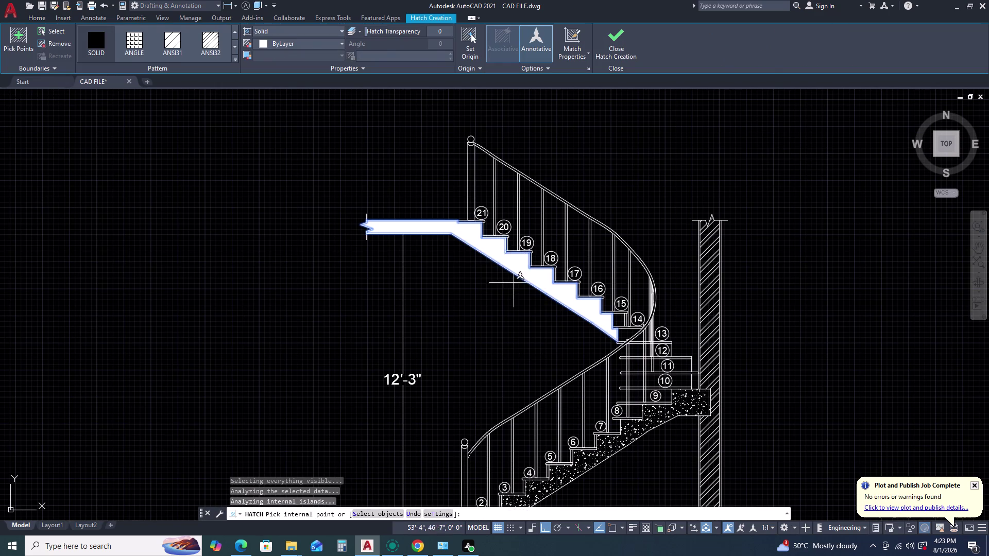
key(Escape)
key(m)
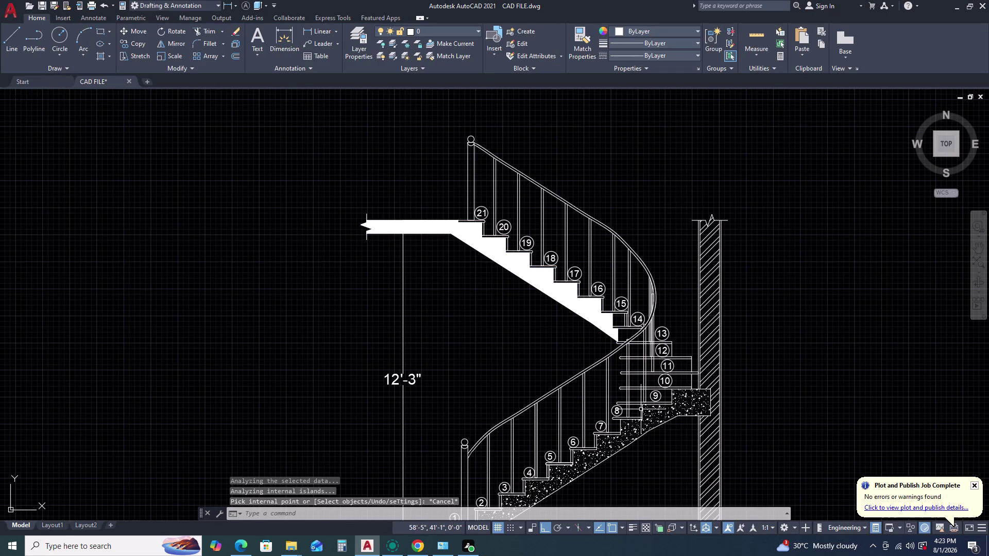
text(A)
key(space)
click(660, 416)
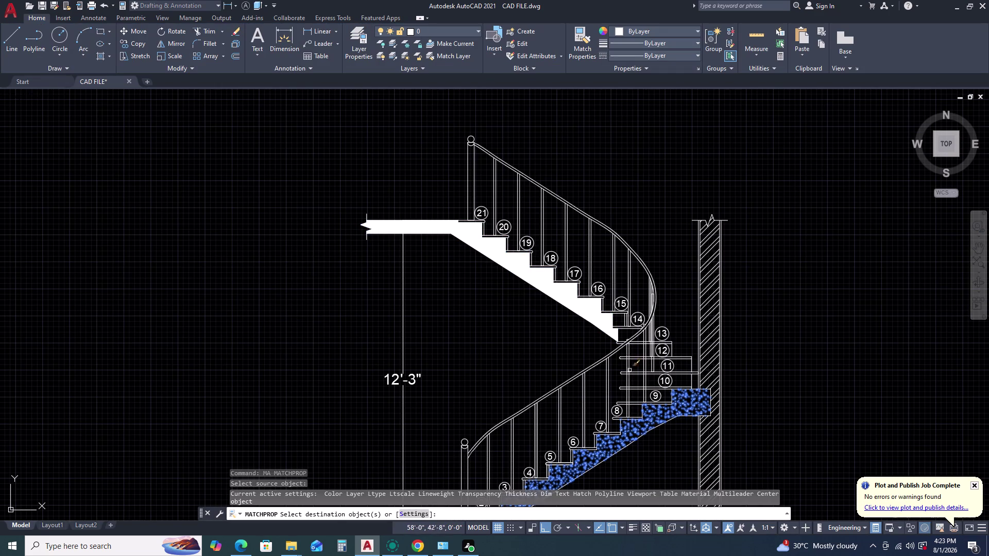
click(569, 296)
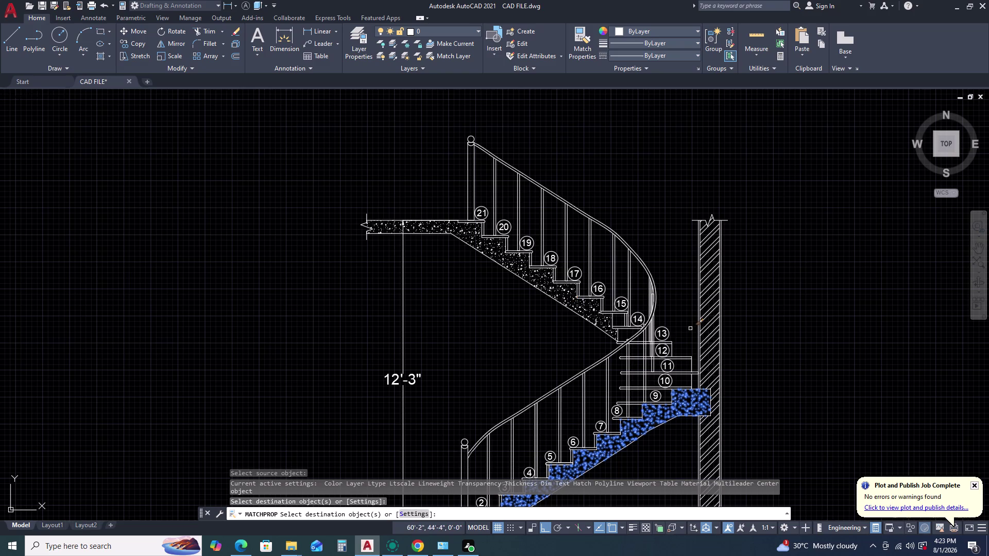
key(Escape)
scroll(up, 3)
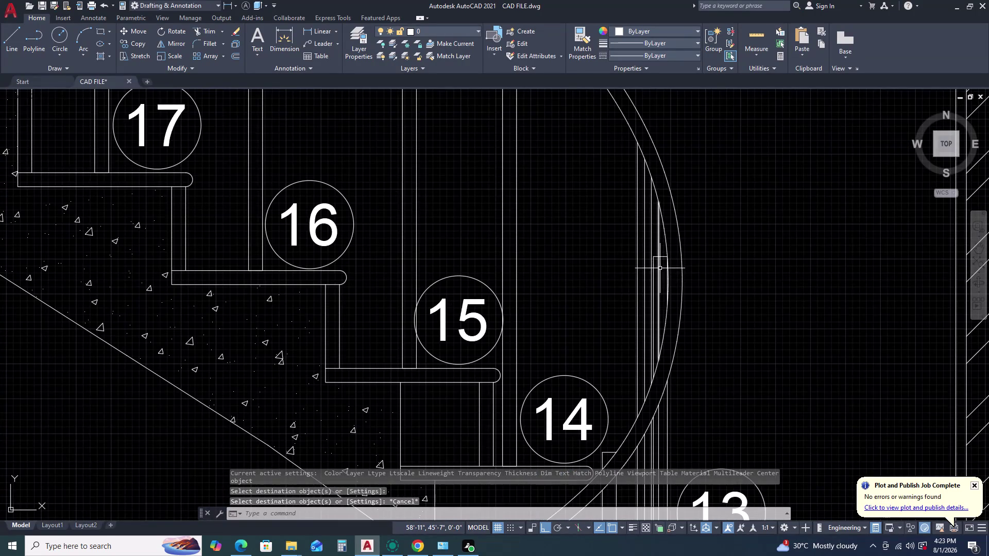
scroll(down, 3)
scroll(down, 3)
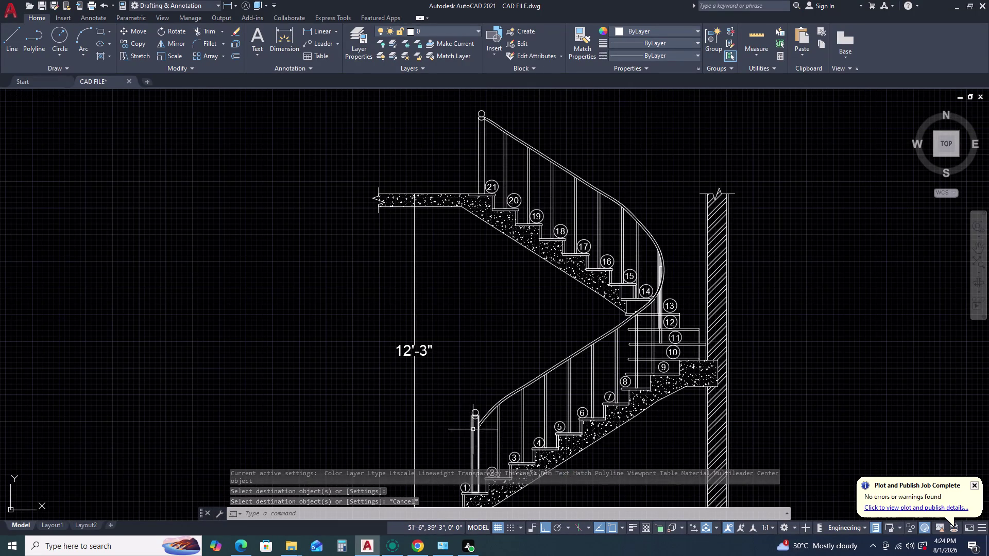
scroll(up, 3)
Solid-fill the bottom and top handrail end knobs.
text(H)
key(space)
scroll(up, 3)
click(469, 405)
scroll(down, 3)
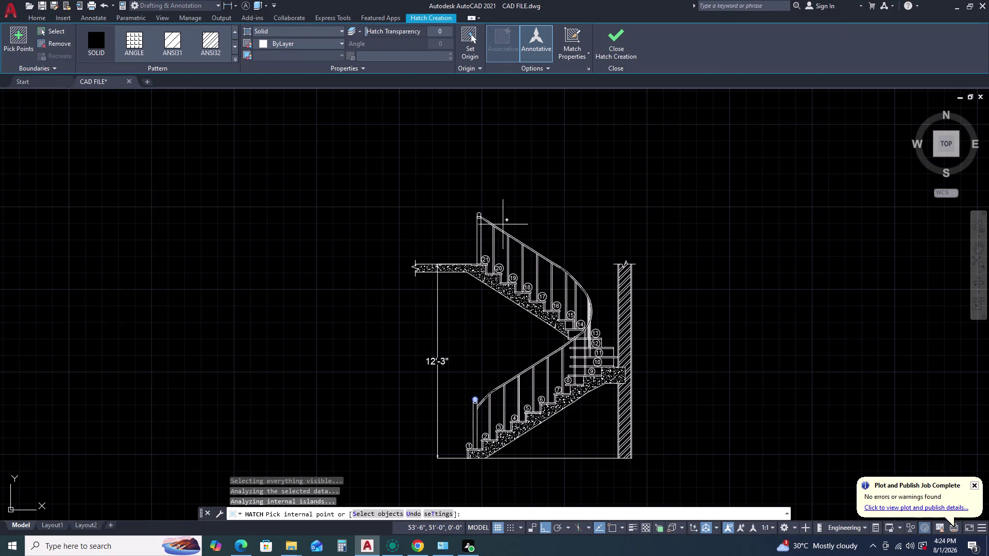
scroll(up, 3)
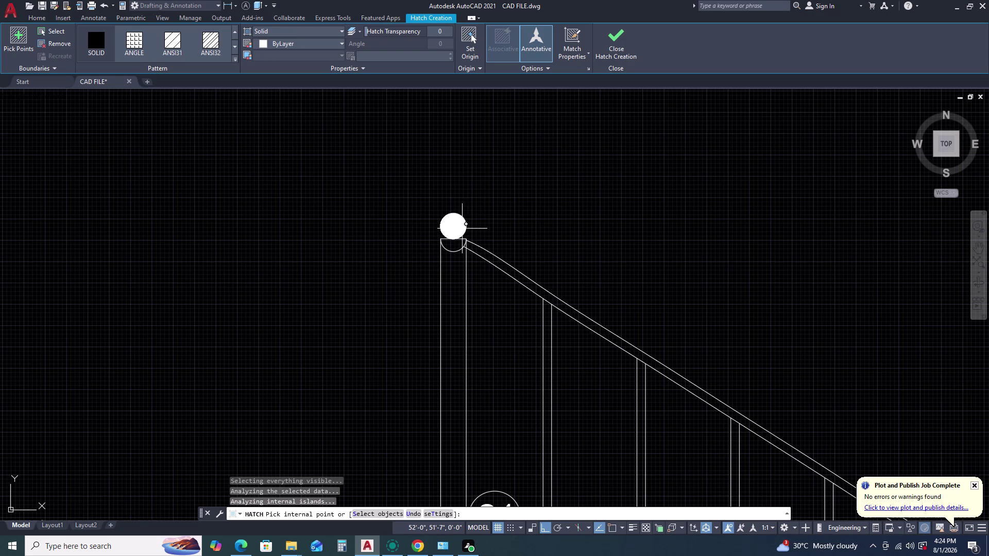
click(462, 228)
scroll(down, 3)
scroll(down, 3)
key(Escape)
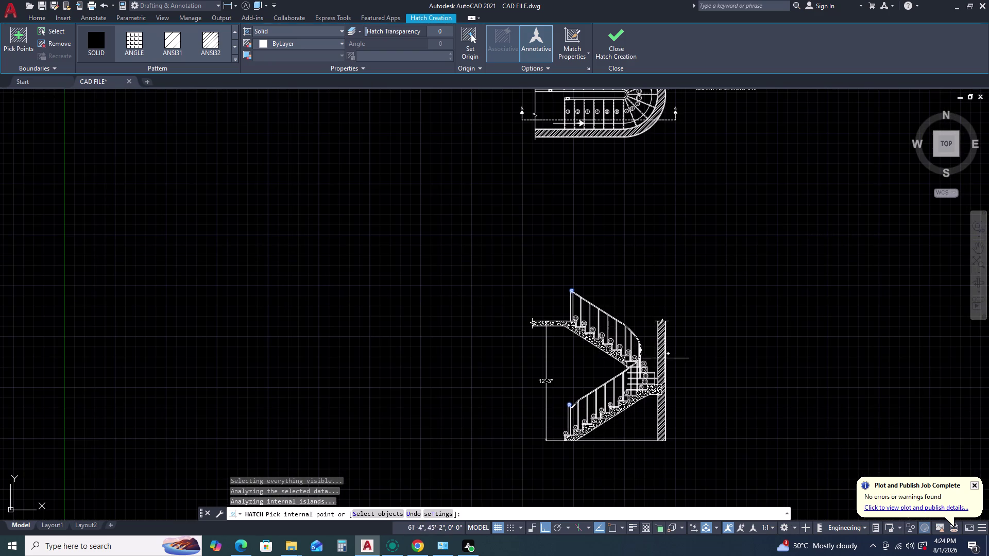
scroll(down, 3)
scroll(up, 3)
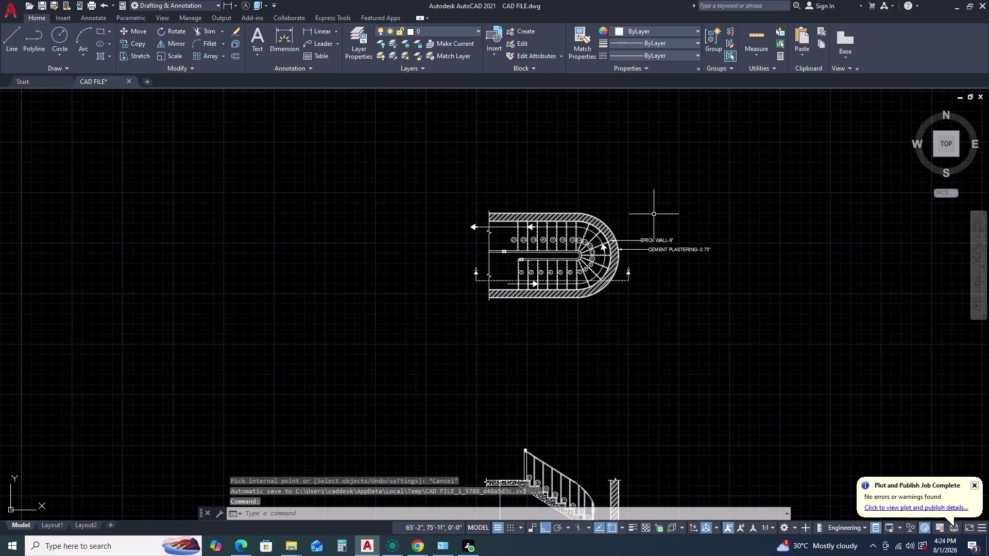
scroll(up, 3)
drag(706, 239, 697, 250)
Copy the two wall notes from the plan to beside the section's side wall.
click(565, 407)
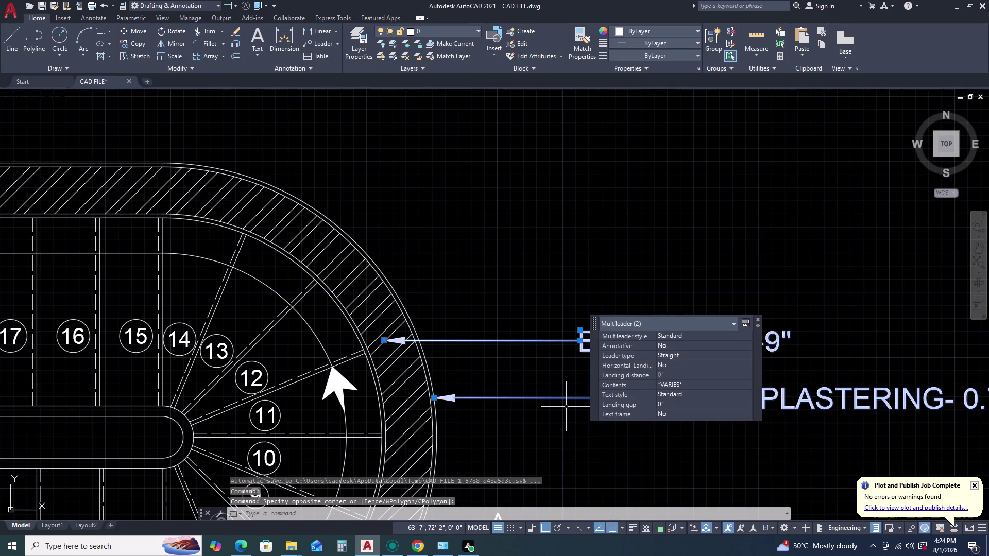
key(c)
key(o)
key(space)
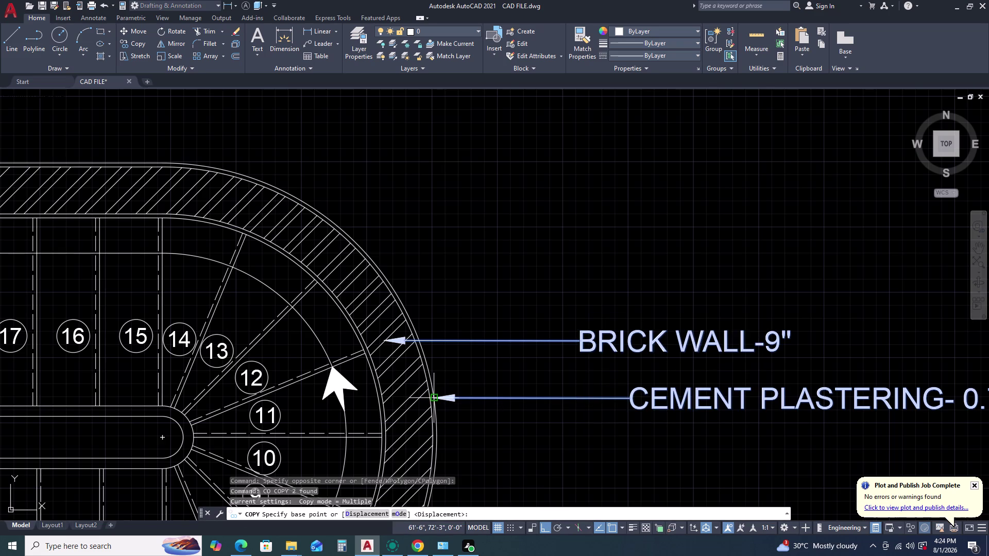
click(436, 398)
scroll(down, 3)
scroll(down, 3)
middle_drag(481, 444, 482, 403)
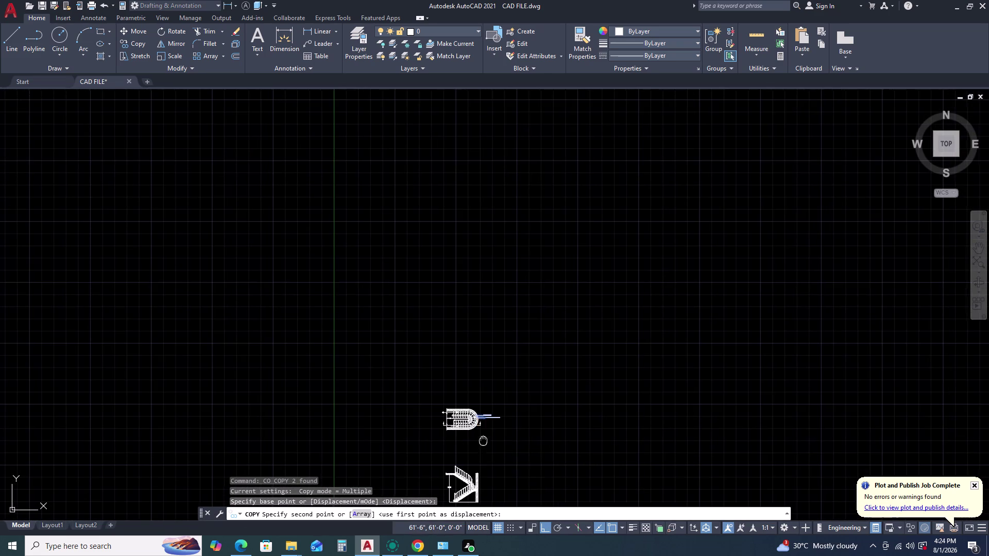
middle_drag(482, 403, 482, 356)
middle_drag(482, 347, 482, 343)
scroll(up, 3)
scroll(up, 3)
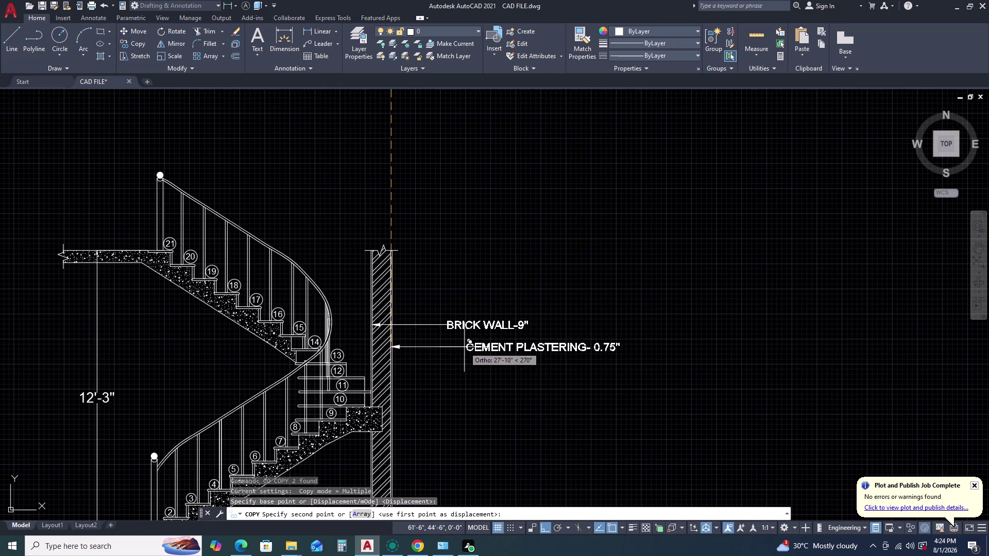
scroll(up, 3)
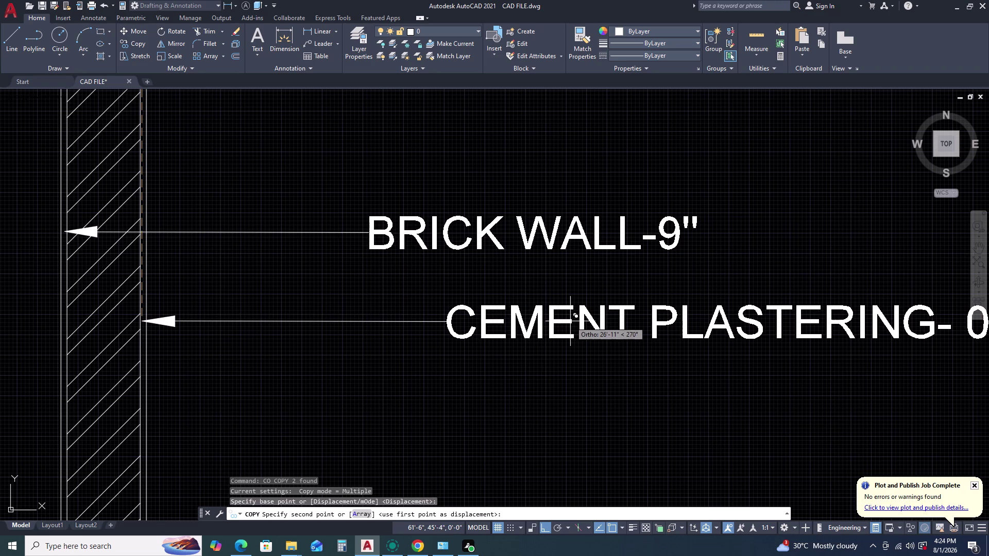
key(F8)
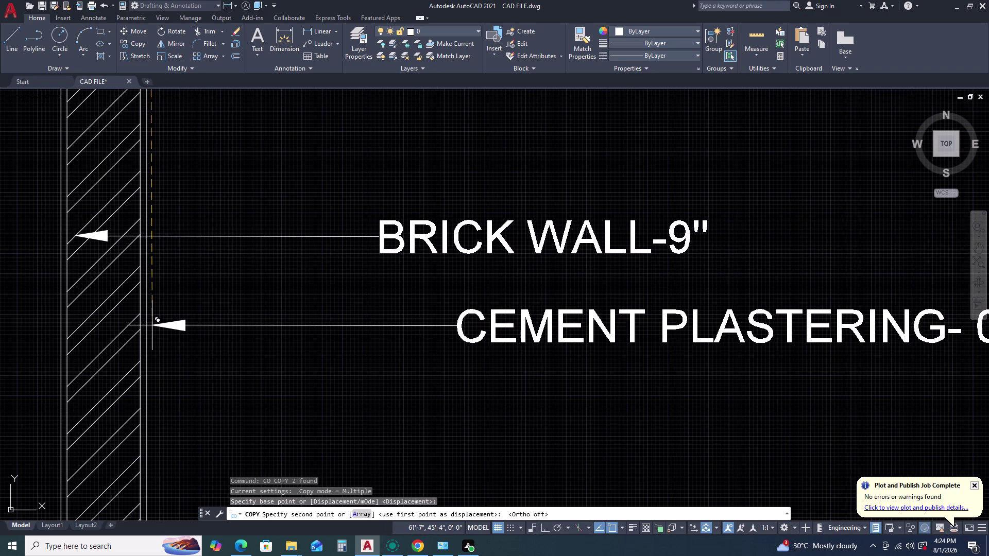
click(293, 327)
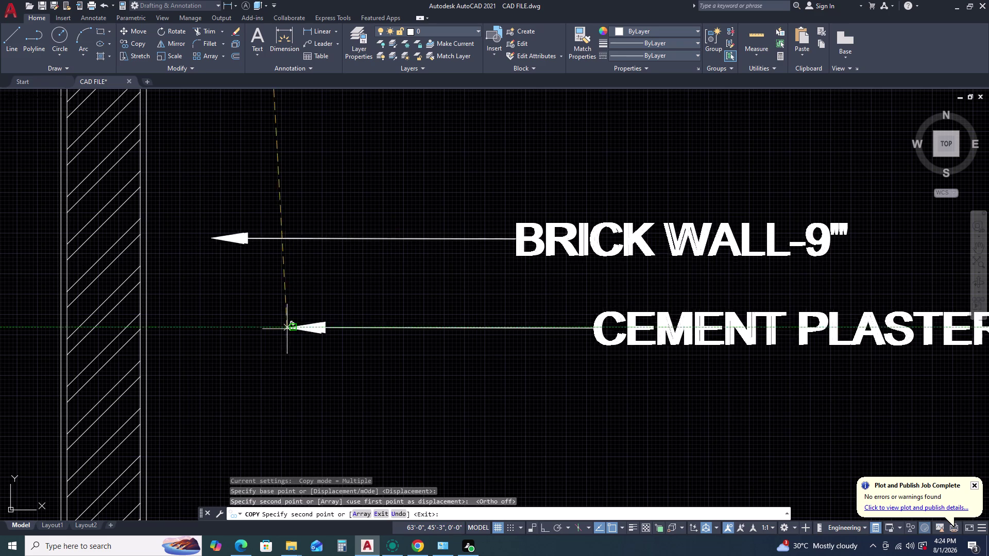
key(Escape)
Move the BRICK WALL-9" note so its arrow lands on the wall.
click(394, 212)
drag(204, 271, 215, 268)
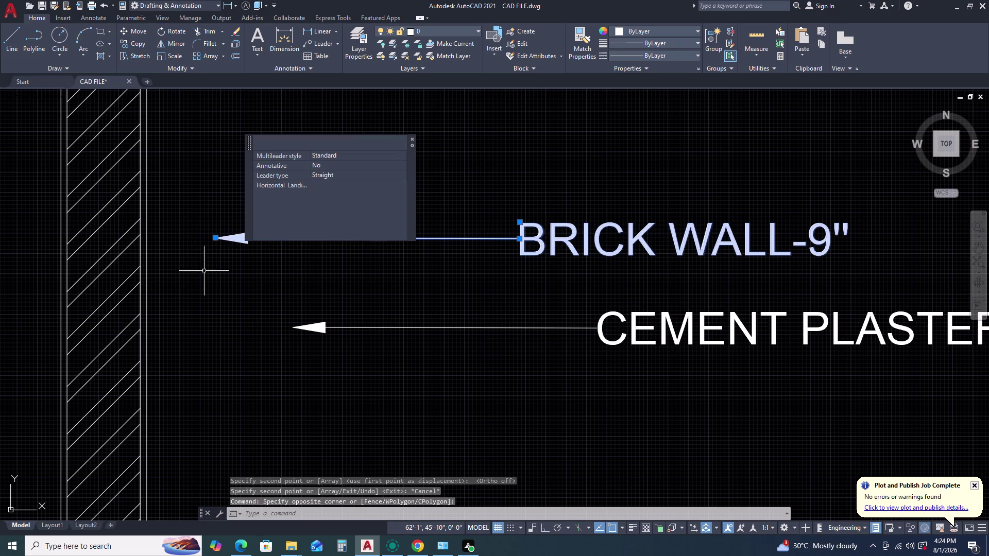
key(m)
key(space)
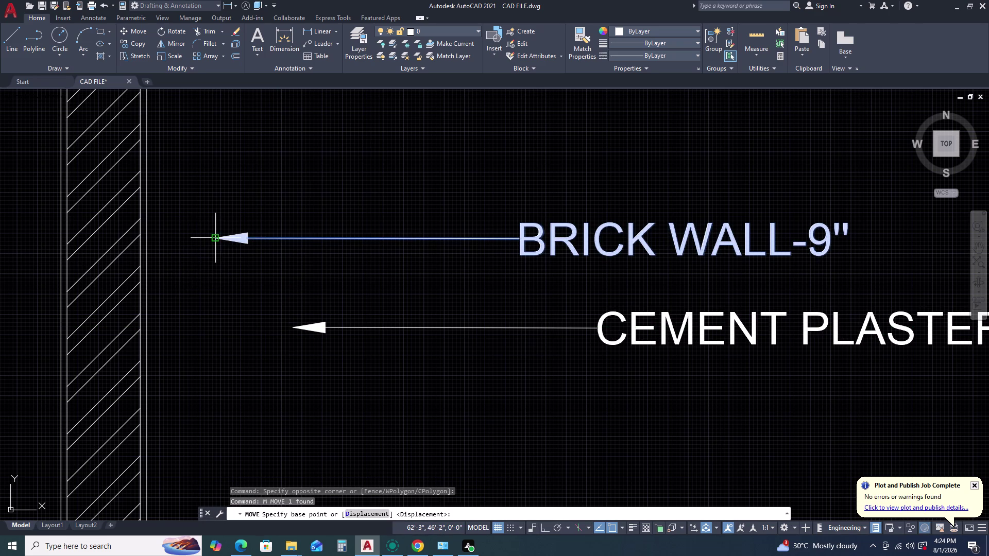
click(216, 239)
click(112, 213)
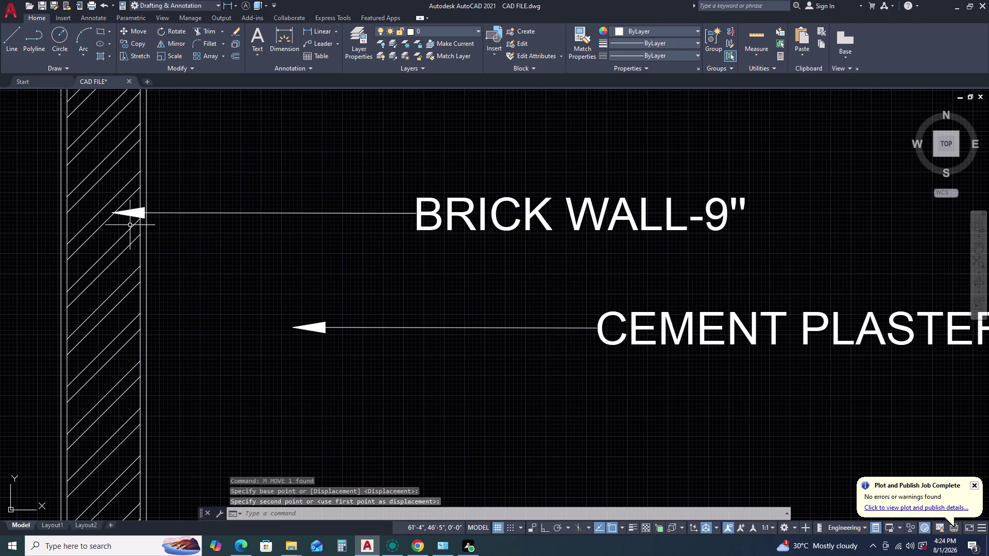
key(Escape)
Move the CEMENT PLASTERING- 0.75" note so its arrow points at the wall face.
click(325, 317)
click(269, 351)
text(M)
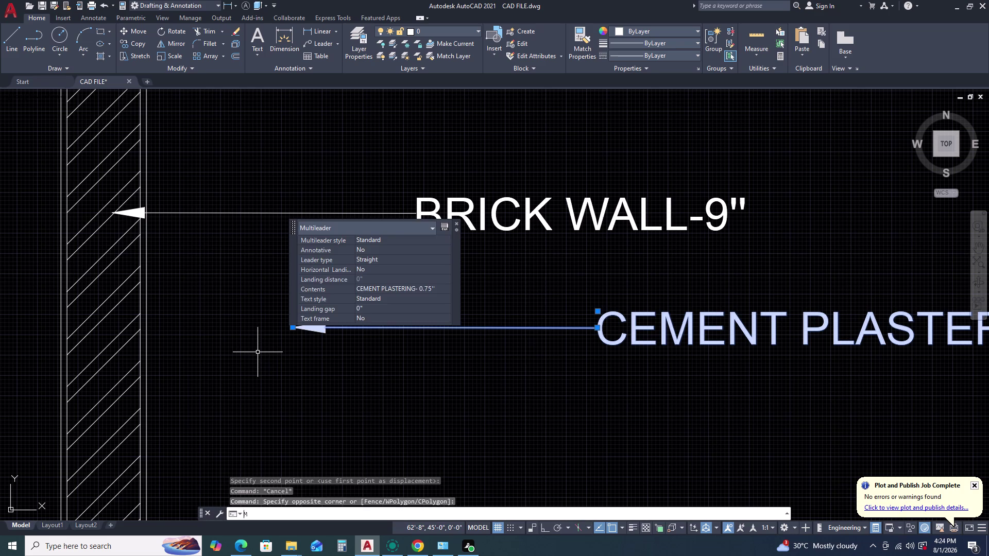
key(space)
click(291, 329)
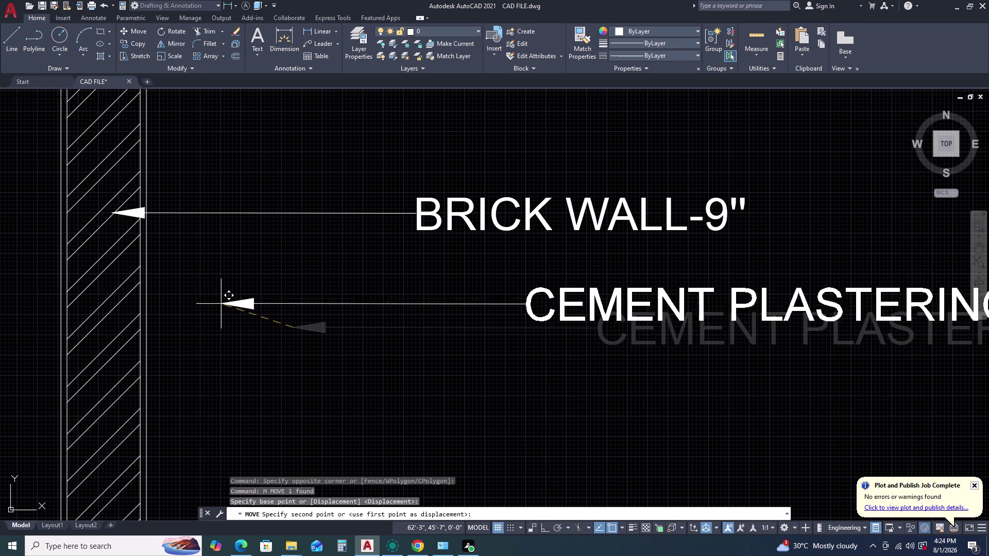
scroll(up, 3)
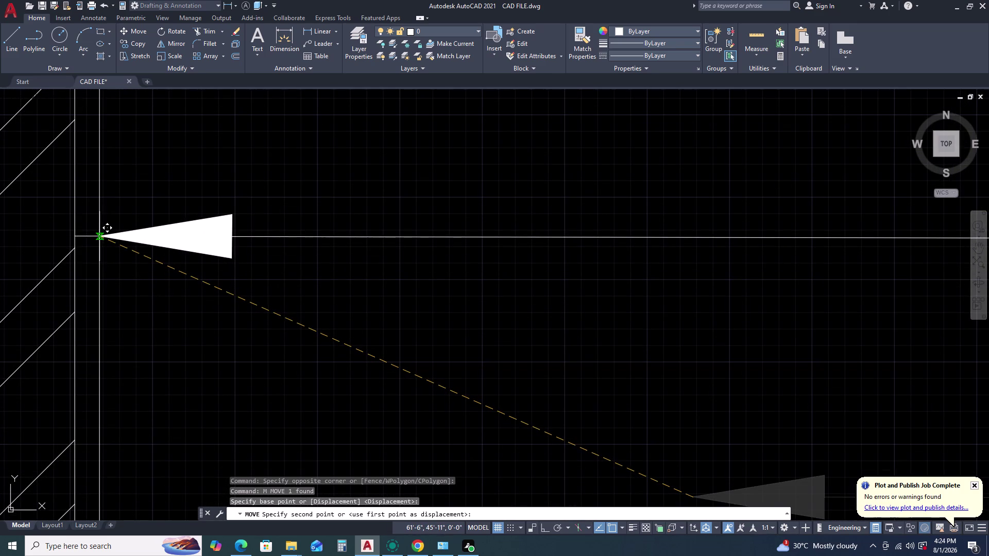
click(99, 236)
scroll(down, 3)
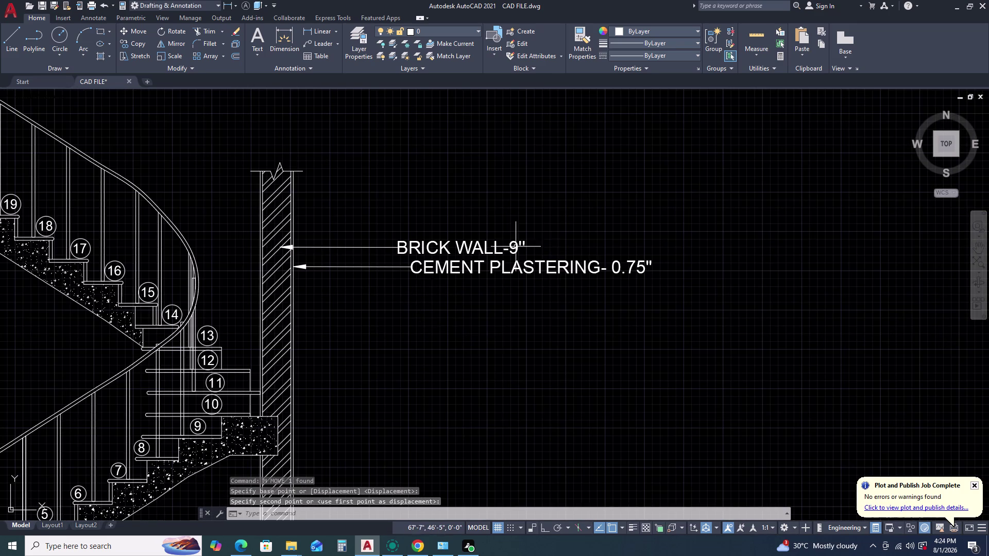
scroll(down, 3)
scroll(down, 3)
scroll(up, 3)
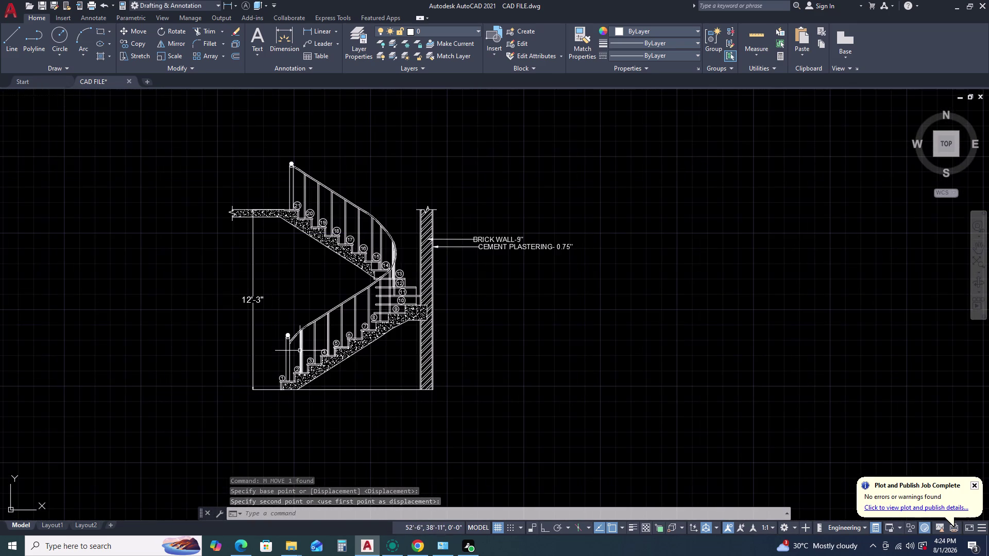
scroll(up, 3)
Pan and zoom to view the stair plan and section together.
middle_drag(443, 324, 457, 350)
scroll(down, 3)
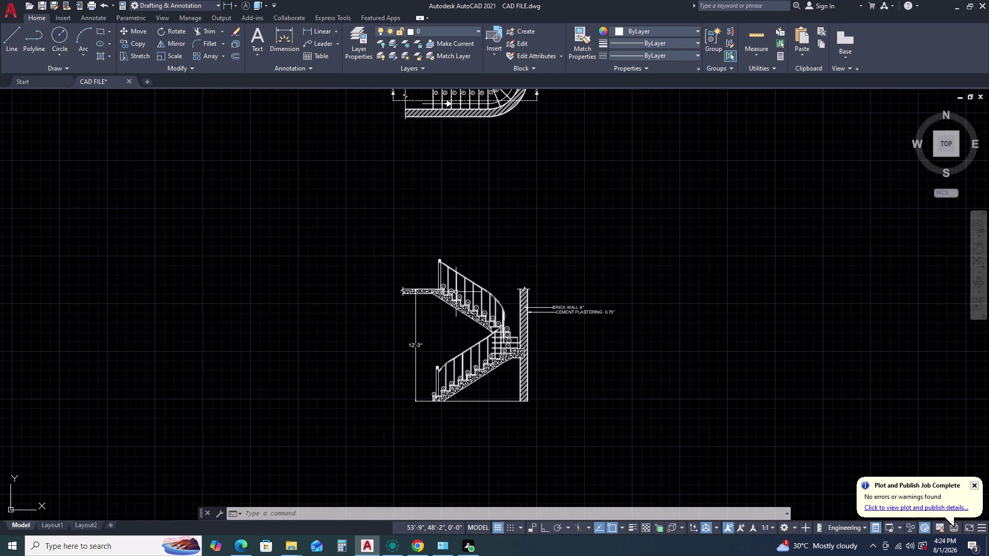
scroll(down, 3)
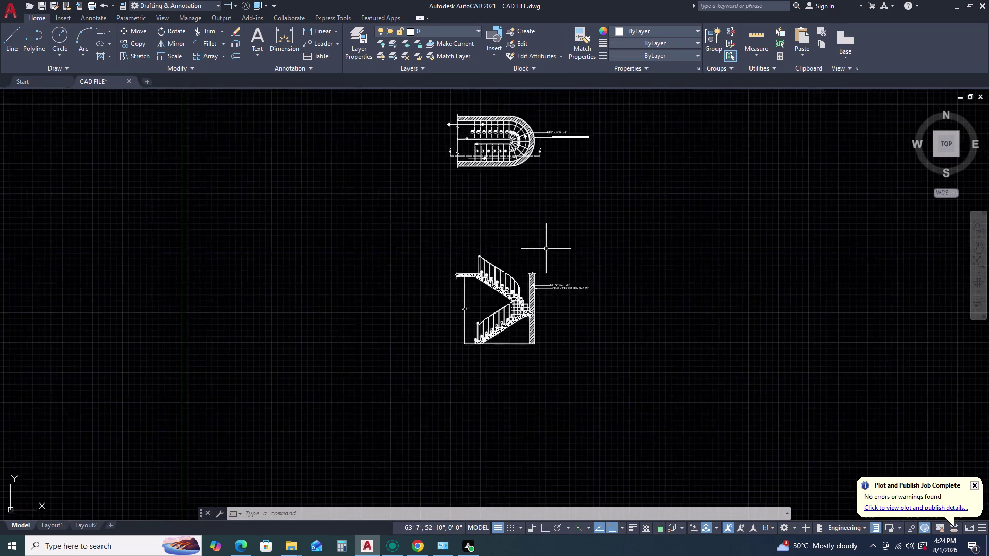
scroll(down, 3)
scroll(up, 3)
scroll(up, 3)
scroll(down, 3)
middle_drag(560, 322, 545, 281)
scroll(down, 3)
middle_drag(529, 428, 506, 237)
scroll(down, 3)
scroll(up, 3)
scroll(up, 3)
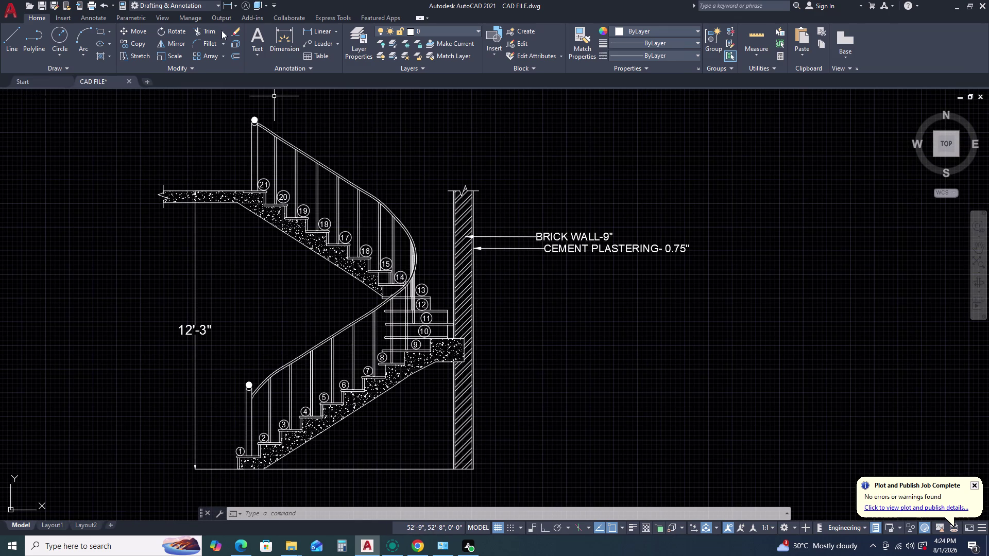
click(331, 44)
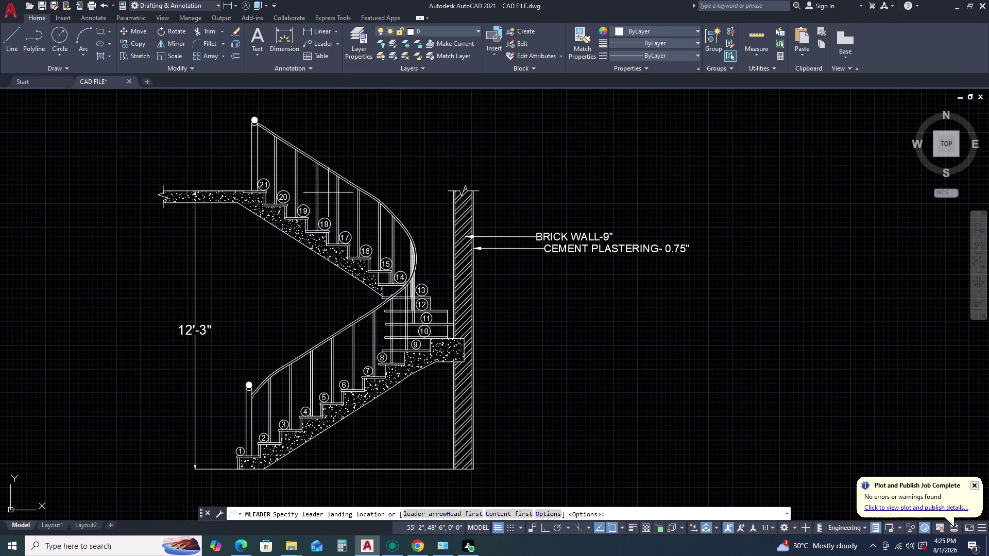
Bring the lower flight's first baluster into view and place a trial leader, leaving its note empty.
scroll(up, 3)
middle_drag(260, 239, 376, 202)
scroll(down, 3)
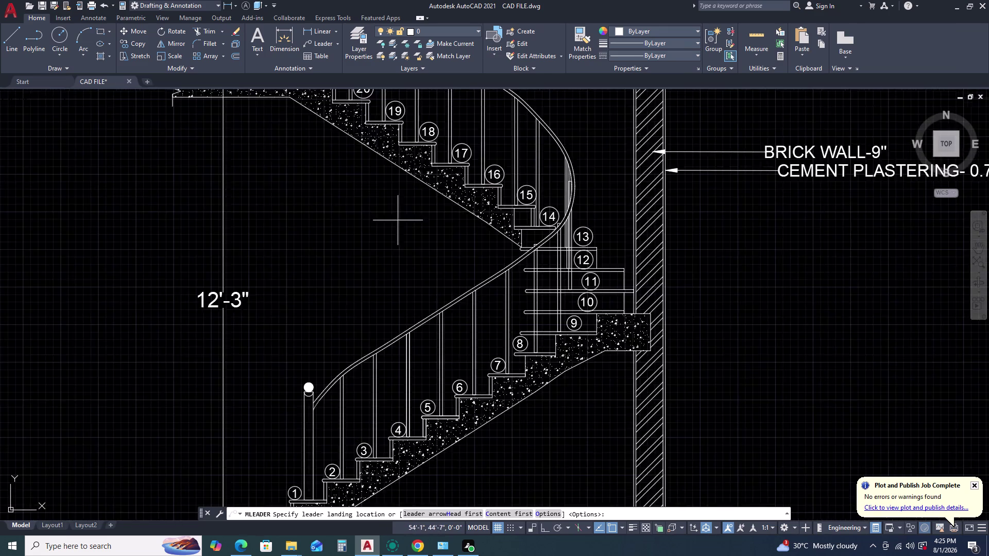
scroll(up, 3)
scroll(up, 3)
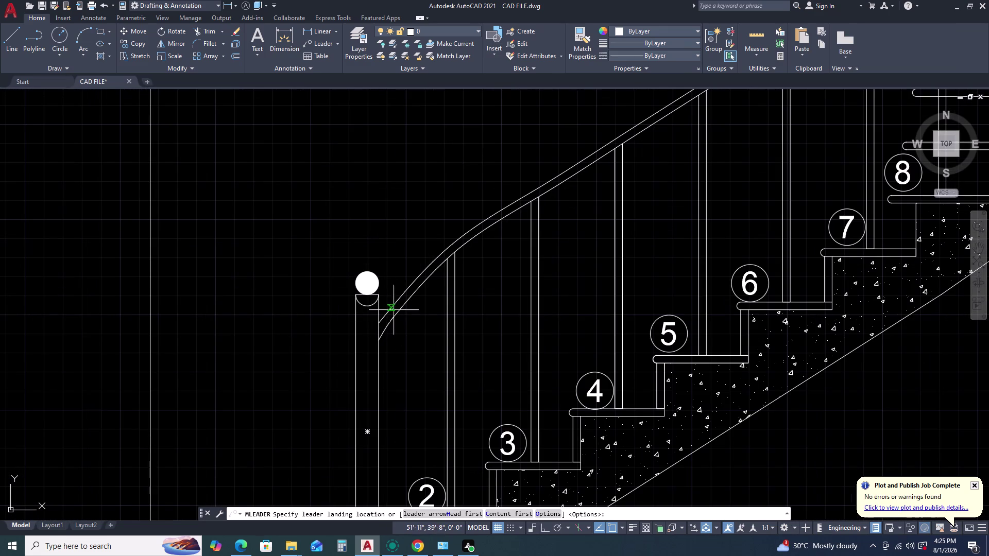
drag(446, 354, 442, 353)
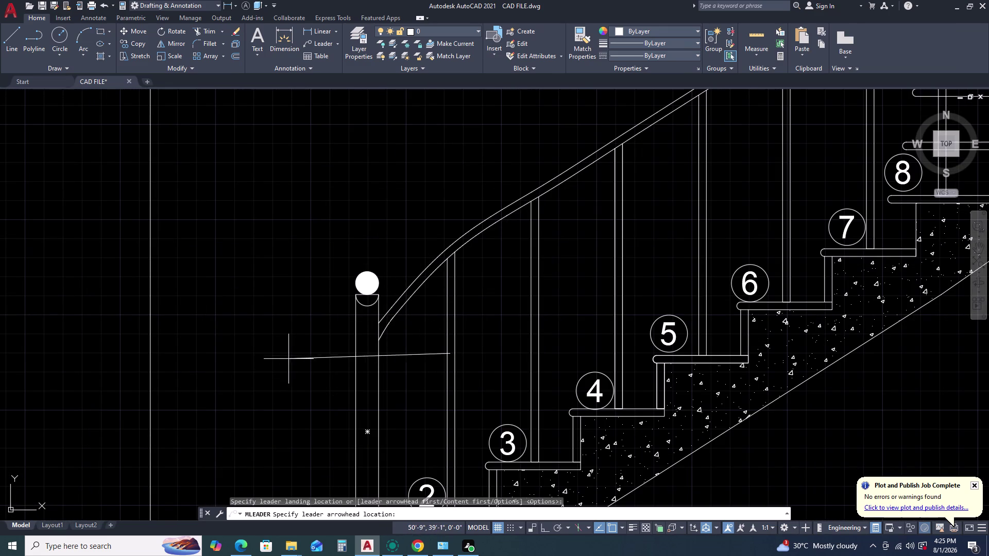
click(290, 356)
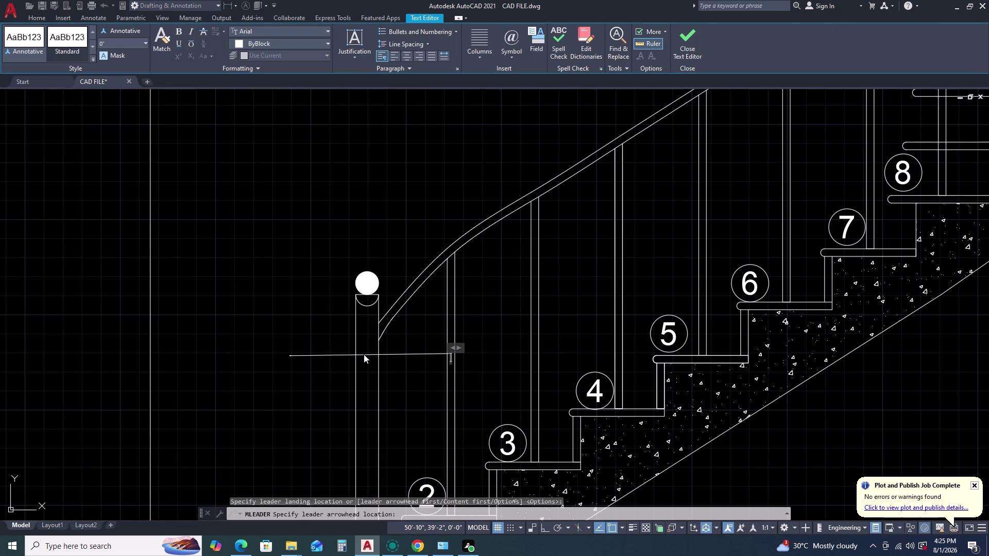
key(Escape)
Erase the misplaced leader.
click(424, 352)
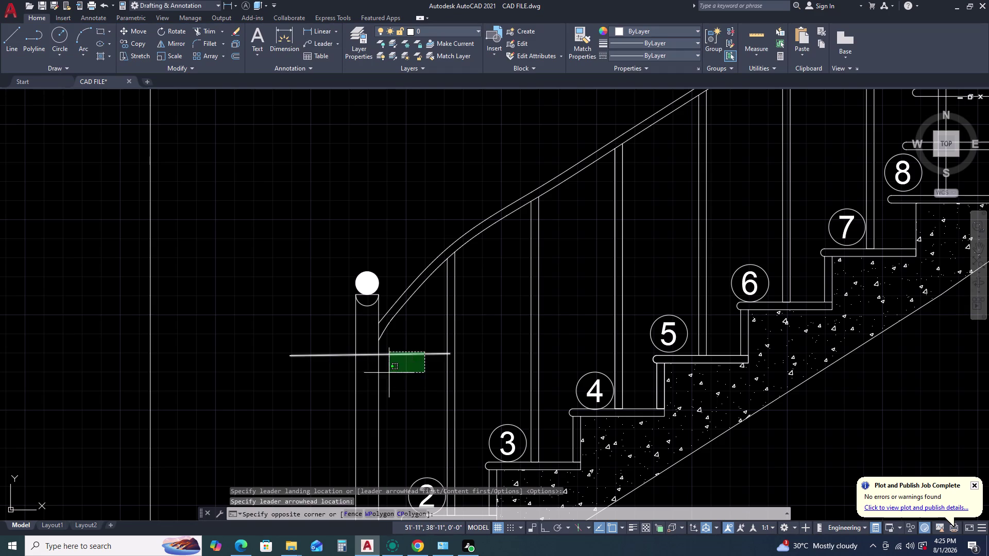
click(388, 377)
key(Delete)
key(space)
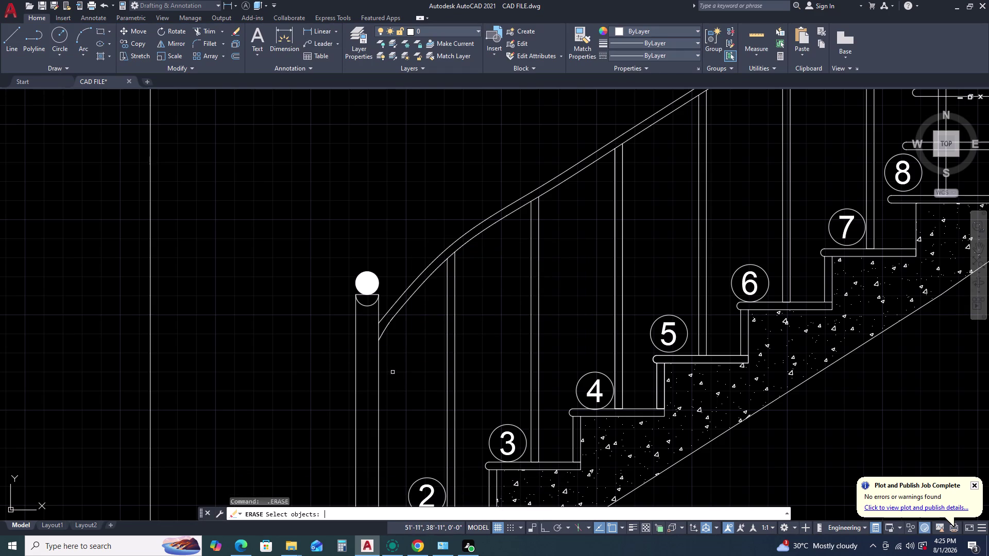
key(Escape)
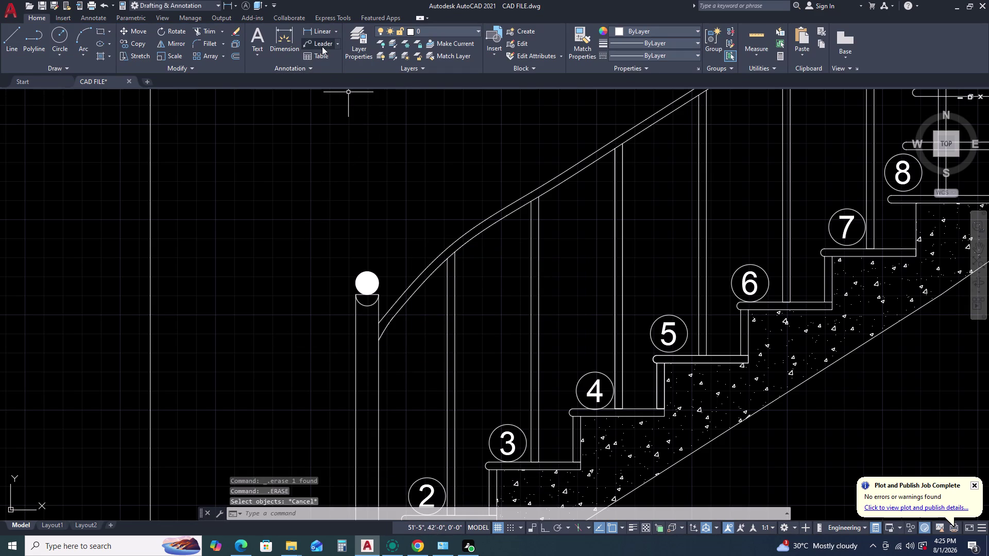
Draw a horizontal leader with Ortho on to the first baluster, labelled BALLUSTER.
click(322, 46)
click(293, 367)
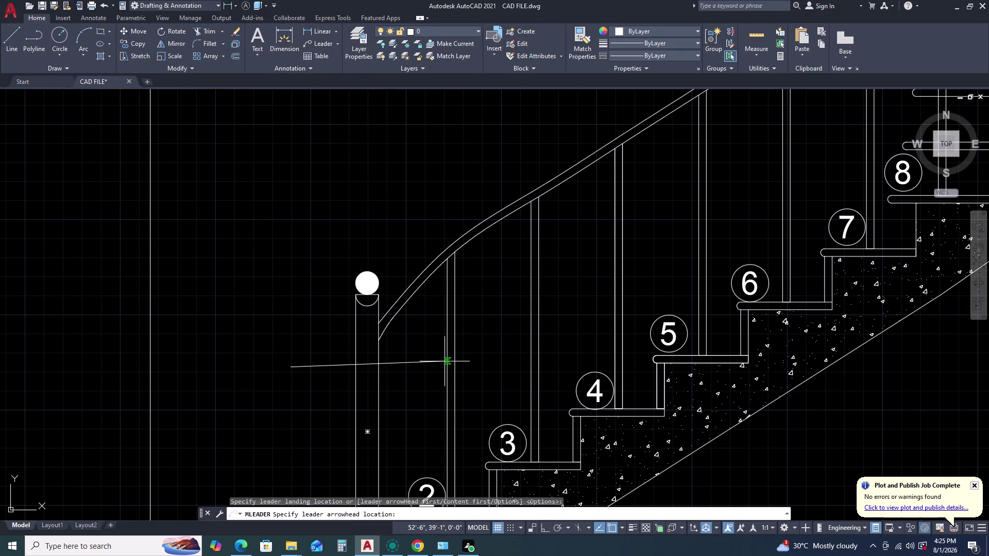
key(F8)
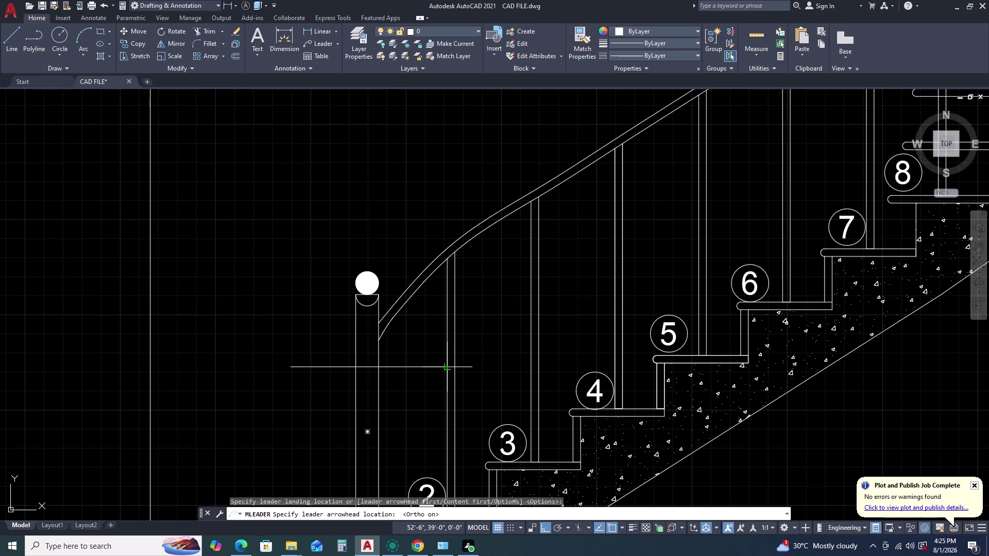
click(445, 370)
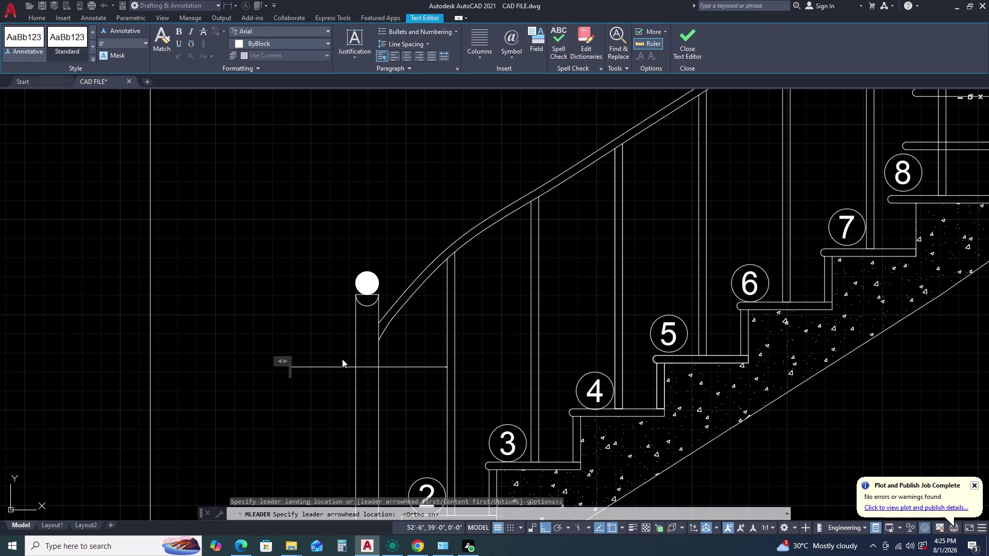
text(BA)
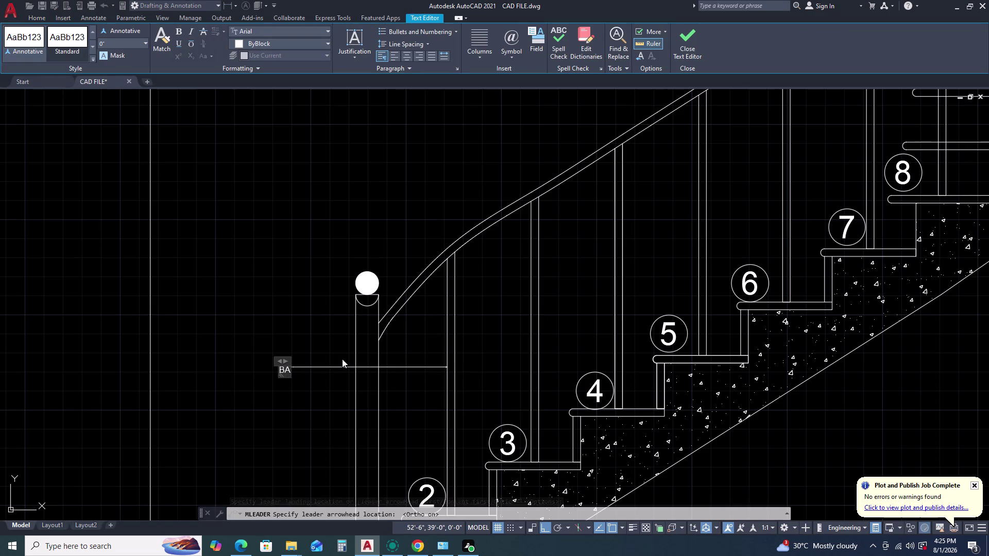
text(LLUST)
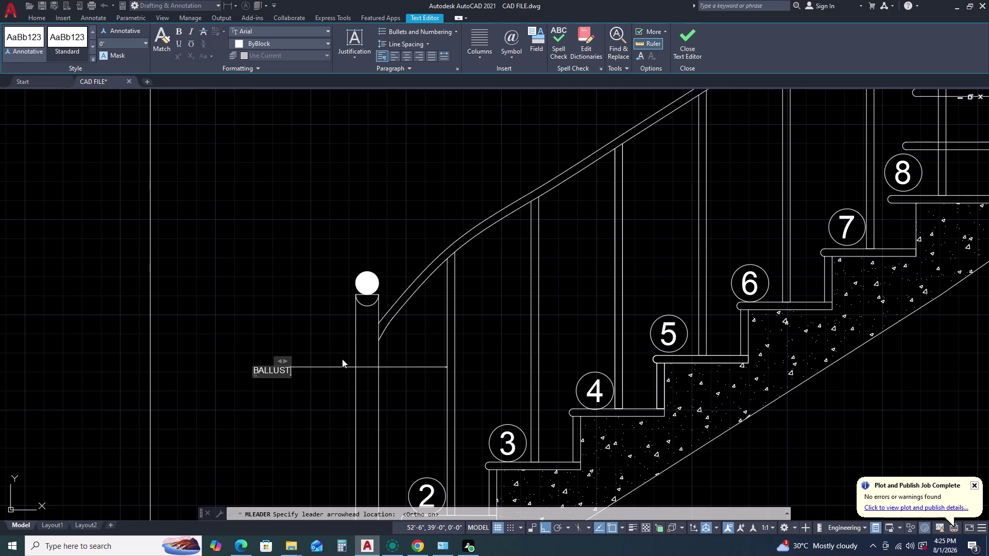
text(ER)
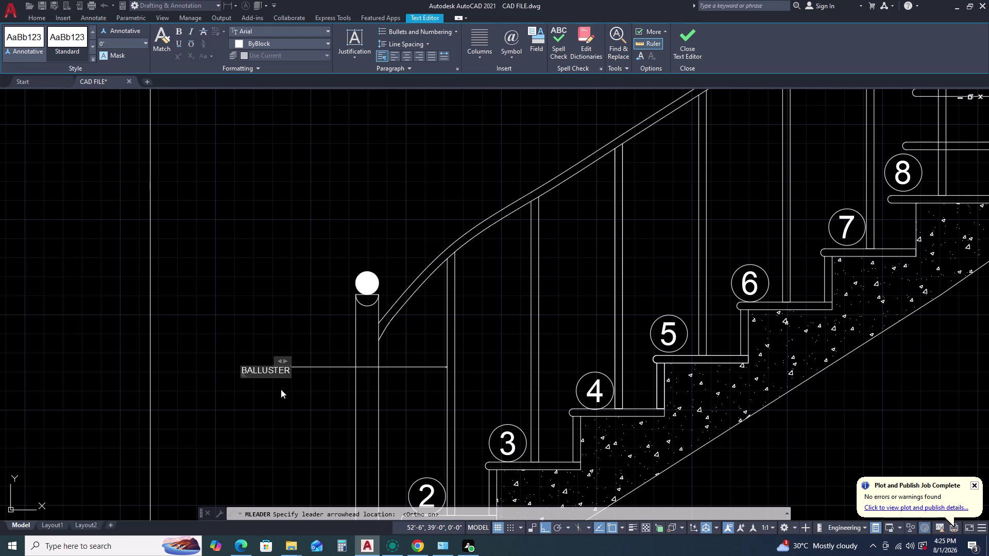
click(287, 403)
scroll(down, 3)
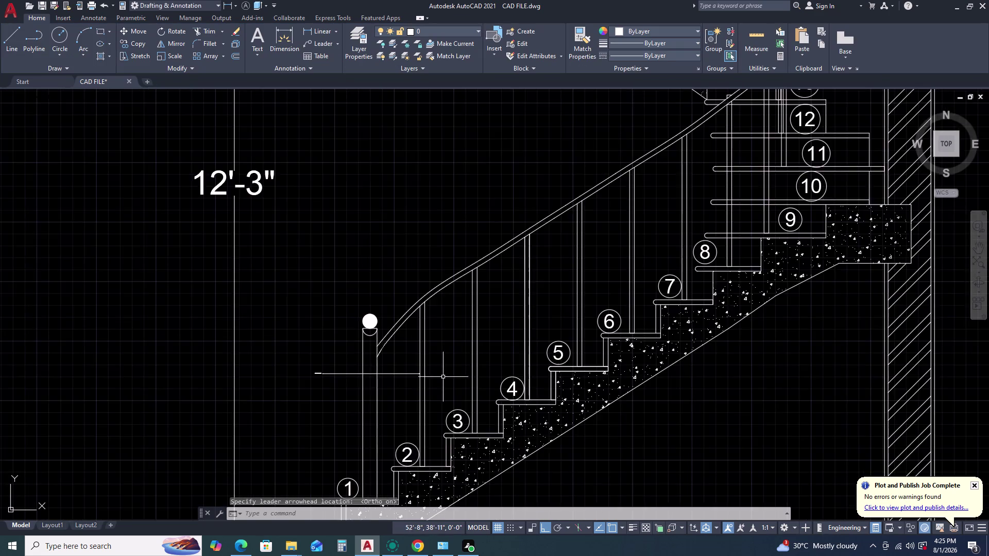
Match the BALLUSTER note's properties to the BRICK WALL note with MATCHPROP.
scroll(down, 3)
text(MA)
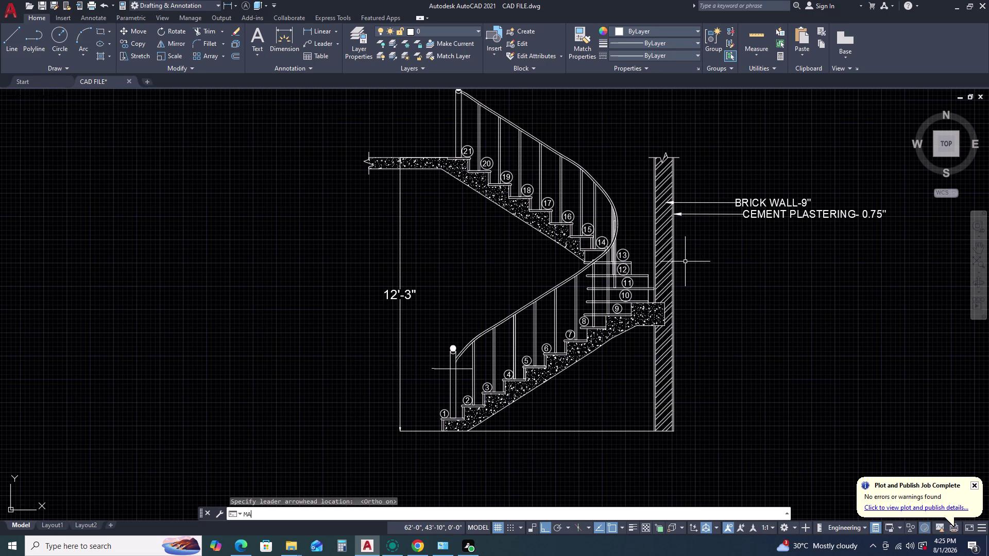
key(space)
click(746, 202)
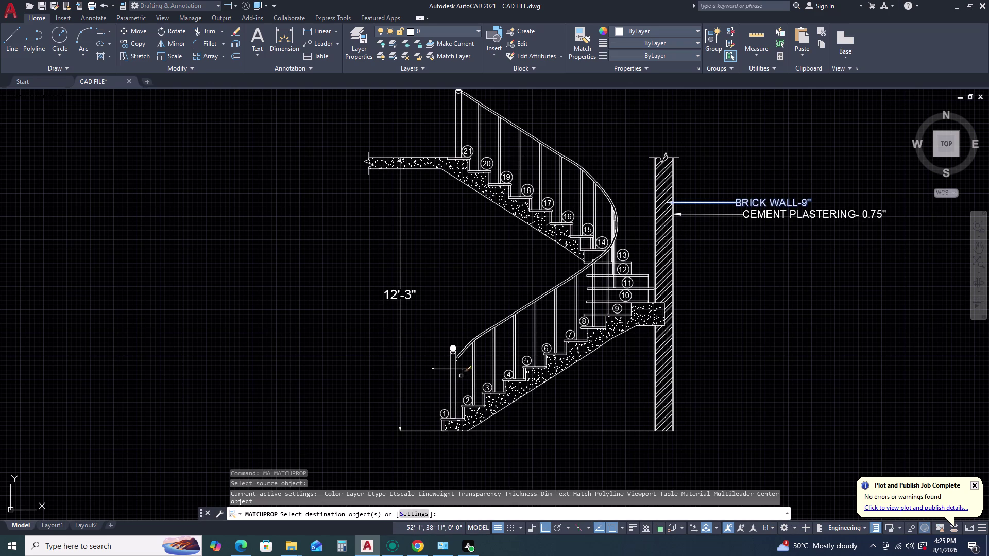
scroll(up, 3)
click(428, 348)
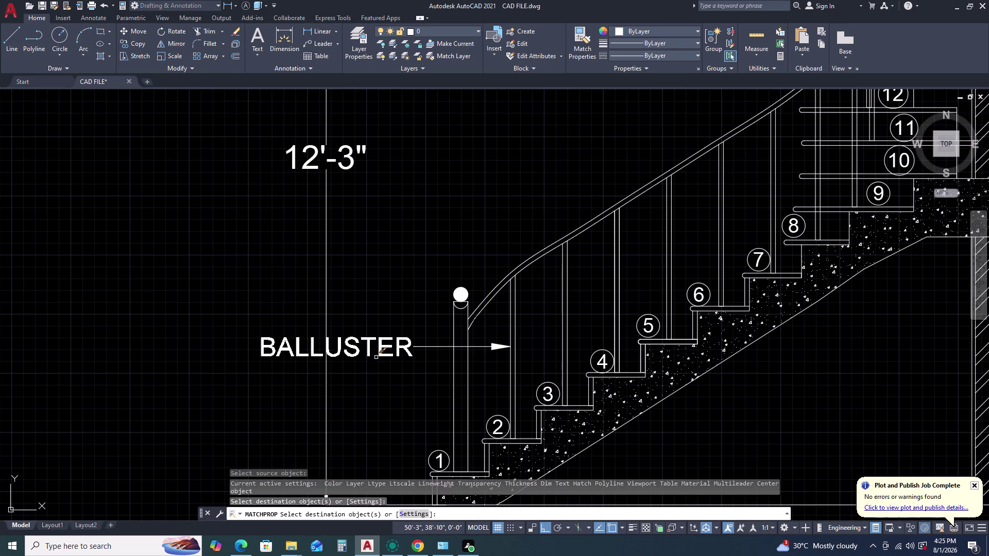
scroll(down, 3)
key(Escape)
Grip-stretch the 12'-3" dimension line farther left.
click(431, 302)
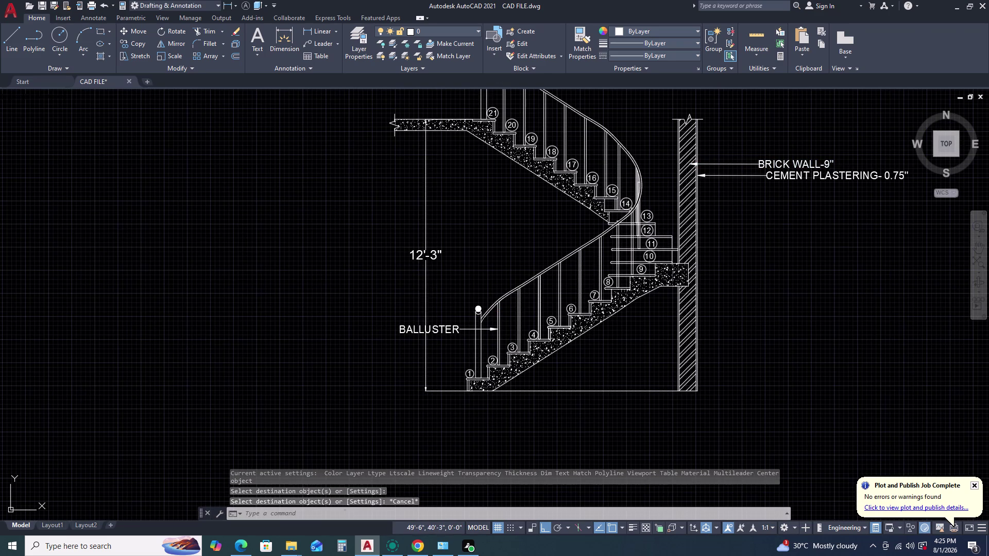
drag(351, 262, 353, 257)
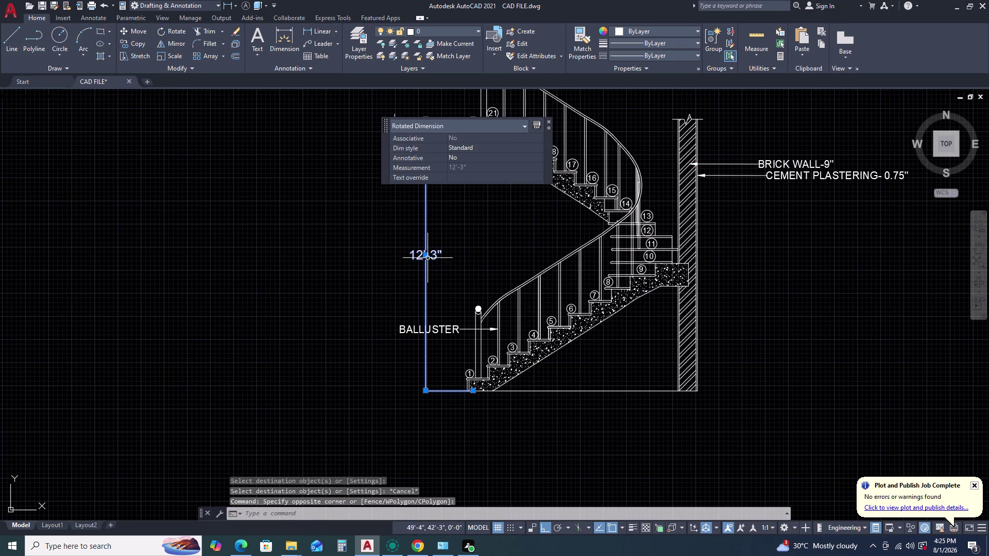
click(428, 258)
click(280, 285)
key(Escape)
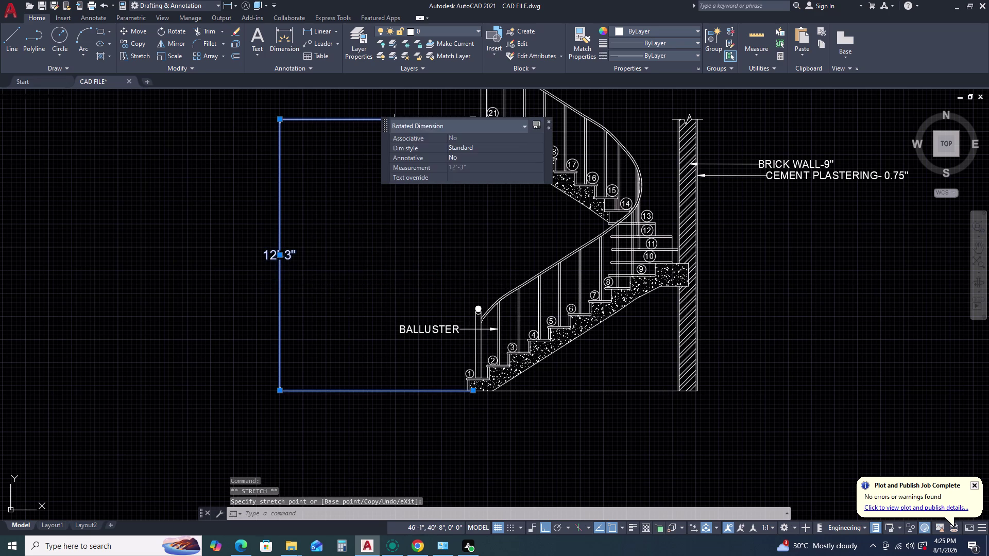
Select the BALLUSTER leader and start the COPY command on it.
scroll(up, 3)
drag(468, 313, 458, 318)
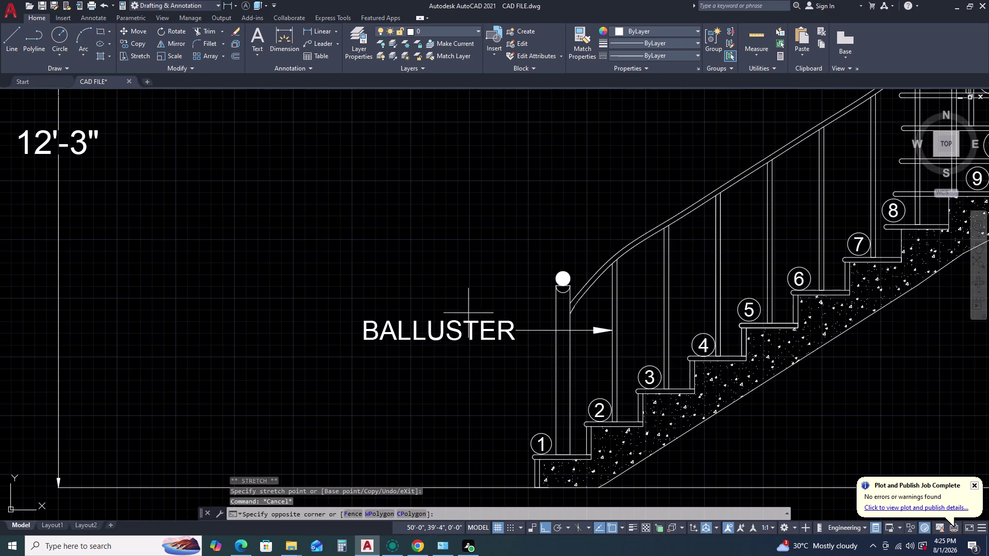
drag(333, 363, 341, 360)
key(c)
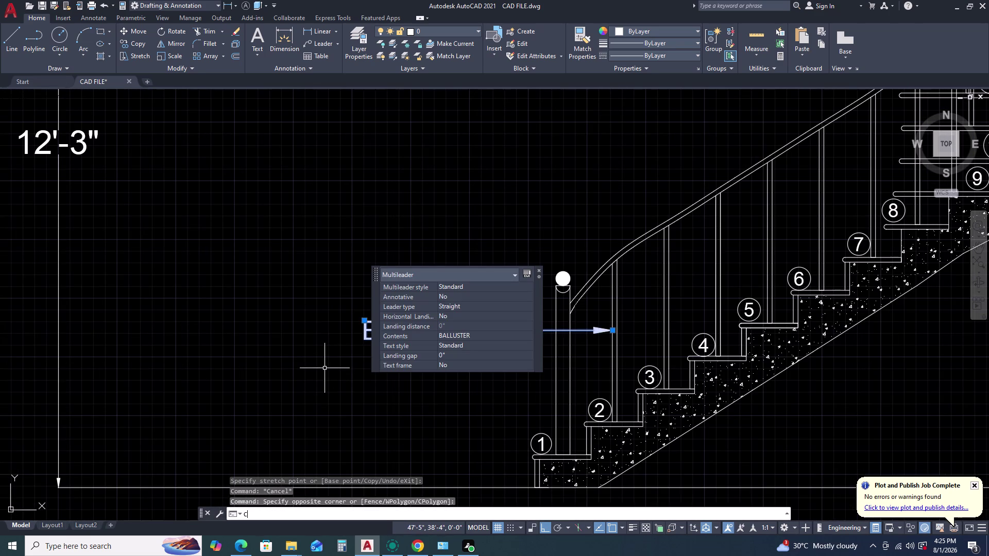
key(o)
key(space)
With Ortho off, copy the BALLUSTER note from its arrow tip to another baluster.
scroll(up, 3)
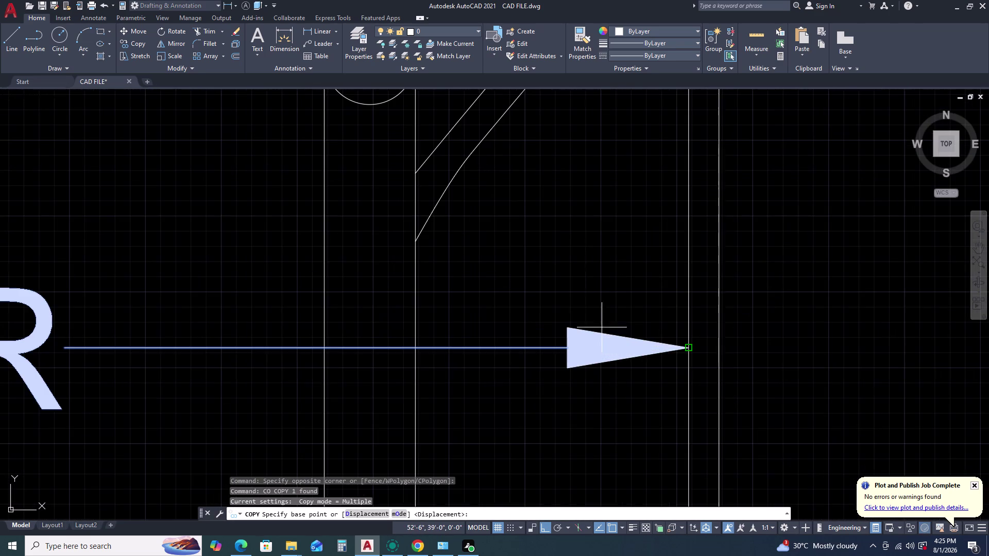
click(688, 348)
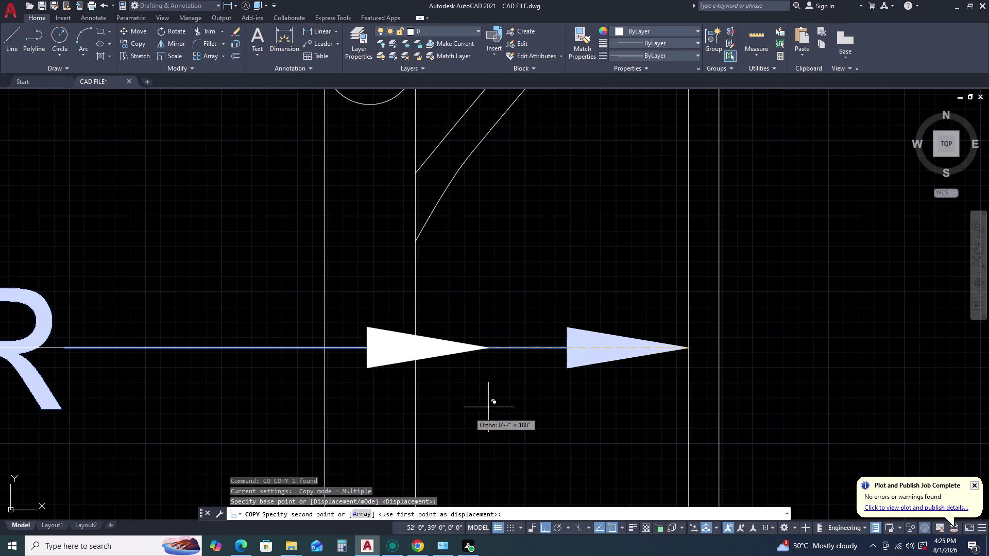
key(F8)
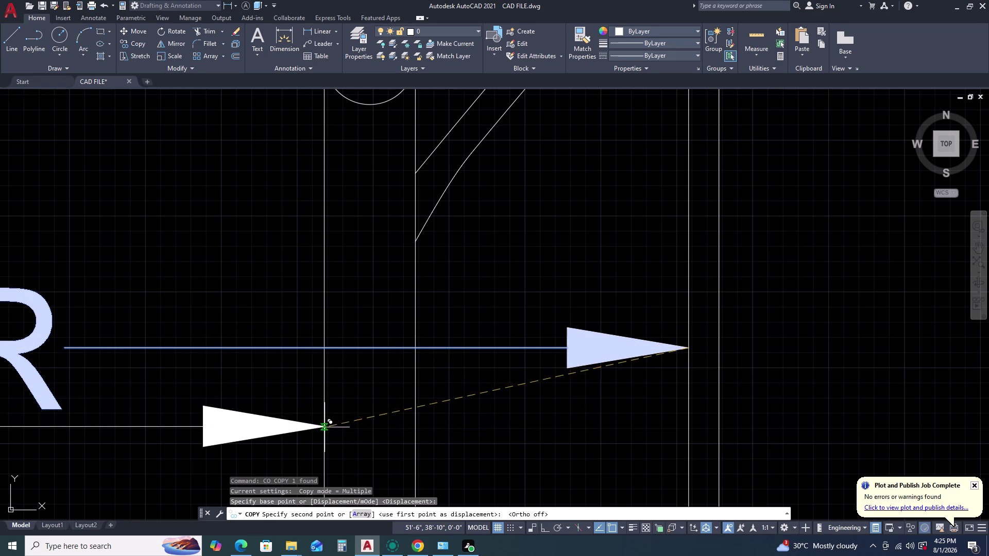
scroll(down, 3)
middle_drag(333, 422, 382, 335)
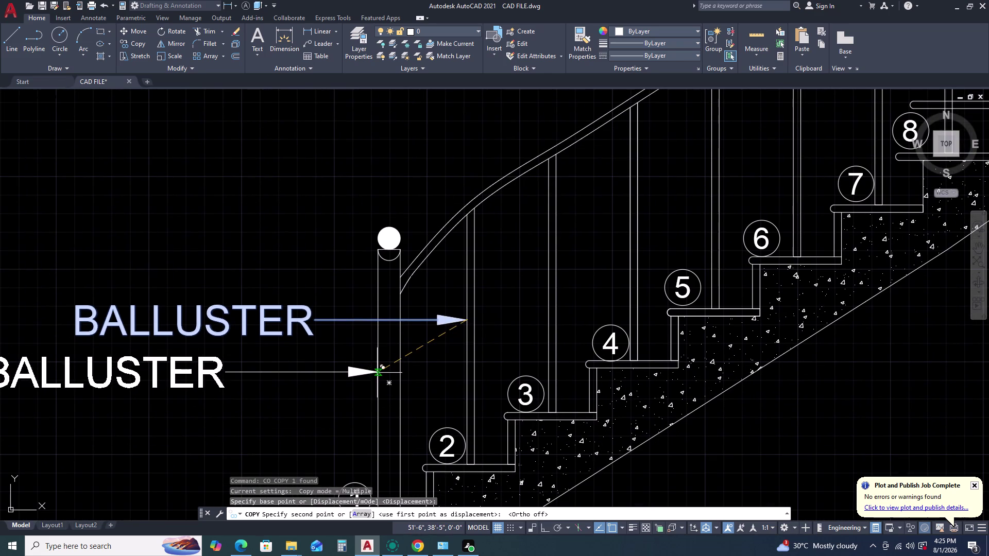
click(379, 373)
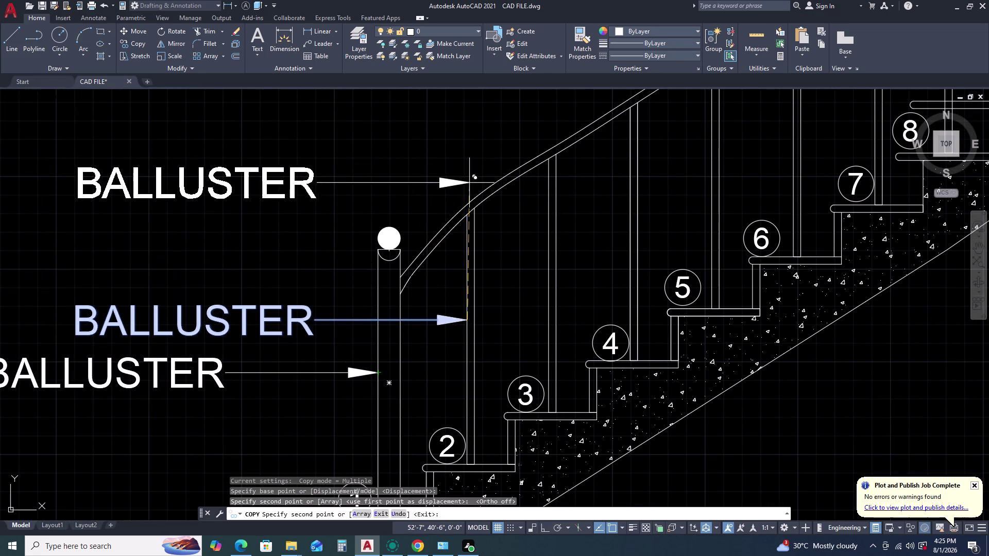
Place two more BALLUSTER note copies higher up the stair section.
scroll(up, 3)
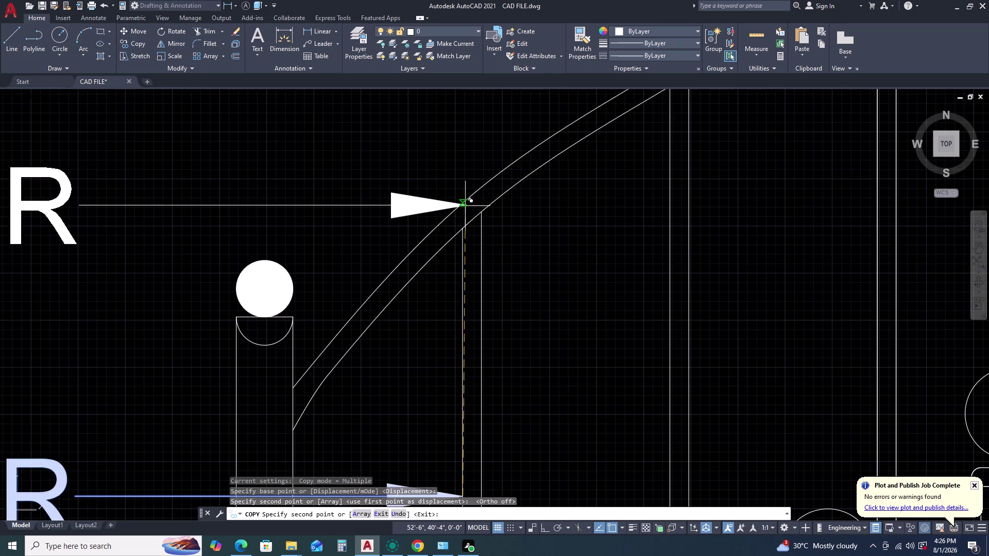
click(456, 209)
scroll(down, 3)
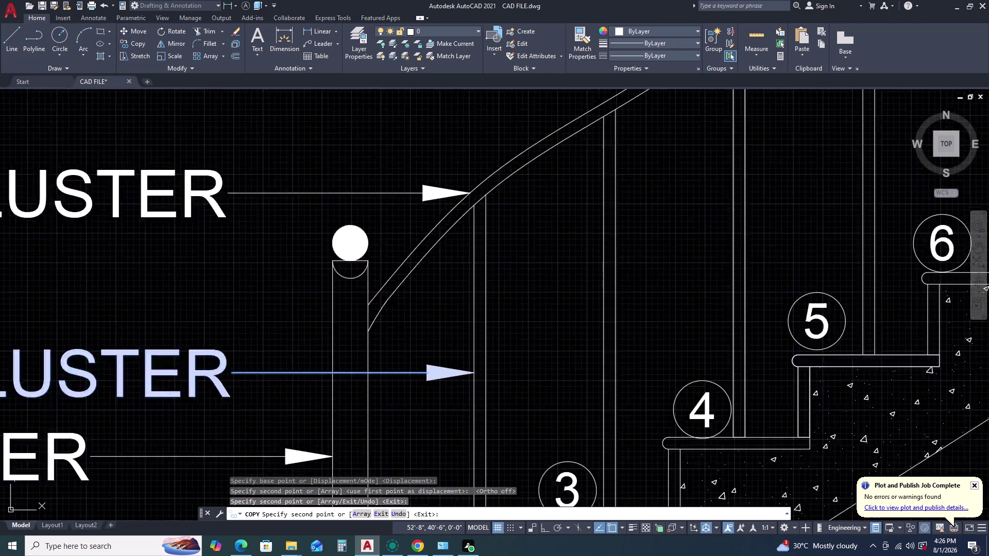
scroll(down, 3)
scroll(up, 3)
scroll(up, 3)
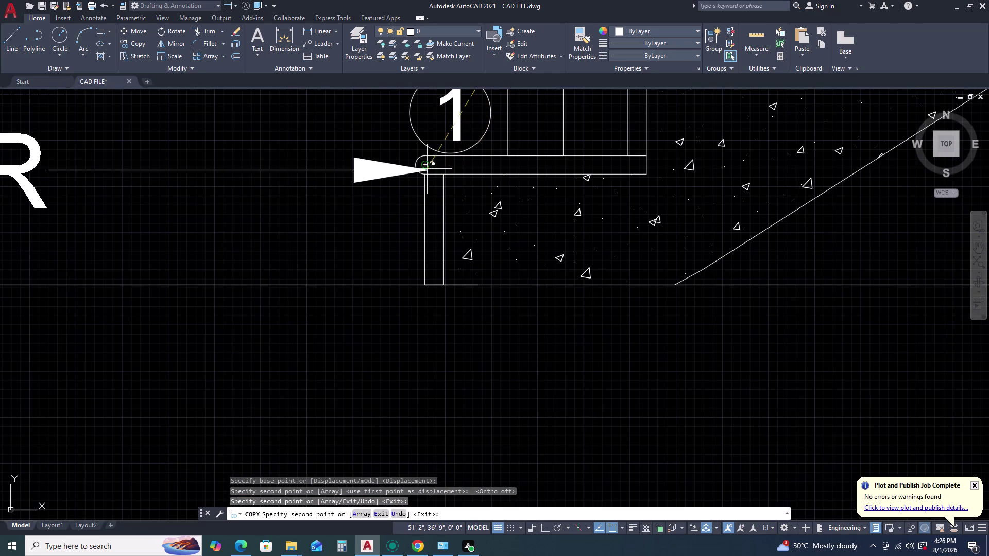
click(415, 166)
scroll(down, 3)
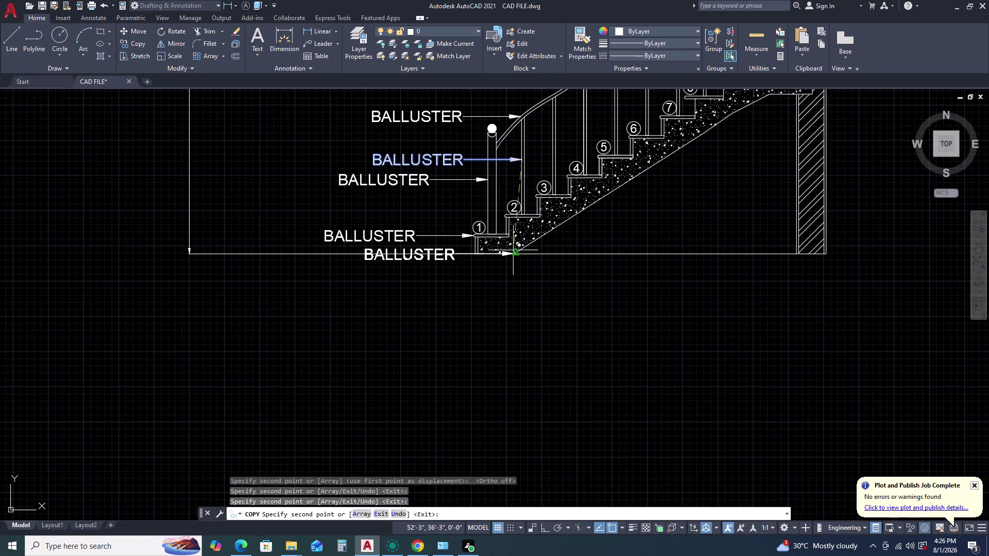
key(Escape)
scroll(up, 3)
Change the lowest copied label's text to NOSING.
double_click(384, 235)
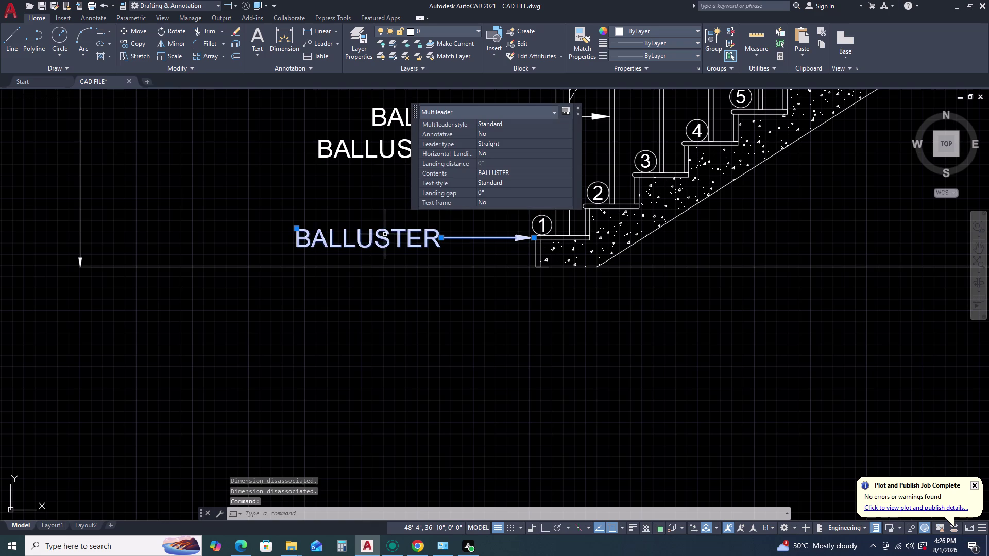
triple_click(387, 236)
double_click(388, 236)
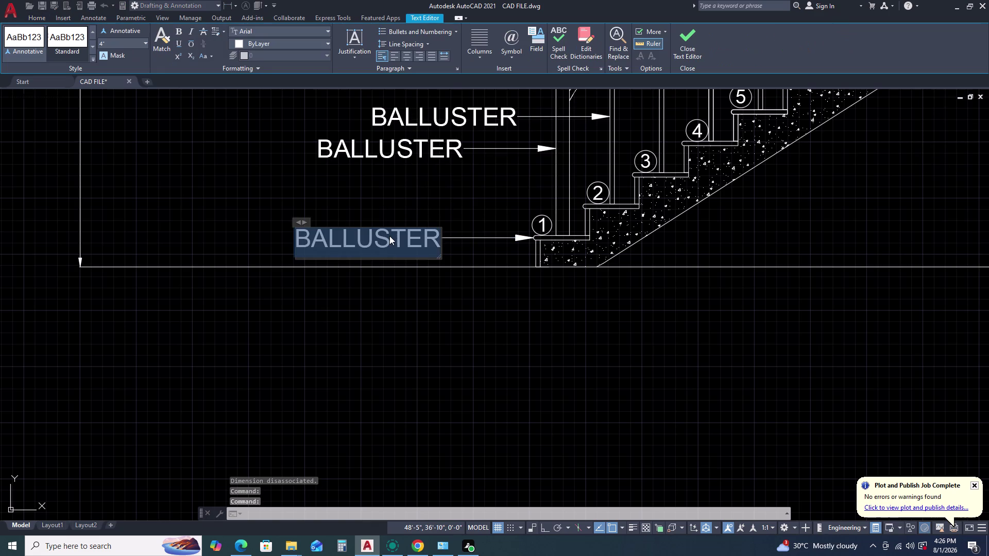
text(NOS)
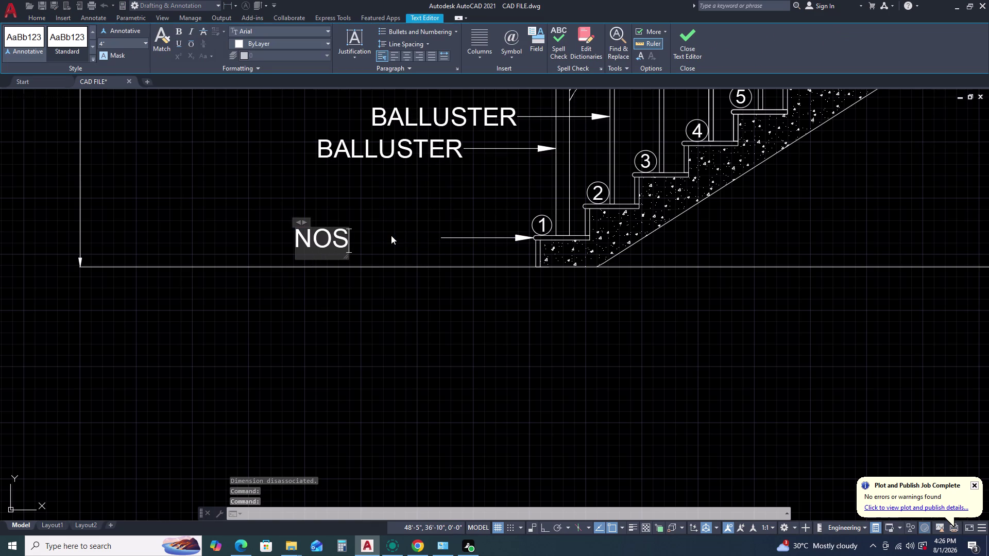
text(ING)
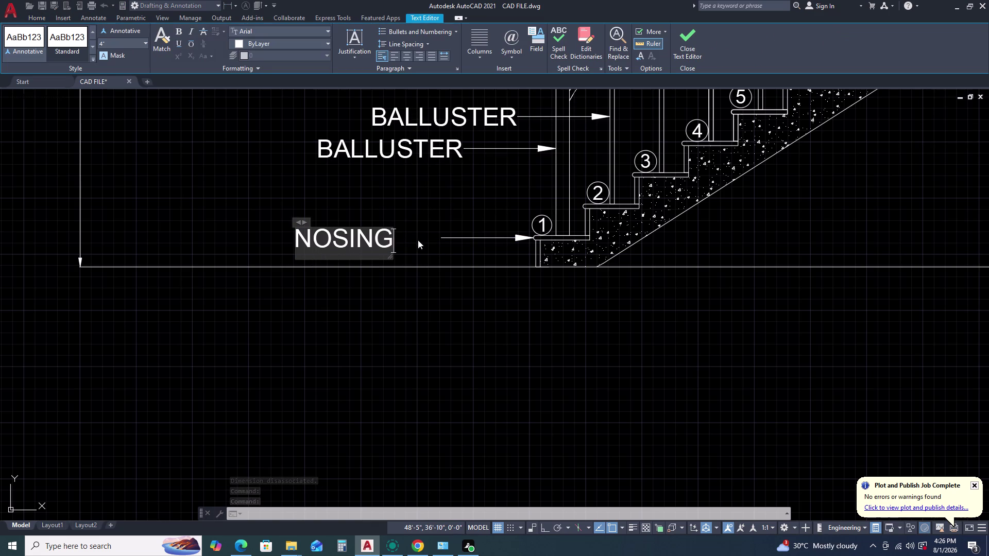
click(427, 229)
Pan to the upper labels and select the middle BALLUSTER label, cancelling an accidental copy.
middle_drag(398, 146, 420, 192)
key(space)
click(451, 195)
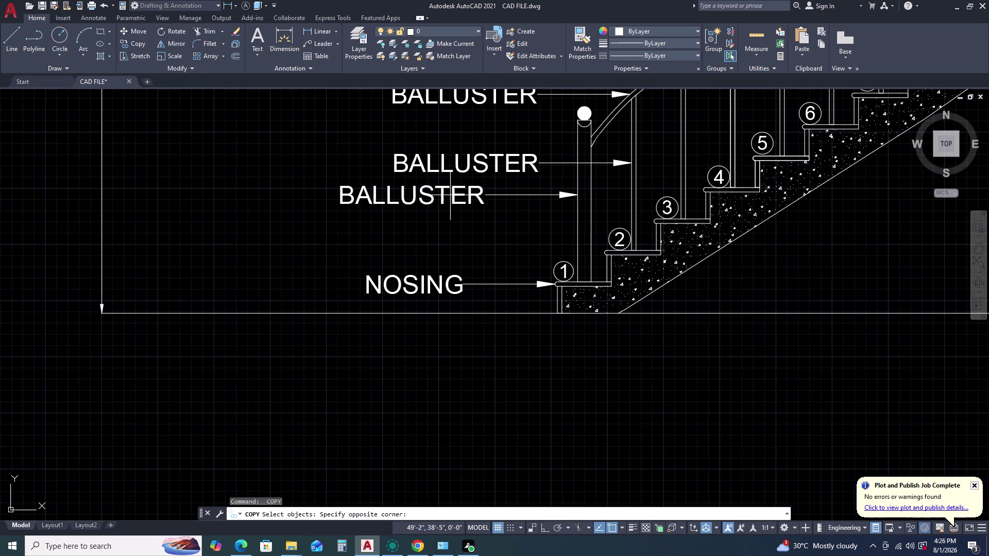
click(436, 194)
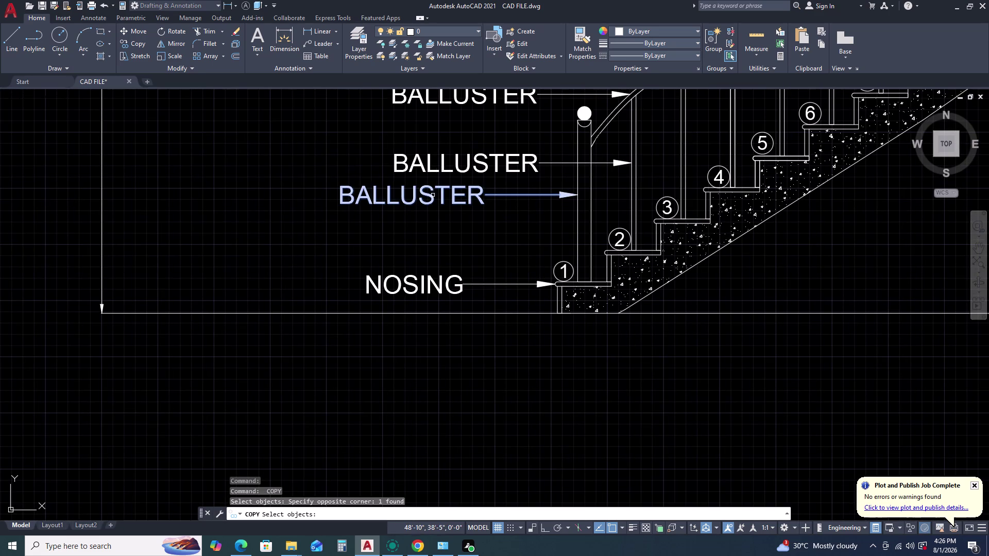
triple_click(431, 196)
click(432, 196)
double_click(430, 197)
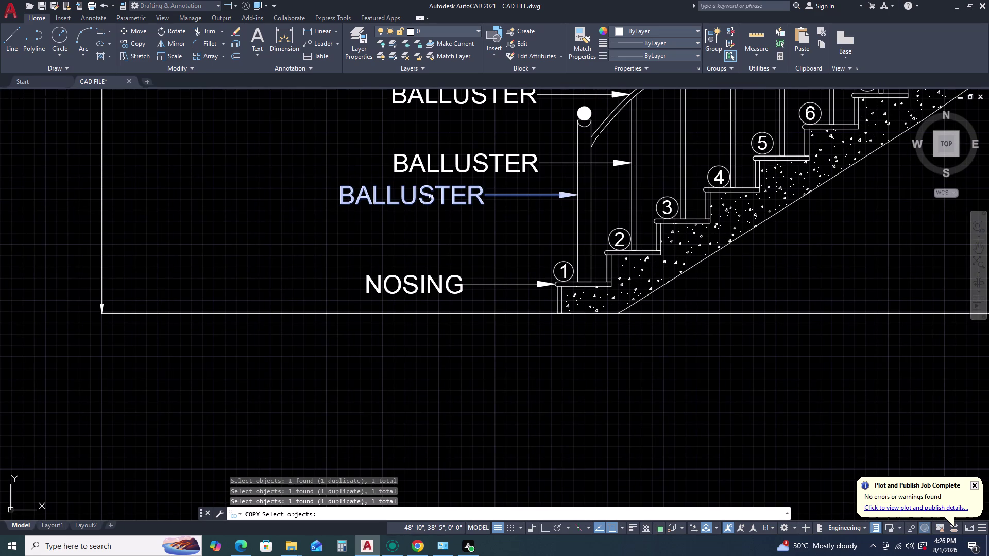
click(431, 197)
key(Escape)
click(432, 194)
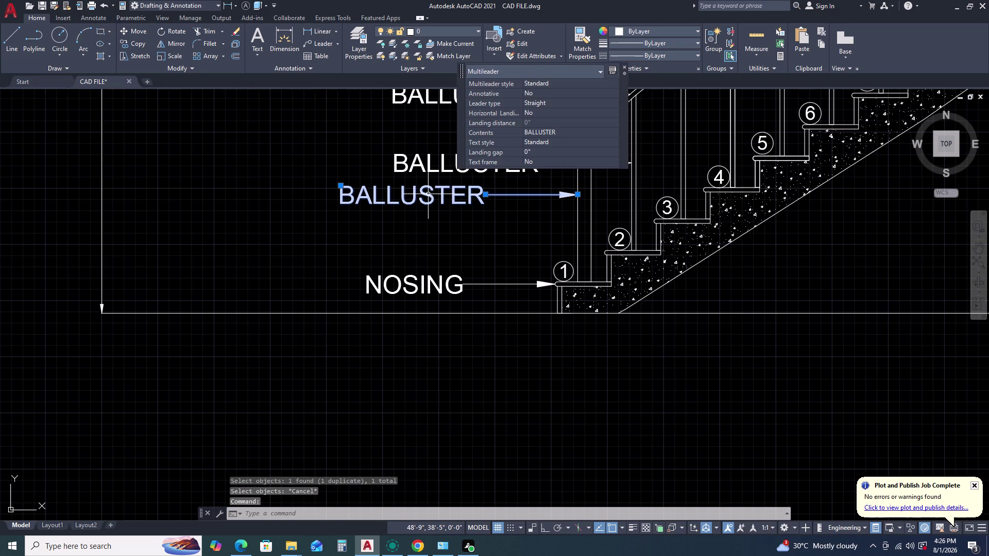
click(429, 194)
Change the middle label's text to NEWEL POST.
double_click(428, 195)
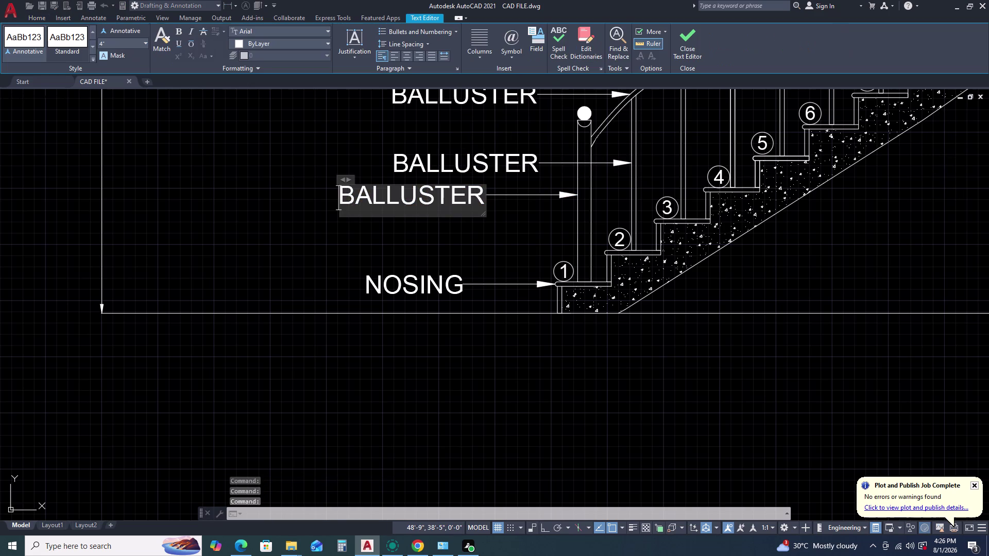
double_click(428, 195)
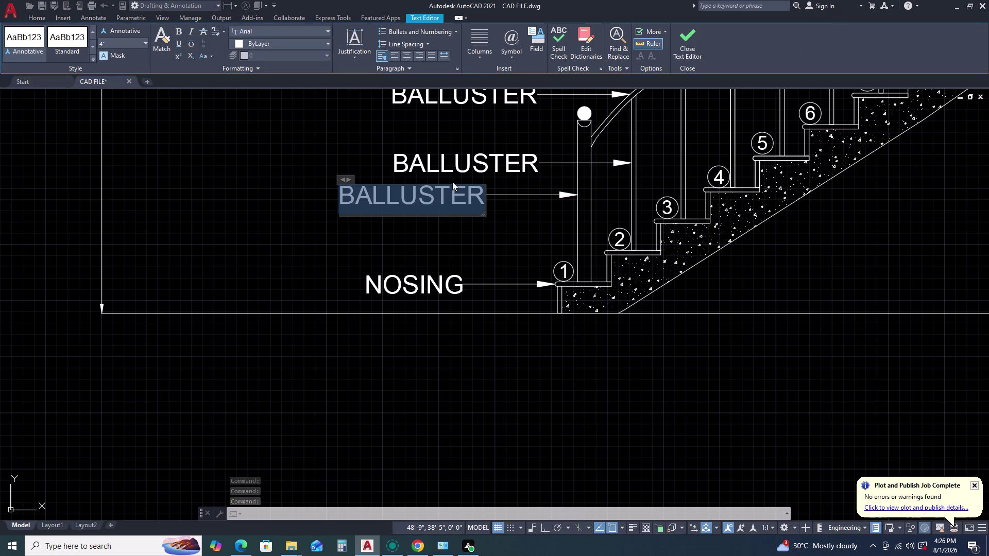
text(NEW)
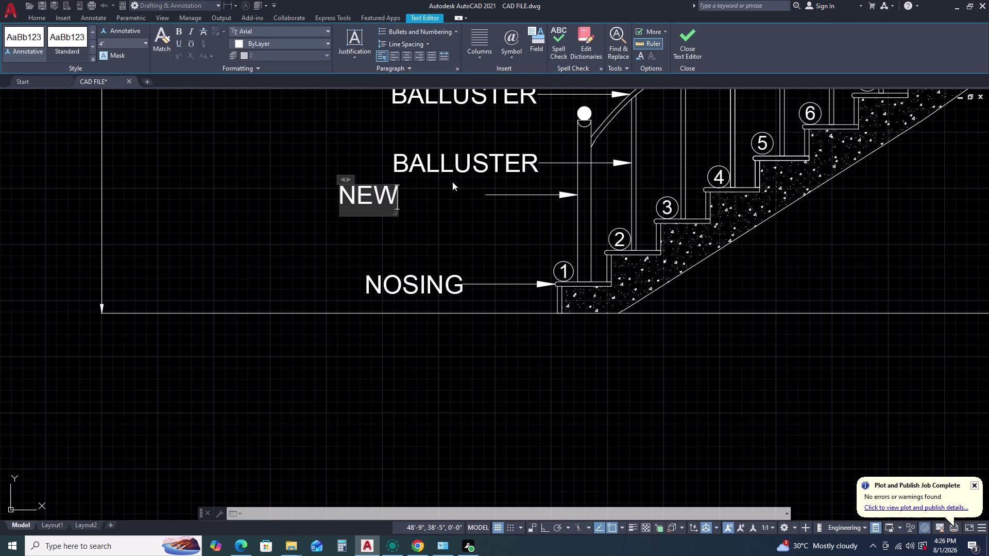
text(EL)
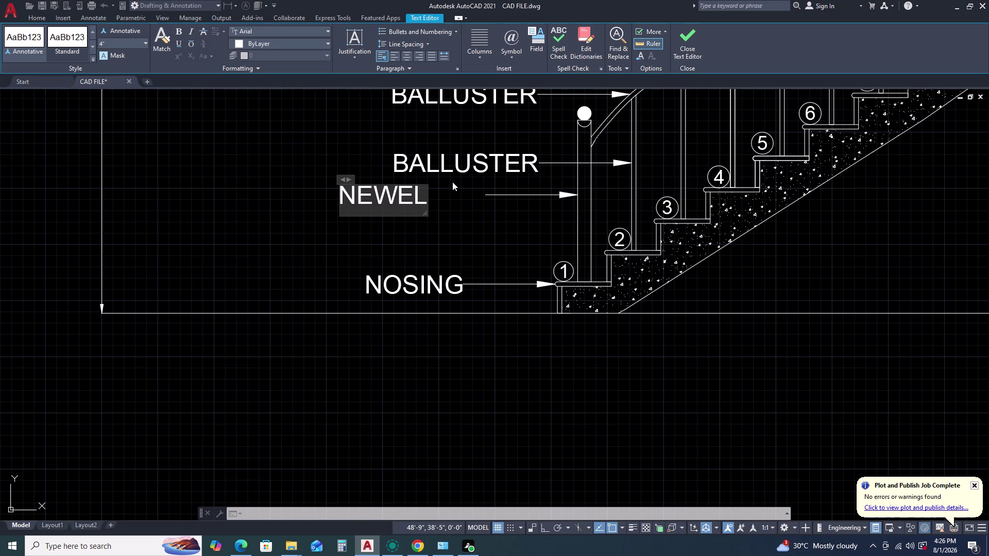
key(space)
text(PO)
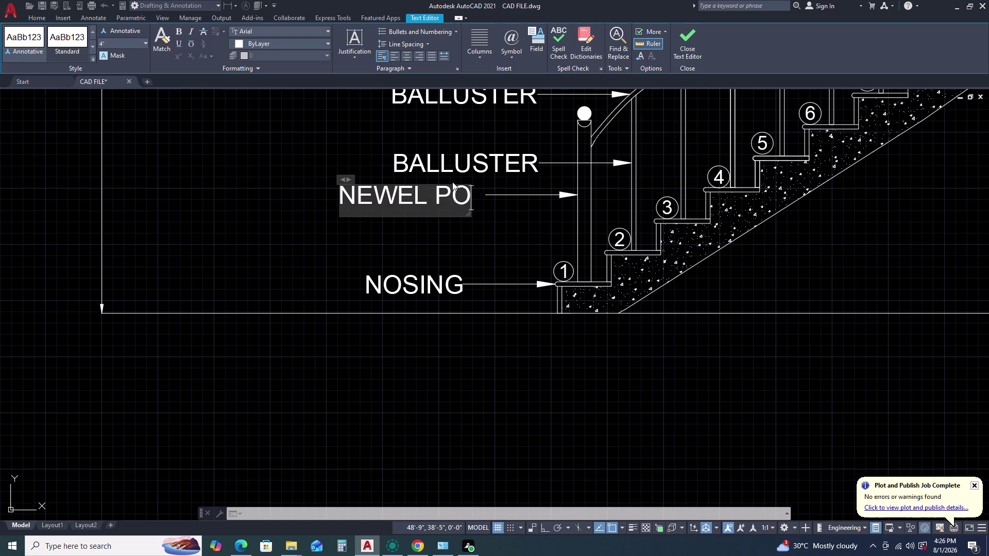
text(ST)
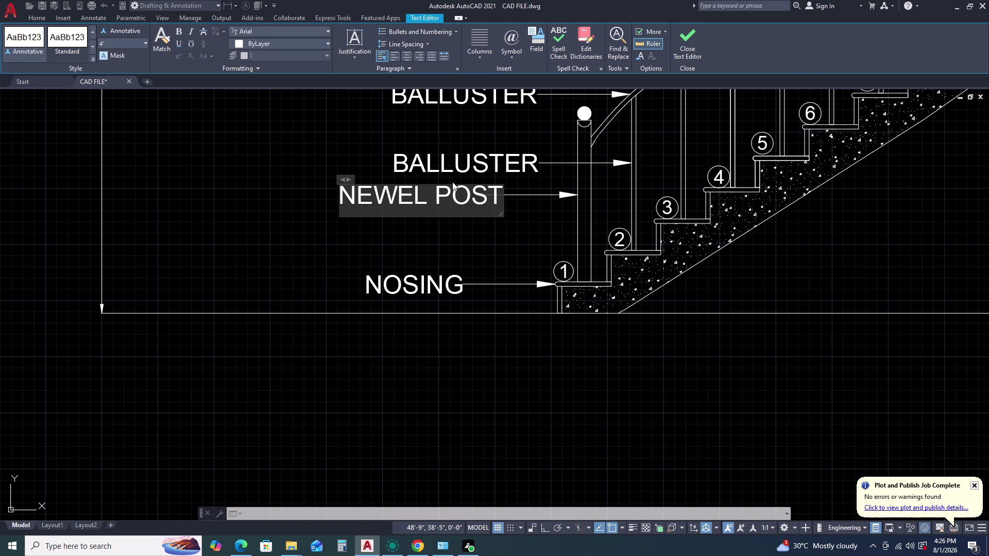
scroll(down, 3)
click(455, 148)
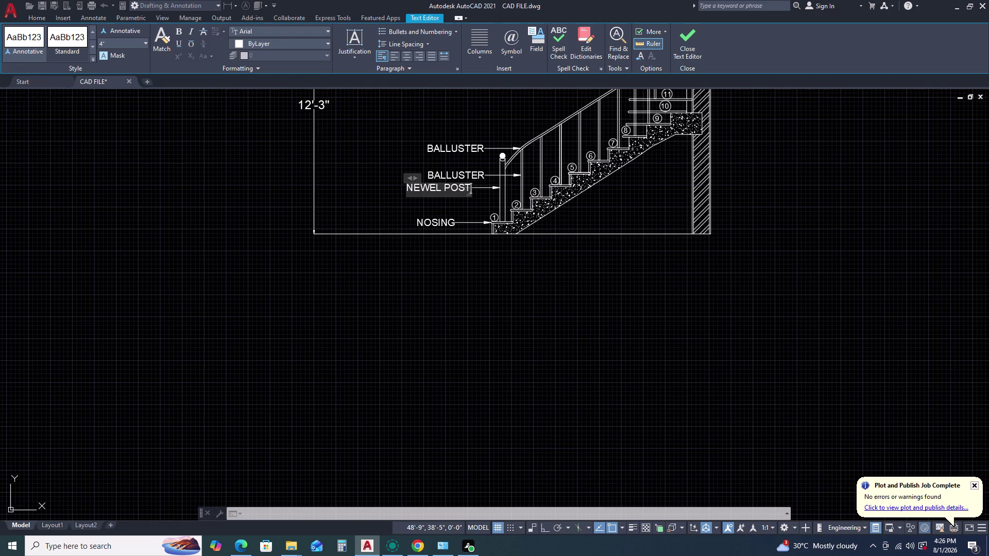
Change the top label's text to HANDRAIL.
click(452, 144)
triple_click(446, 150)
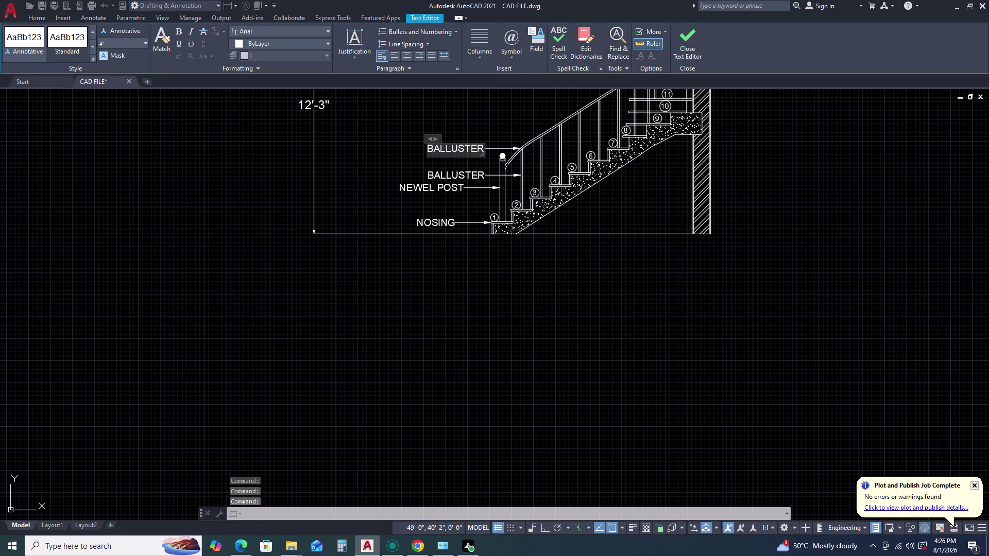
double_click(447, 149)
text(HA)
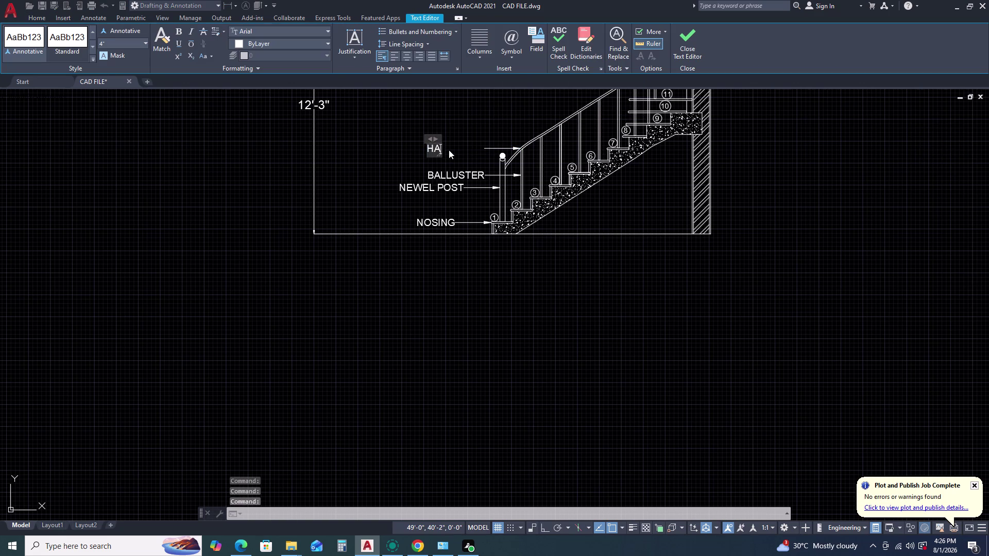
text(NDRAIL)
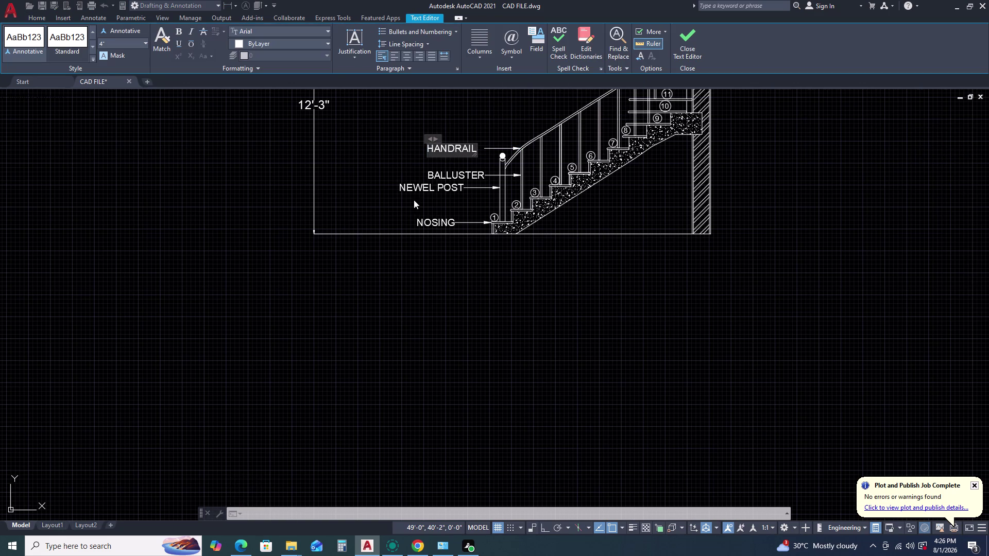
click(361, 147)
scroll(down, 3)
scroll(up, 3)
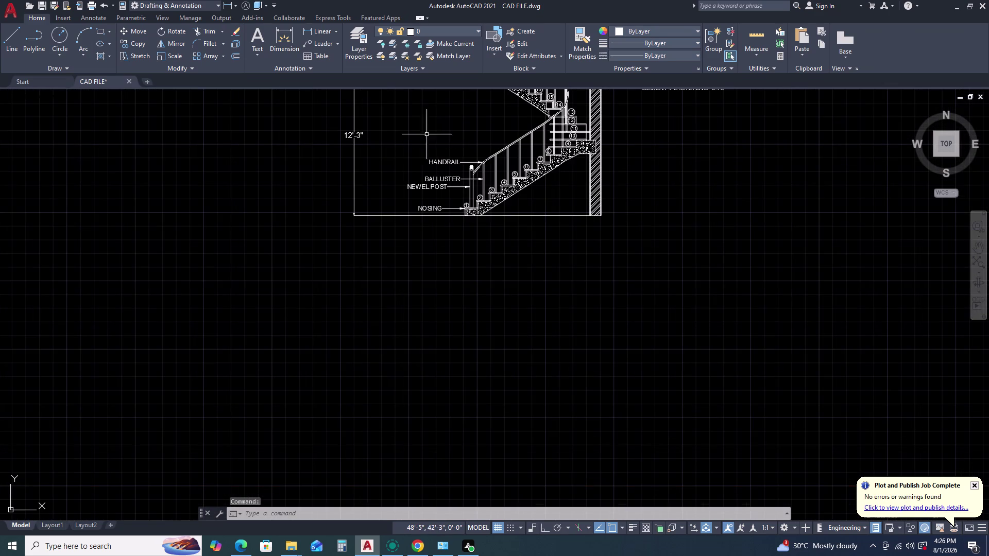
Move the HANDRAIL label text farther left.
middle_drag(426, 133, 437, 170)
middle_click(438, 172)
scroll(up, 3)
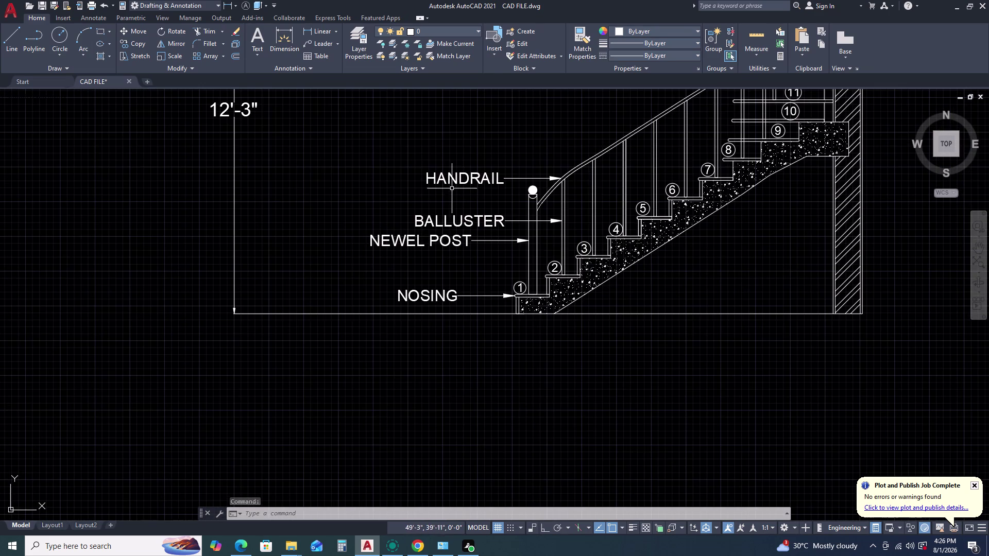
scroll(up, 3)
click(489, 169)
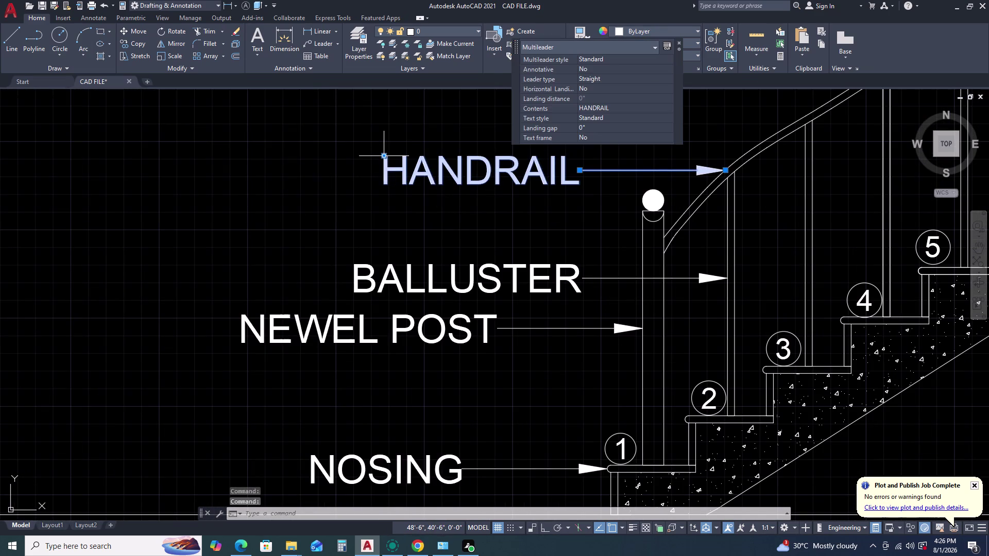
click(383, 158)
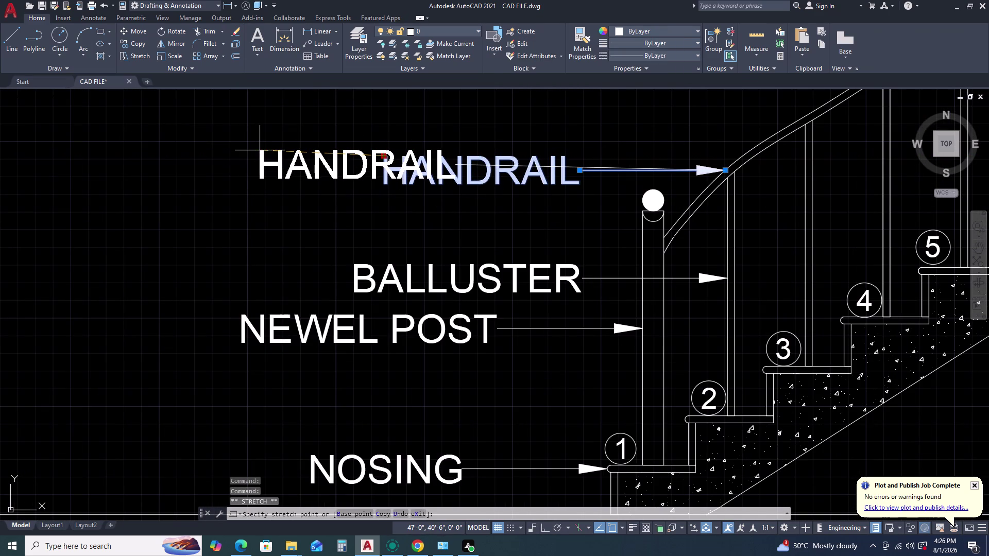
click(254, 152)
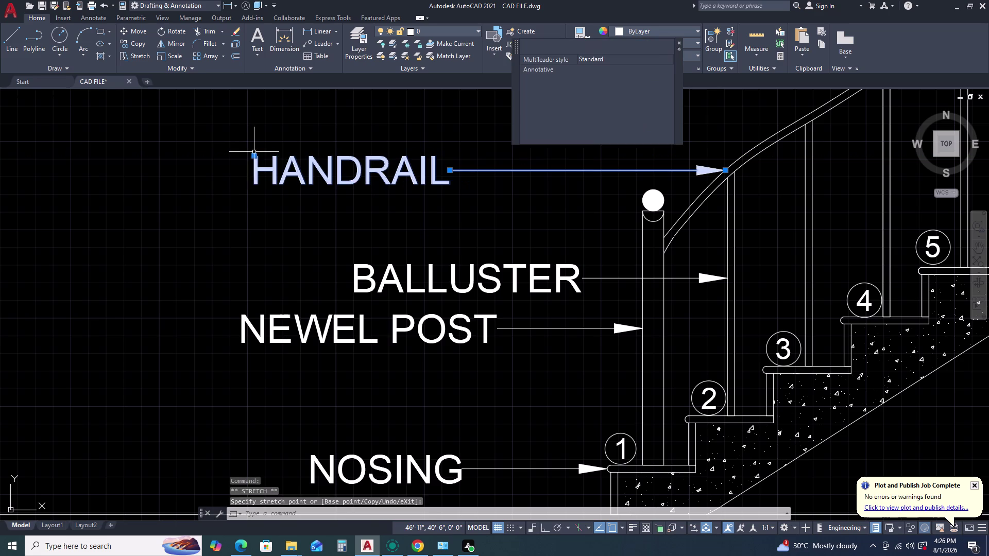
Move the BALLUSTER label text left, aligned horizontally with Ortho.
key(F8)
click(362, 266)
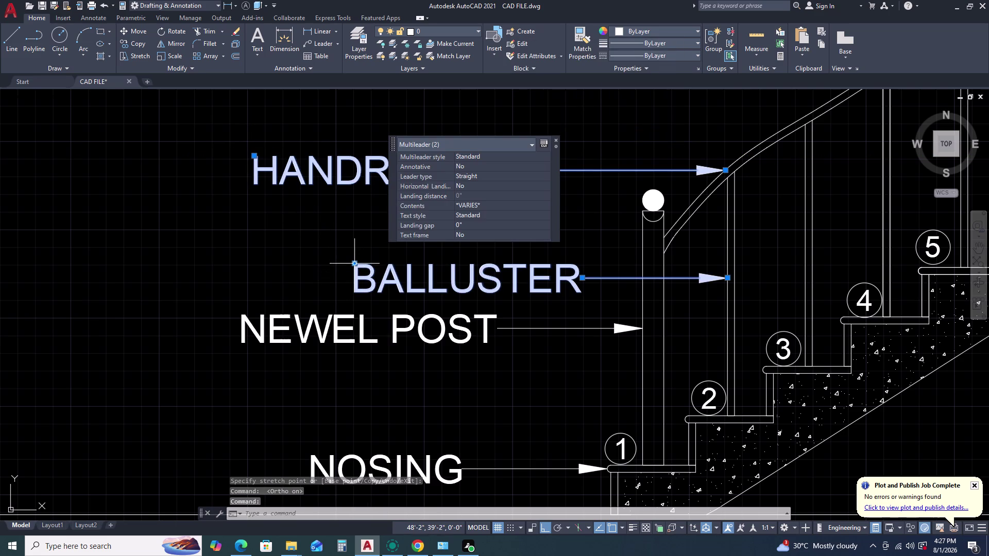
click(356, 265)
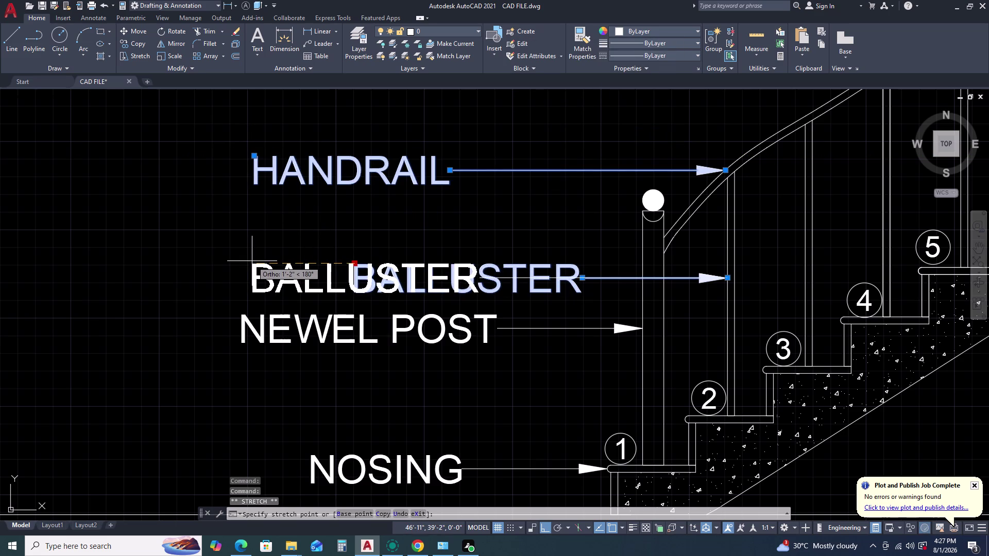
click(252, 262)
key(F8)
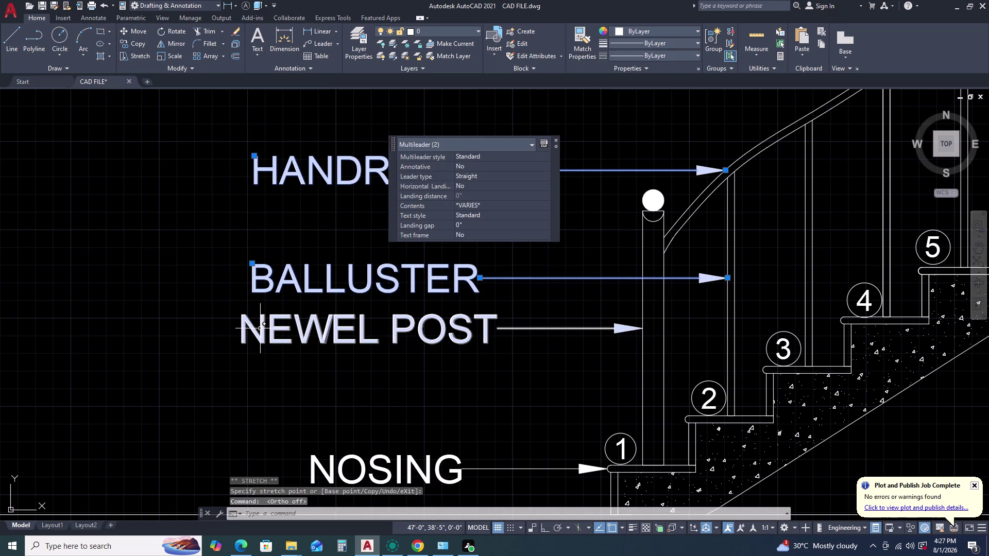
key(Escape)
Select the NEWEL POST leader and nudge its text grip into line.
click(266, 324)
click(238, 336)
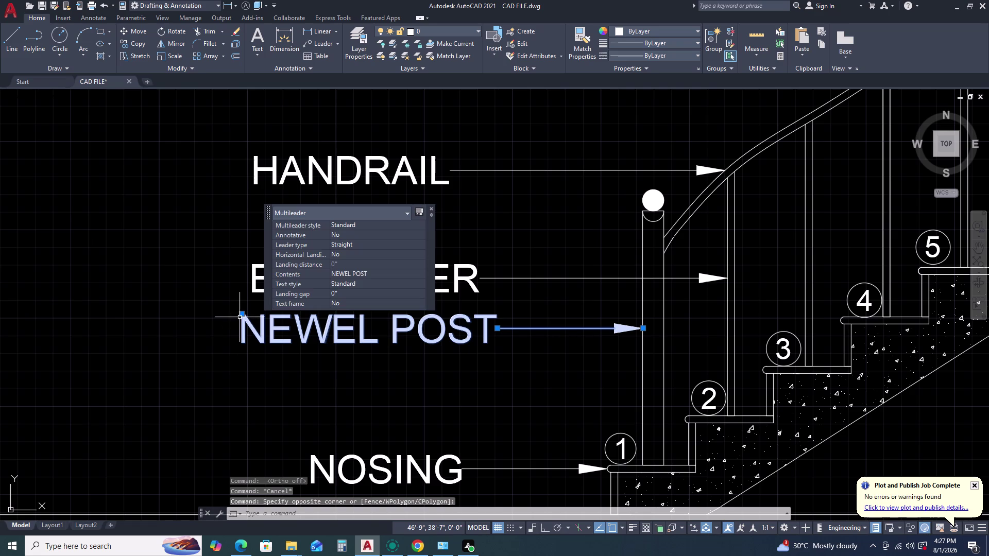
click(242, 315)
click(252, 315)
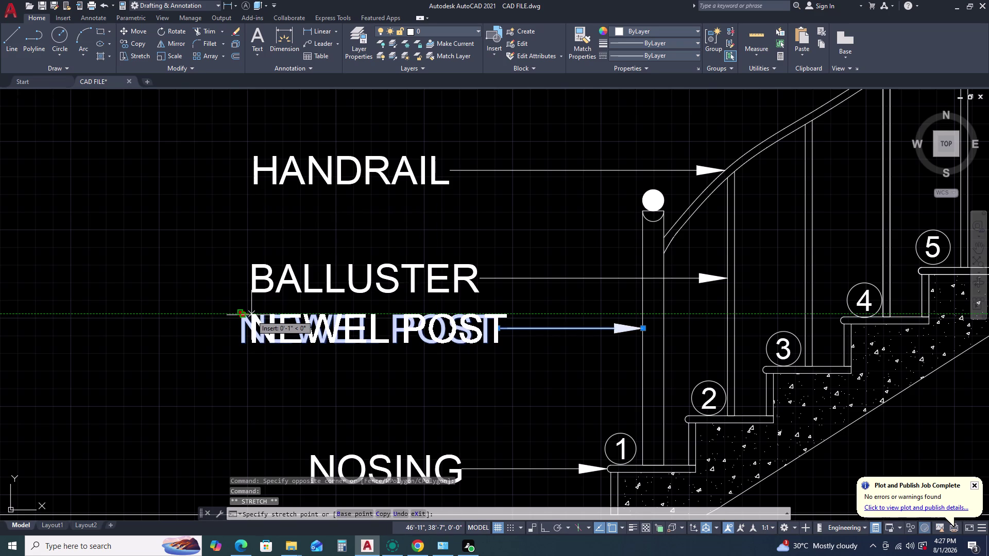
scroll(down, 3)
key(Escape)
Move the NOSING label text left into line with the other labels.
click(303, 406)
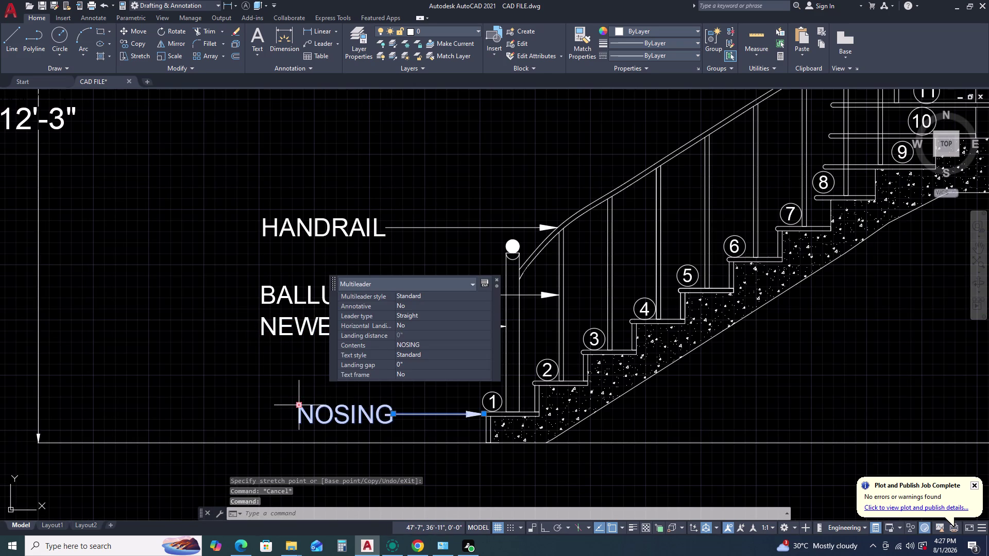
click(300, 405)
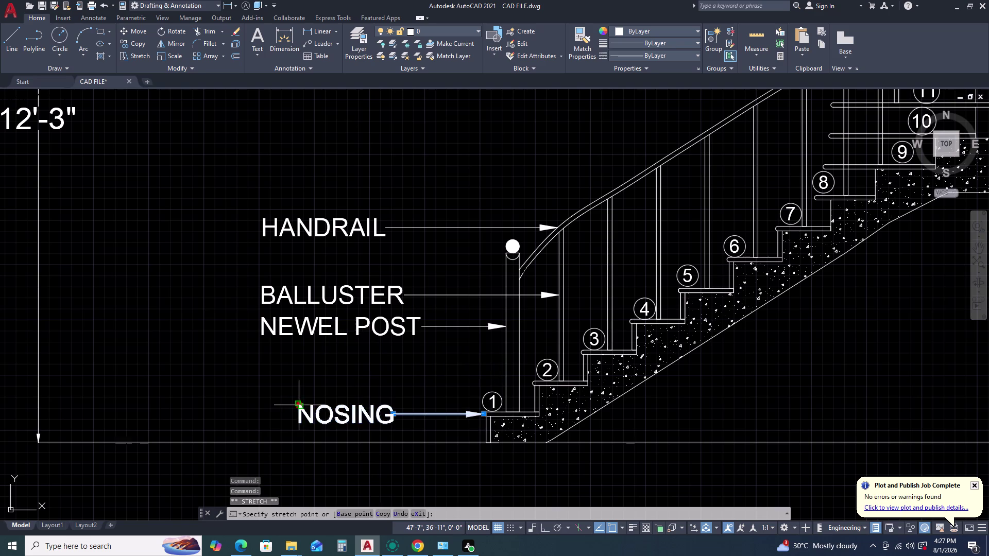
click(266, 409)
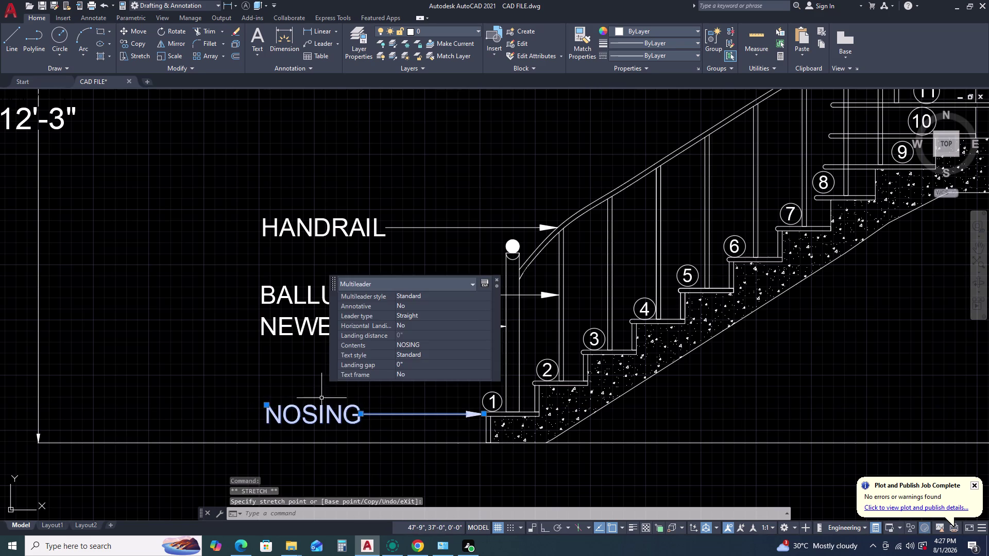
key(Escape)
scroll(down, 3)
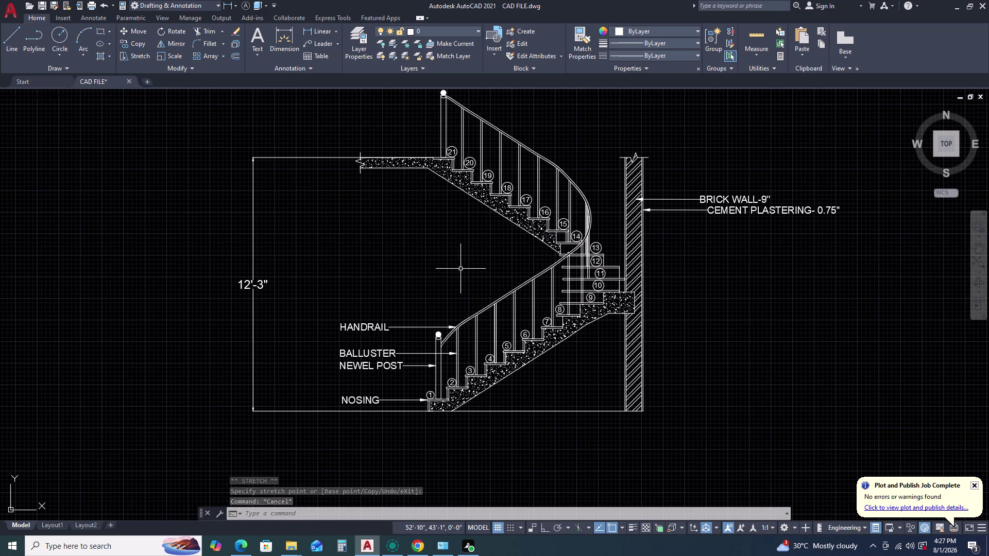
middle_drag(391, 243, 471, 258)
middle_click(474, 260)
scroll(down, 3)
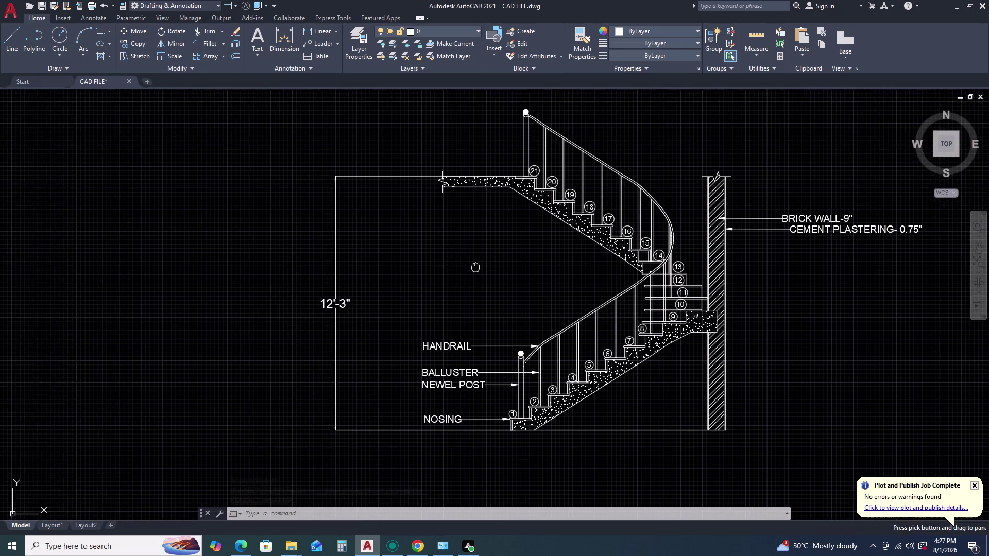
scroll(down, 3)
scroll(down, 3)
middle_drag(405, 197, 443, 210)
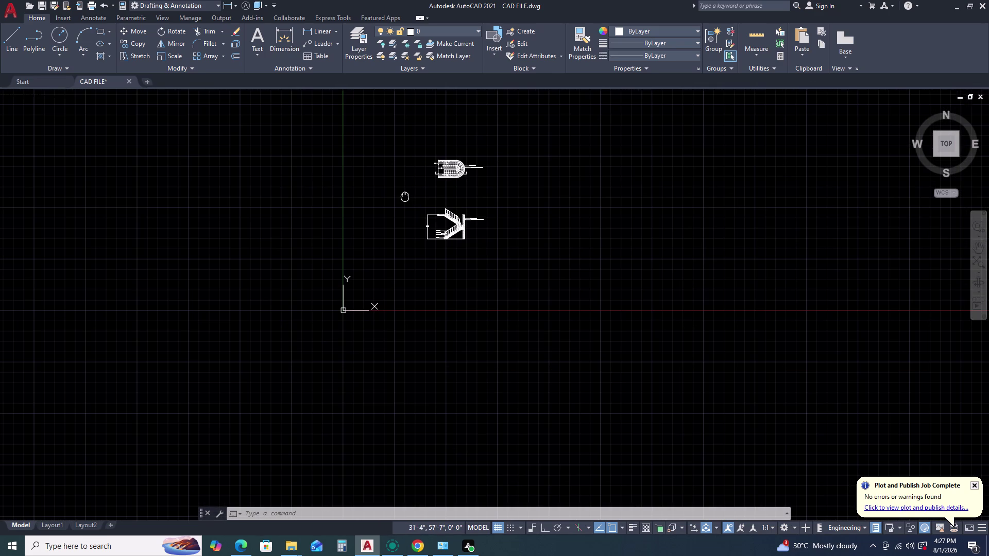
scroll(down, 3)
scroll(up, 3)
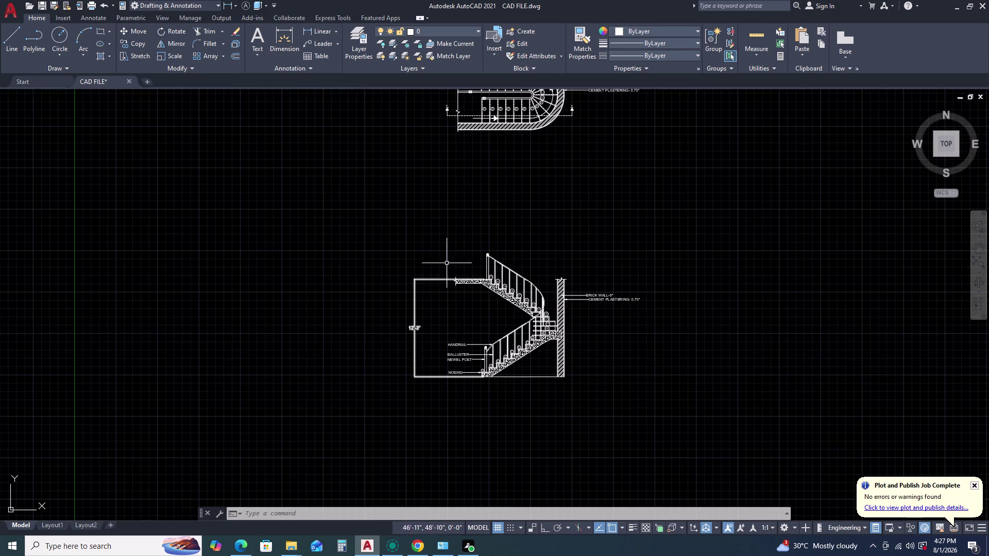
scroll(up, 3)
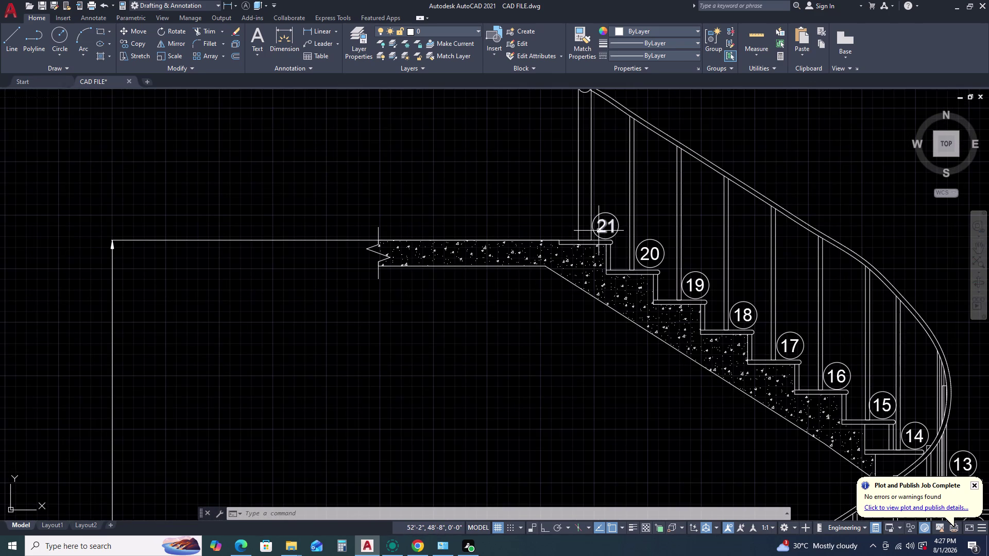
Copy the step number 21 to the open area left of the top landing.
click(599, 230)
key(c)
key(o)
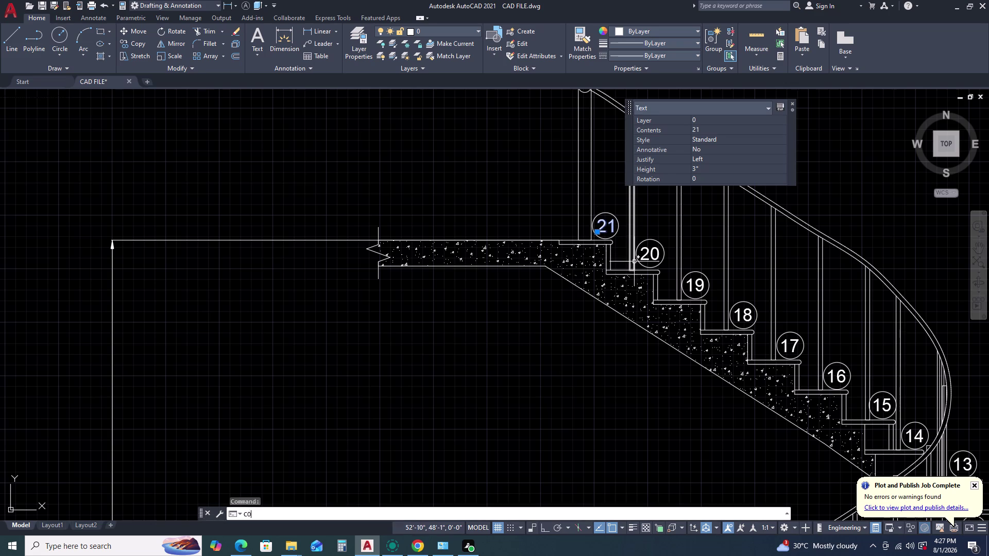
key(space)
click(605, 220)
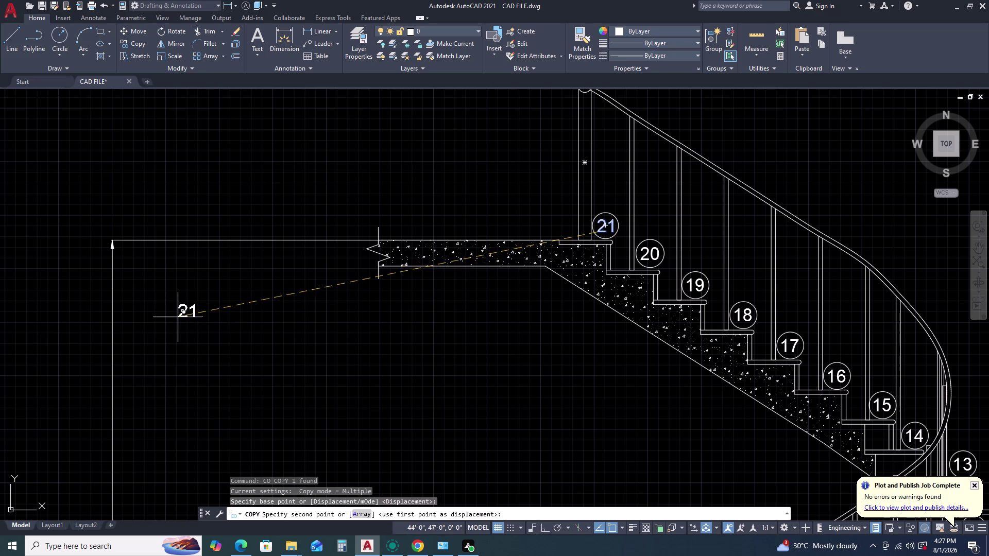
click(181, 311)
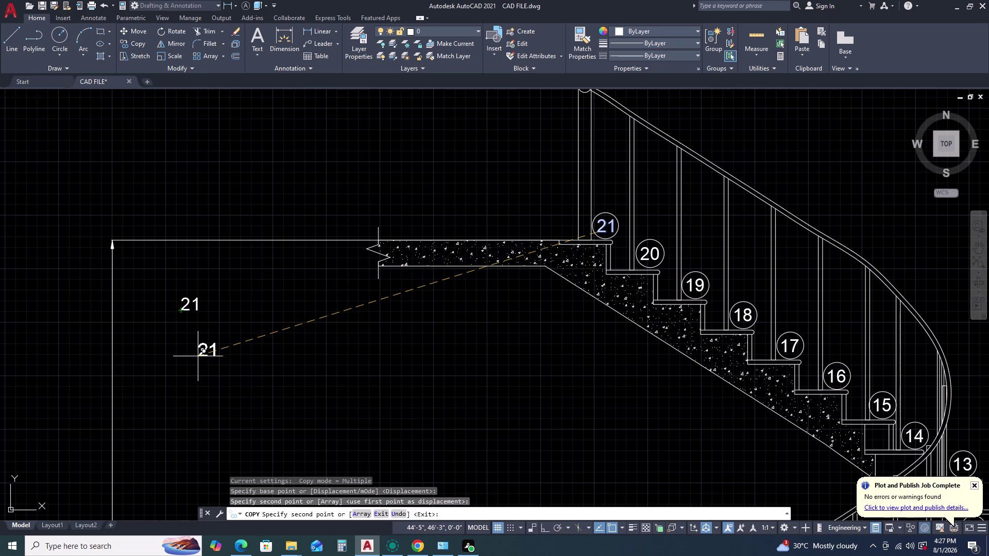
key(Escape)
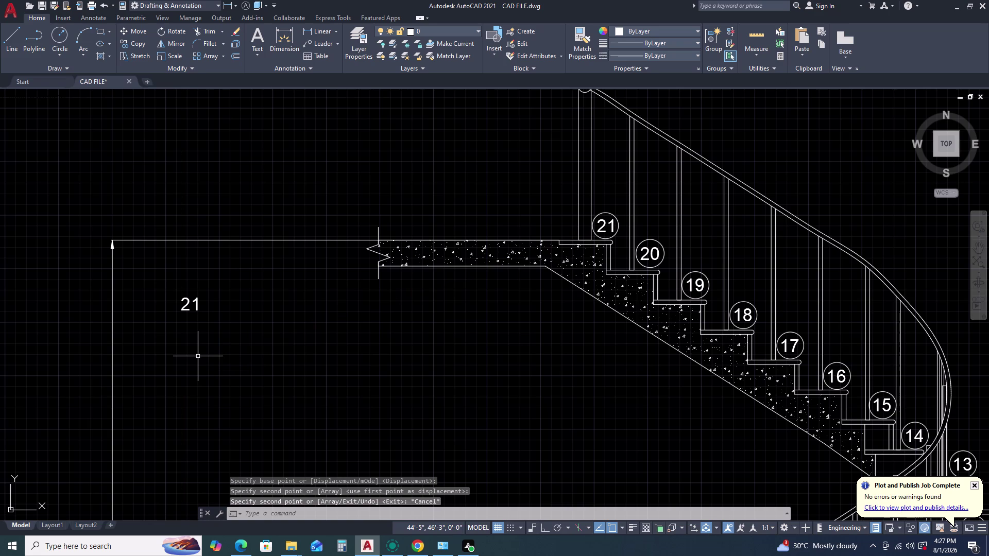
Attempt to select the copied 21 text.
scroll(up, 3)
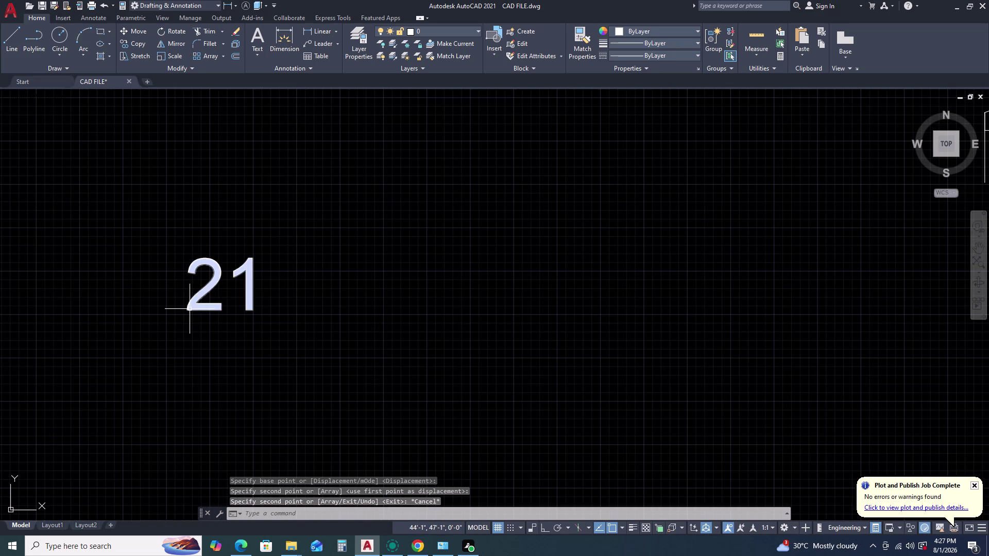
double_click(198, 308)
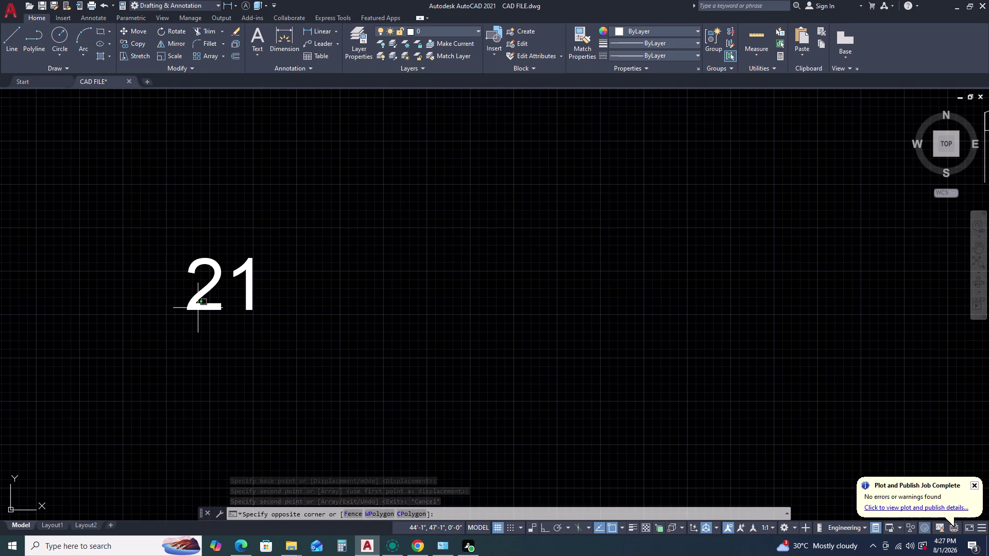
triple_click(212, 307)
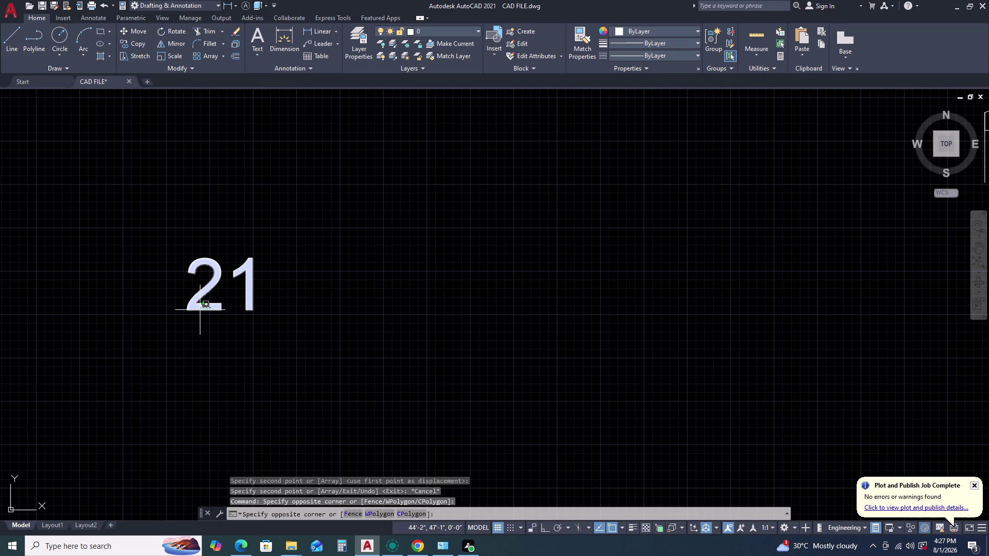
Select the copied 21 text beside the landing slab and open it for text editing.
double_click(194, 309)
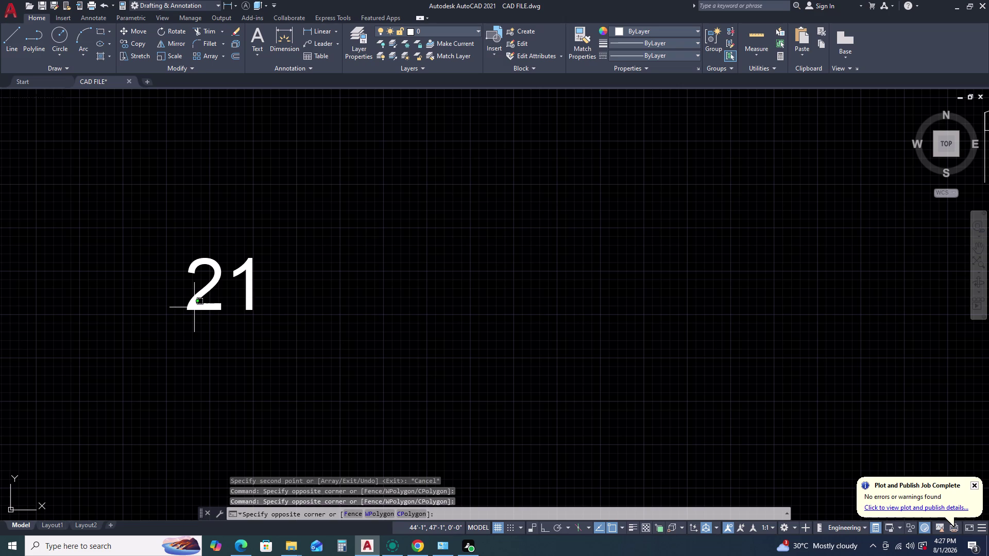
click(252, 295)
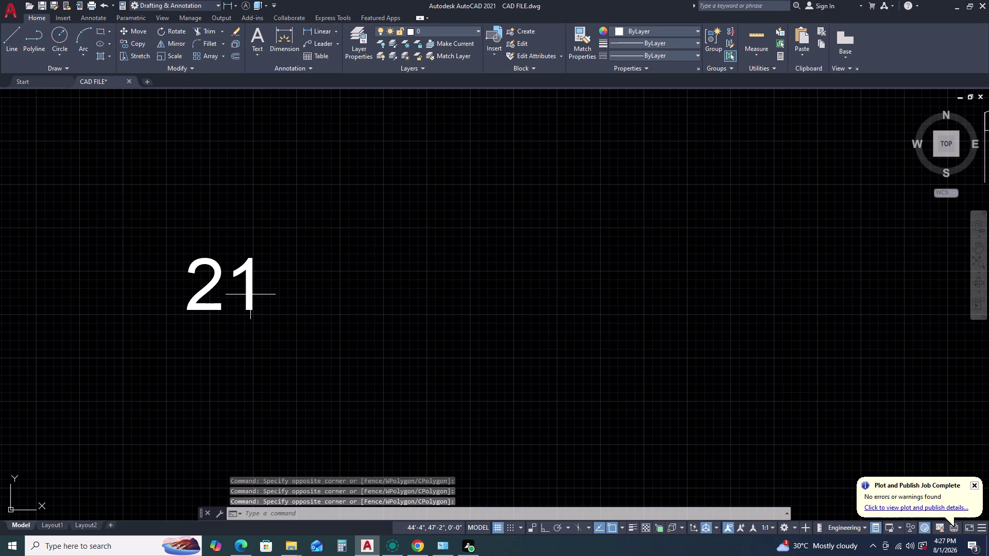
double_click(257, 278)
drag(251, 281, 247, 285)
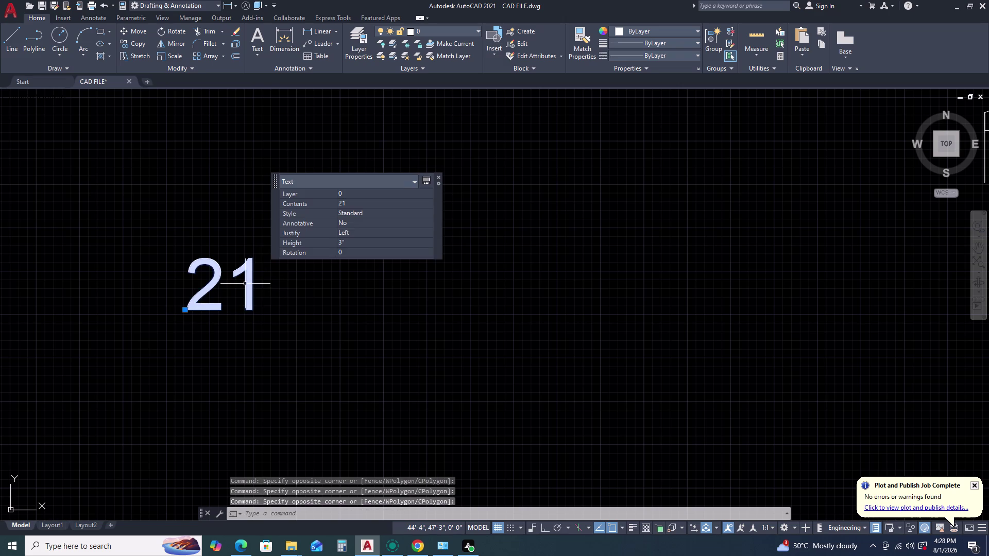
click(247, 300)
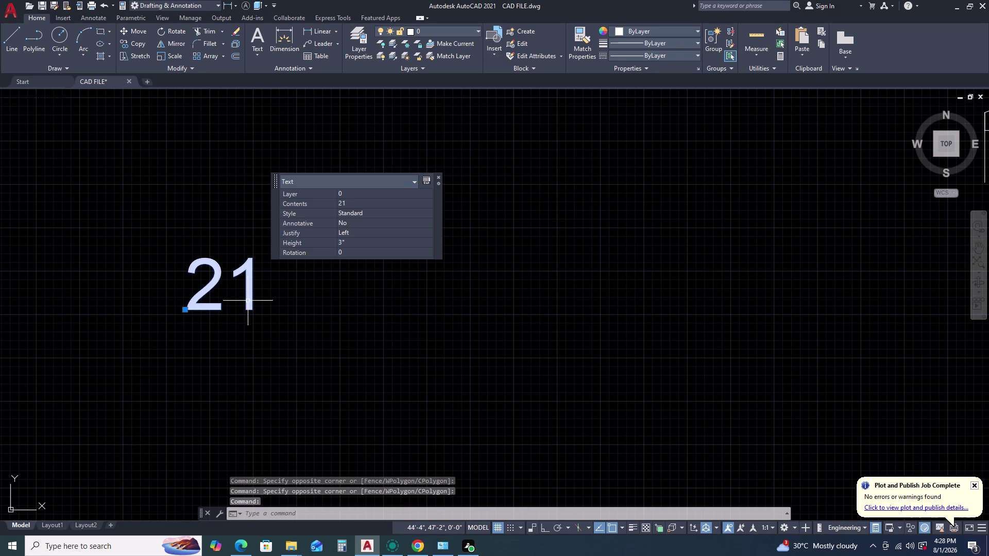
click(248, 309)
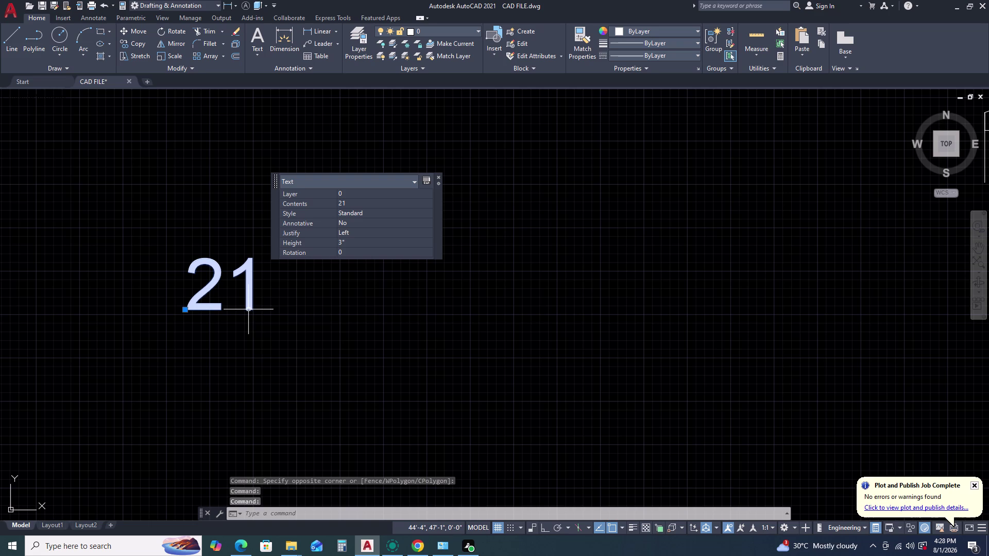
double_click(244, 293)
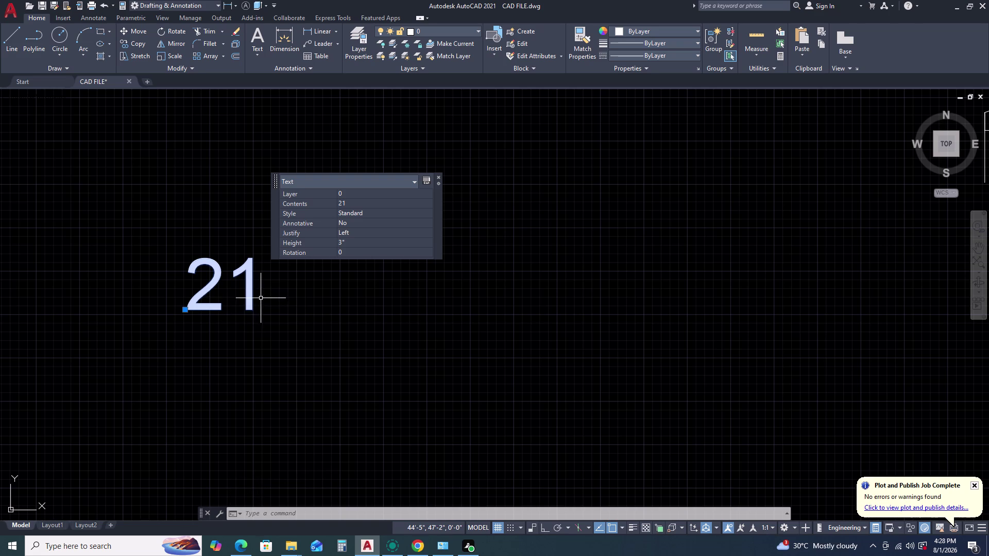
triple_click(252, 300)
double_click(251, 300)
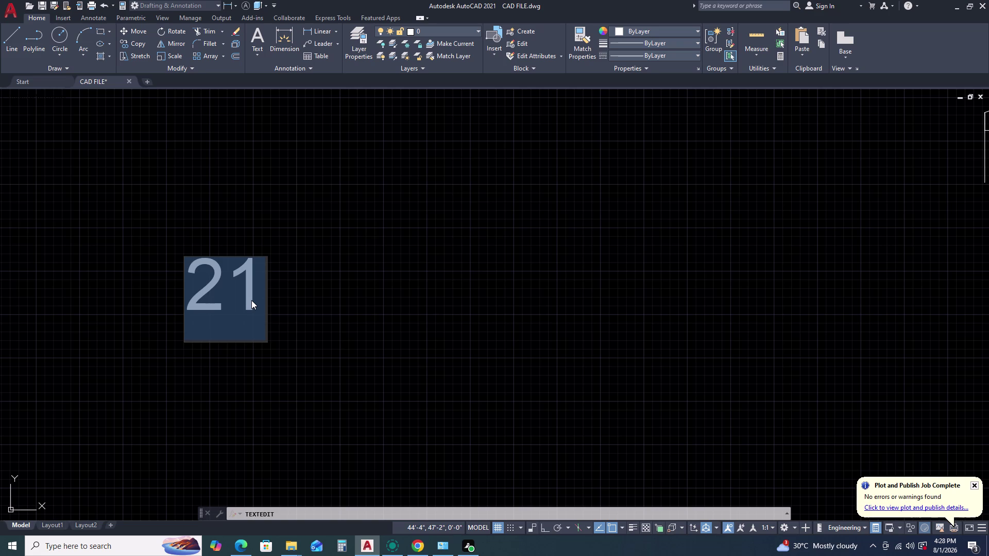
Change the copied text to HANDRAIL - 2" DIA and finish editing.
text(HAN)
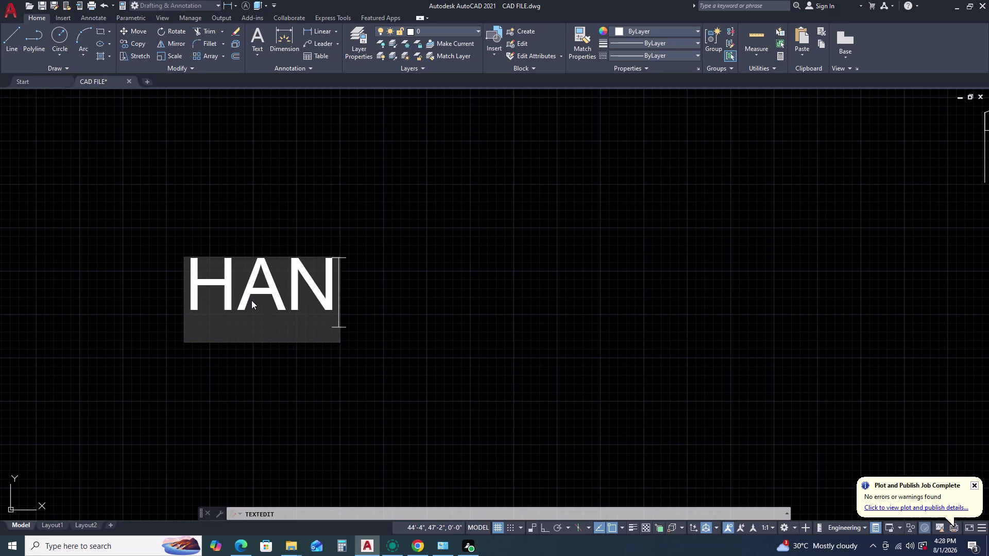
text(DRAIL)
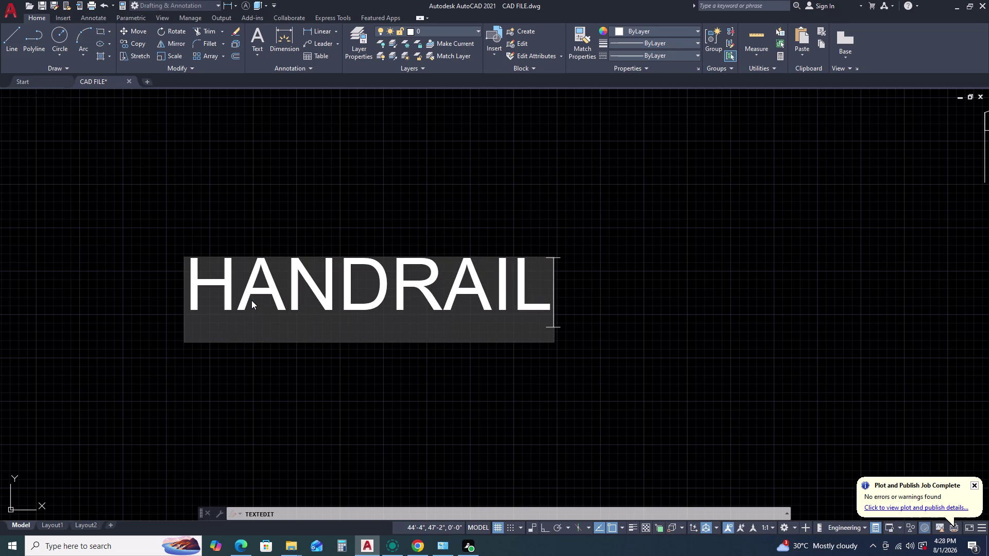
key(space)
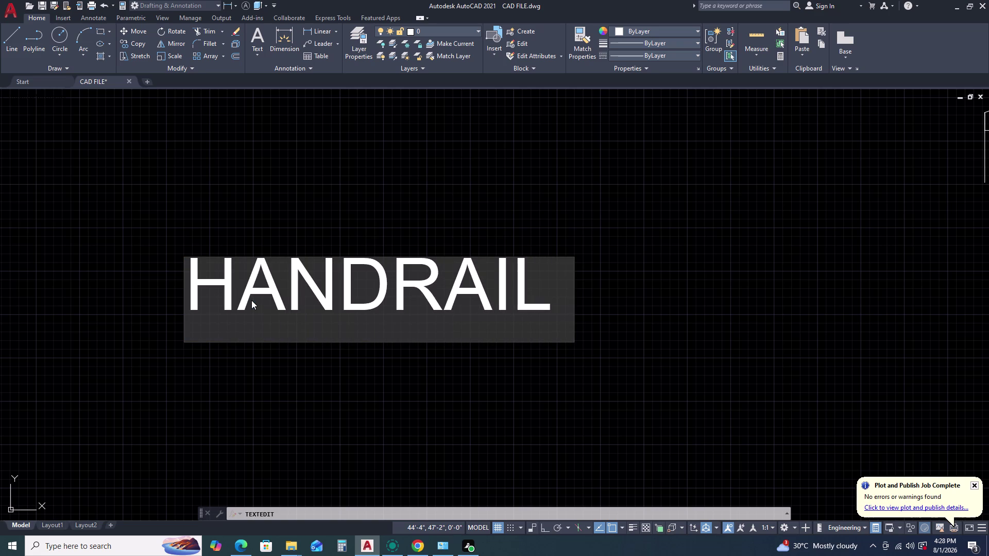
text(-)
key(space)
text(2)
key(space)
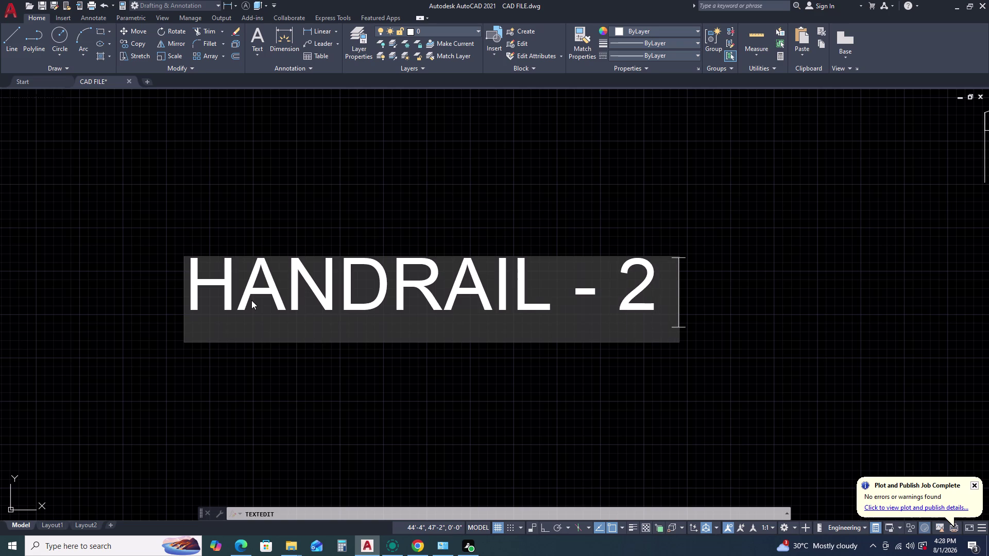
text(')
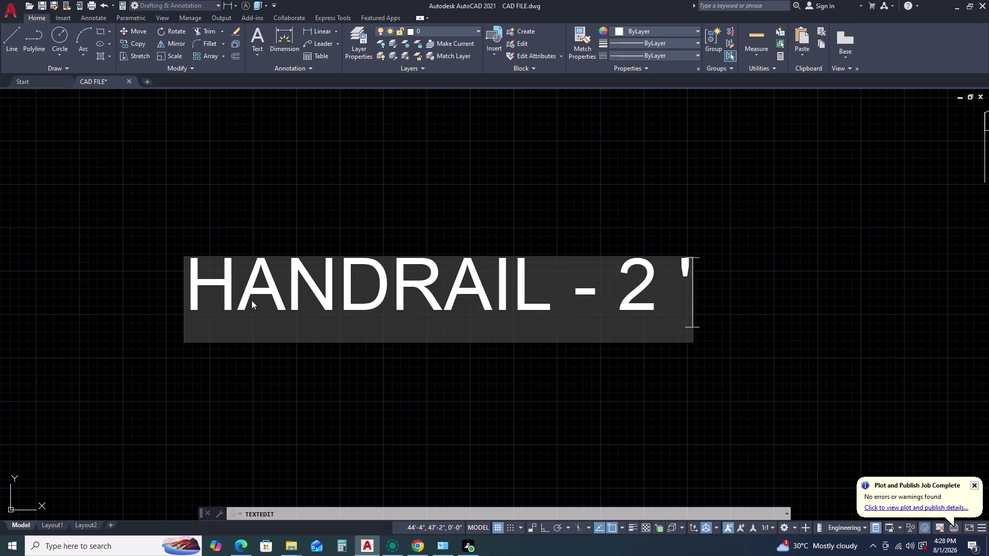
text(')
key(BackSpace)
key(BackSpace)
key(BackSpace)
text(')
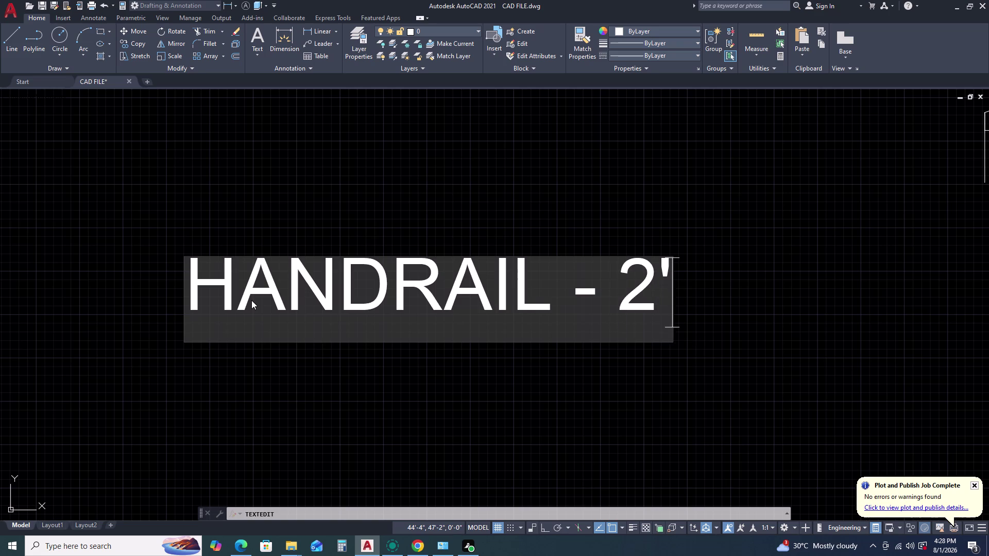
text(' DIA)
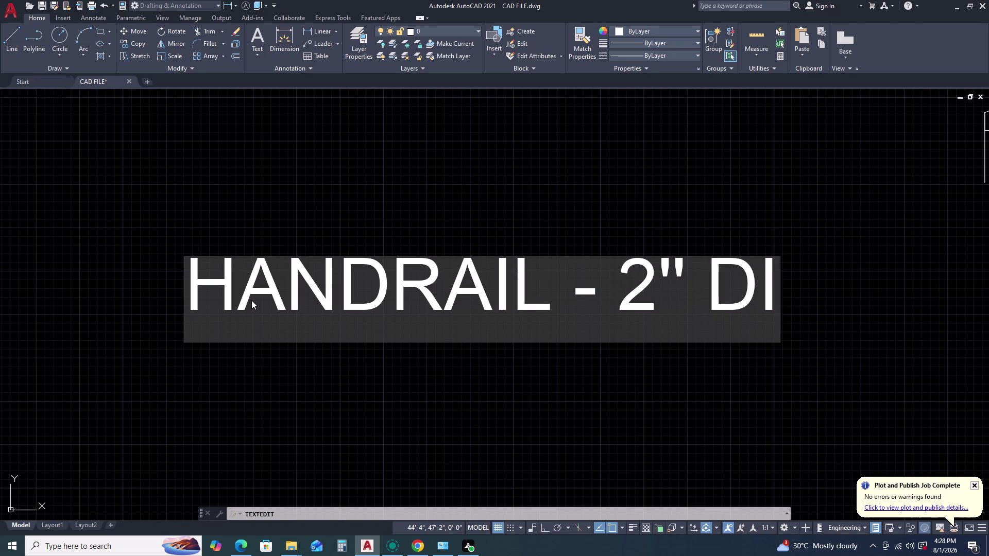
scroll(down, 3)
click(383, 402)
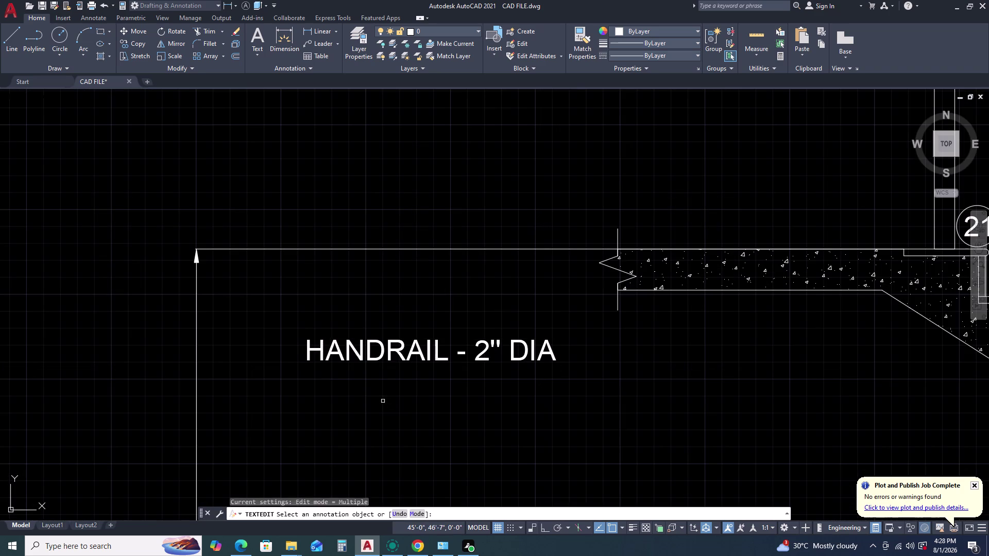
key(Escape)
Pan to the stair and select the new HANDRAIL - 2" DIA label.
scroll(down, 3)
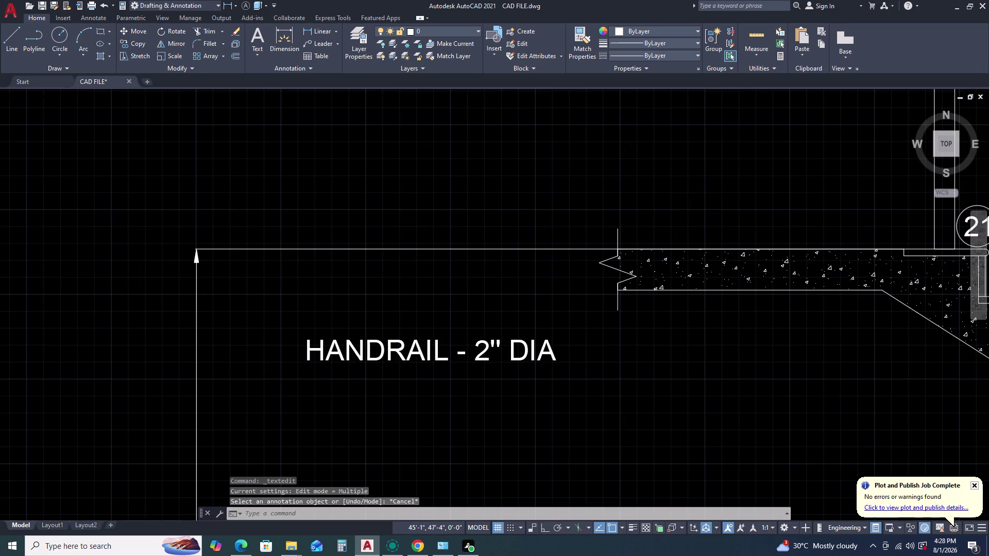
middle_drag(411, 395, 405, 349)
click(438, 289)
Copy the HANDRAIL note five times straight down with Ortho on.
click(355, 315)
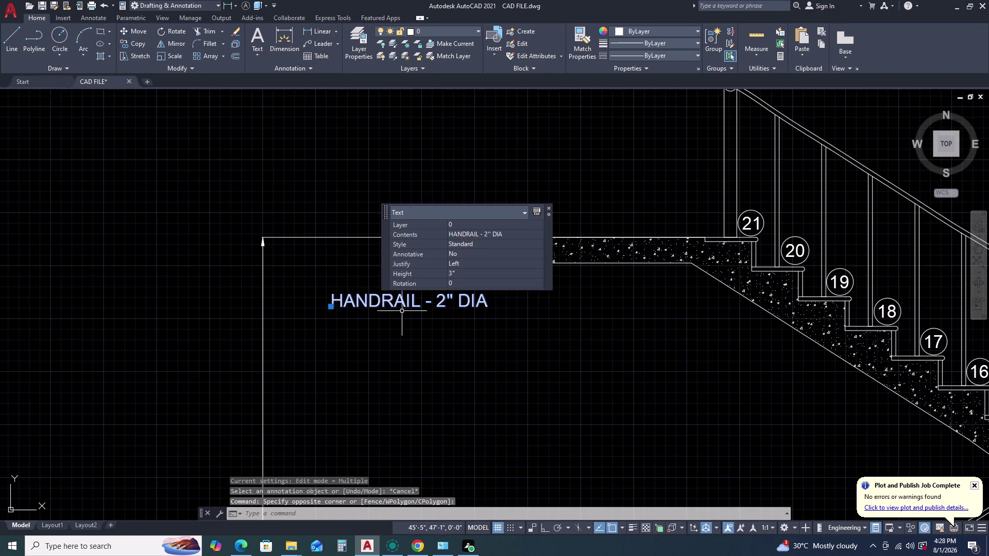
key(c)
key(o)
key(space)
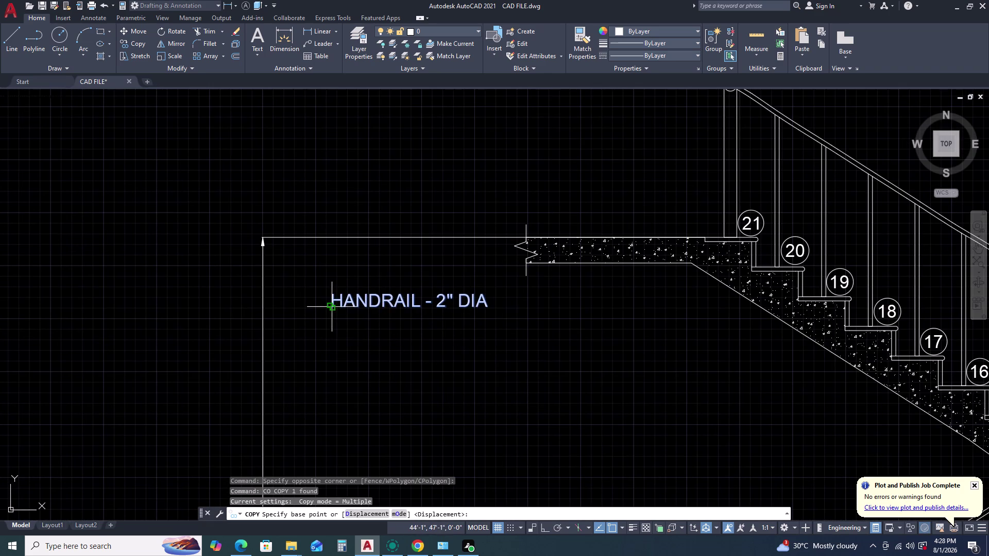
click(332, 307)
key(F8)
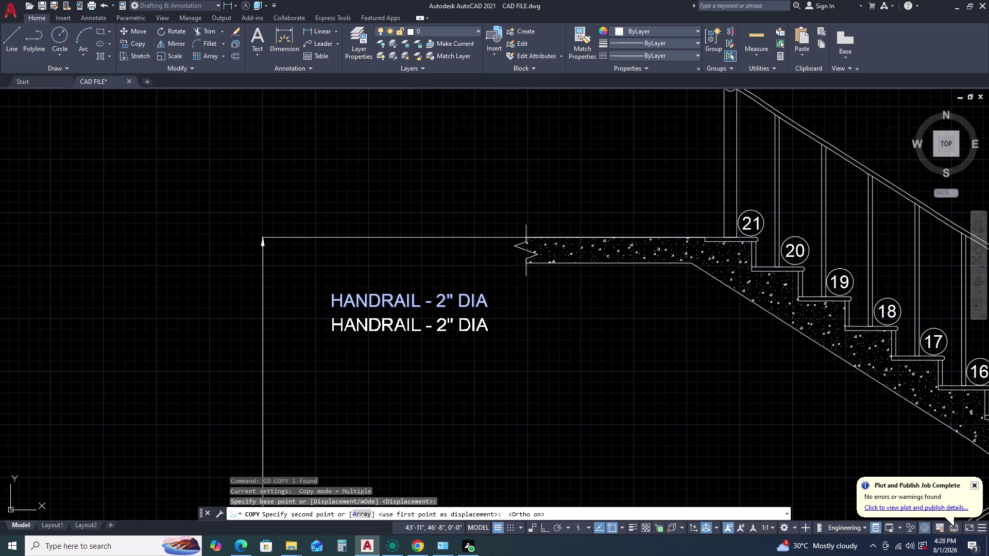
click(325, 331)
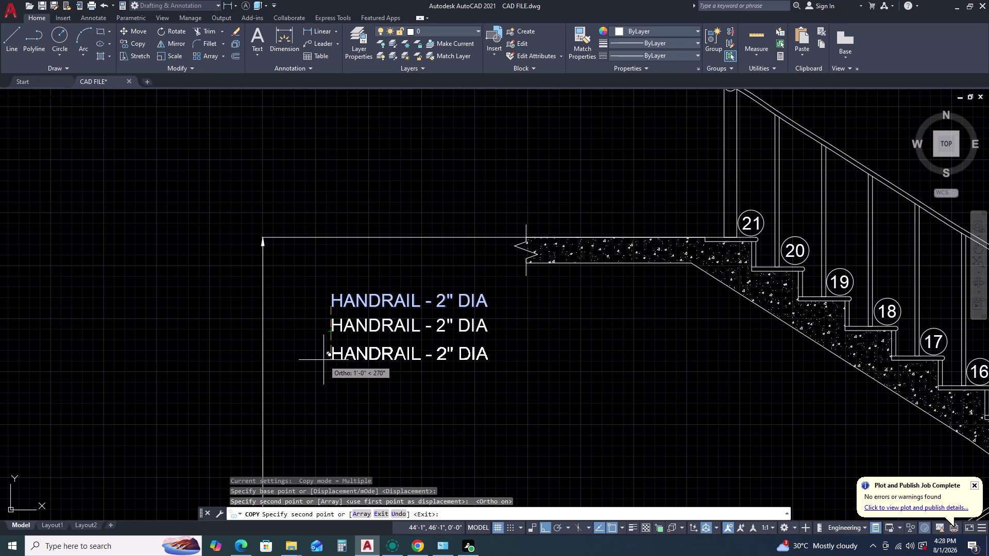
click(326, 359)
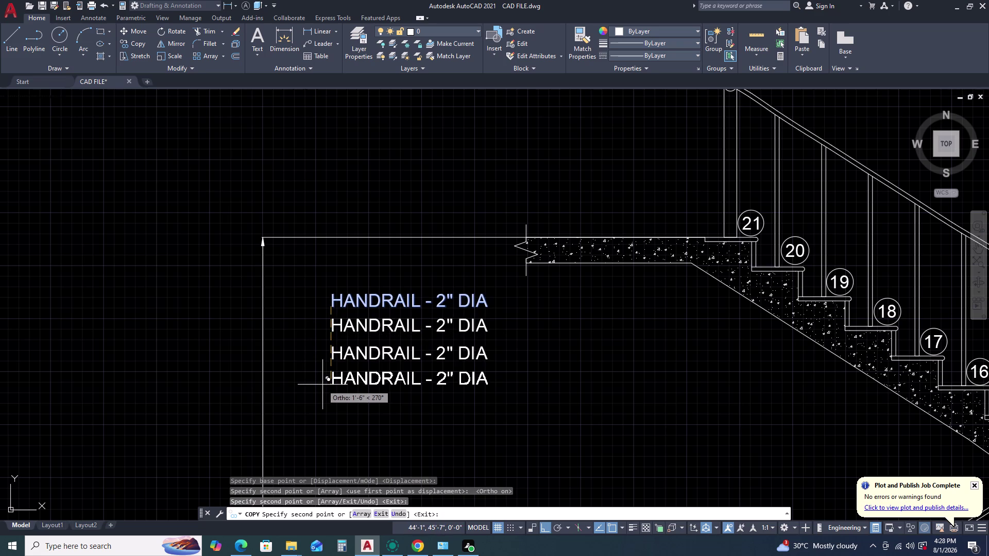
click(323, 385)
click(312, 413)
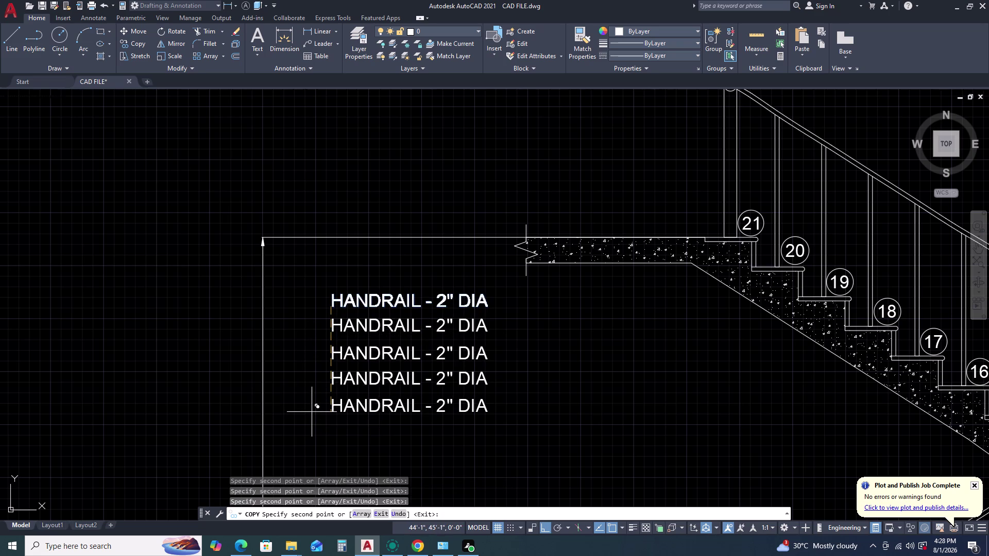
click(315, 439)
key(Escape)
double_click(355, 326)
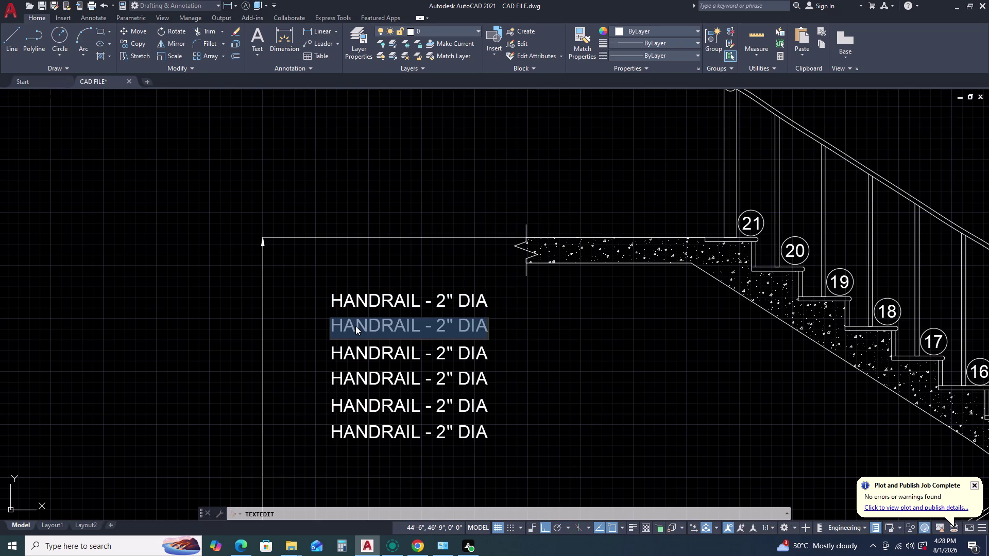
Select the second note's text and begin retyping it as NEWEL POST - 3' HIGH.
double_click(355, 326)
click(356, 326)
double_click(356, 326)
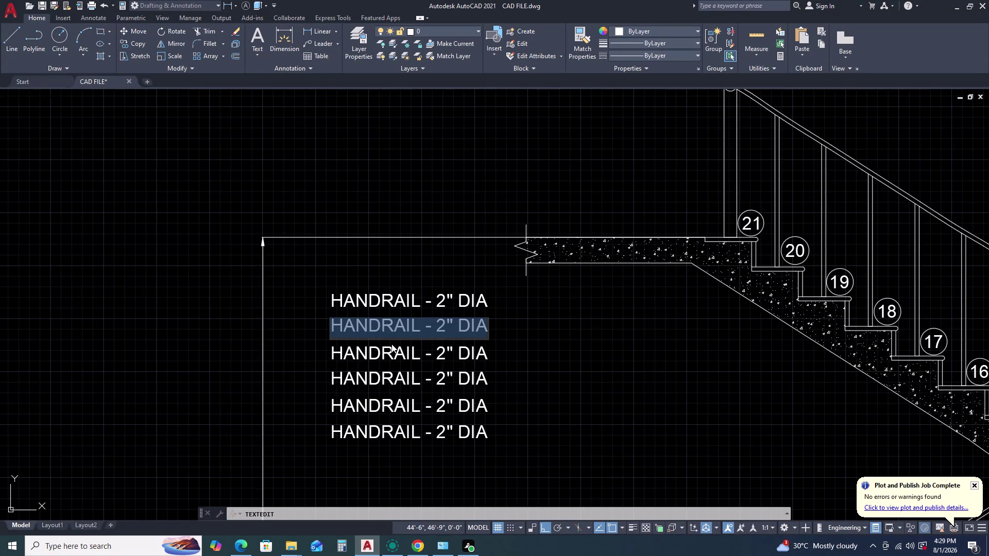
text(NEW)
text(E)
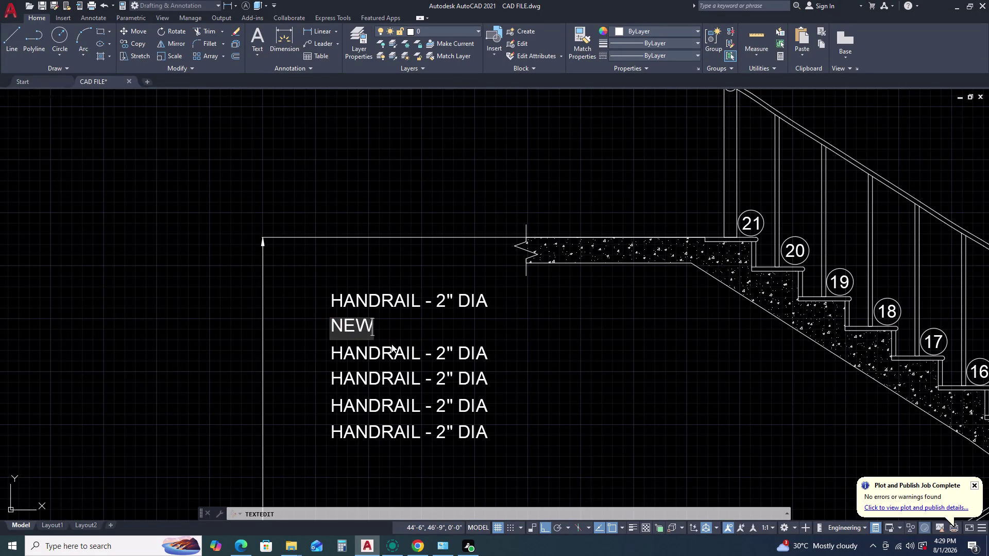
text(L PO)
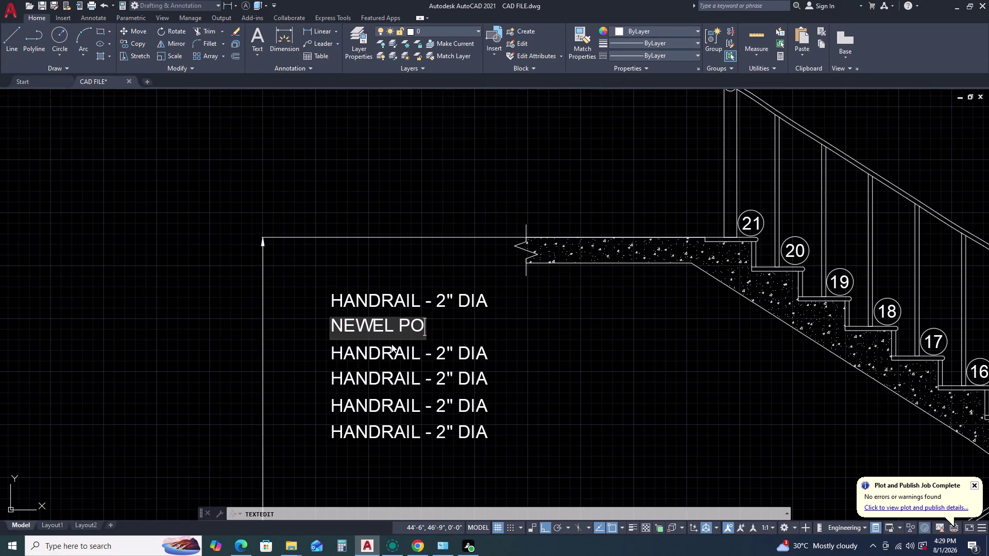
text(ST)
key(space)
text(-)
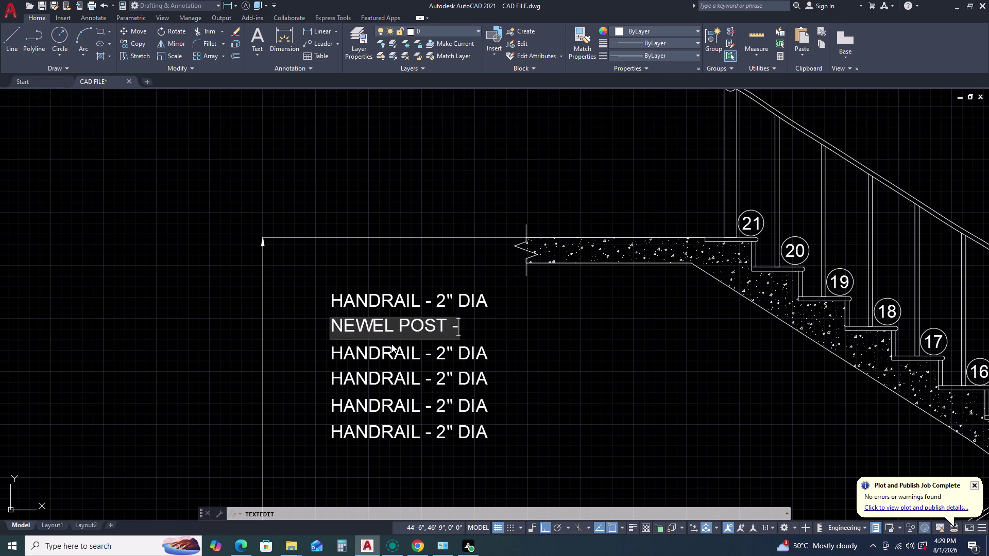
key(space)
key(3)
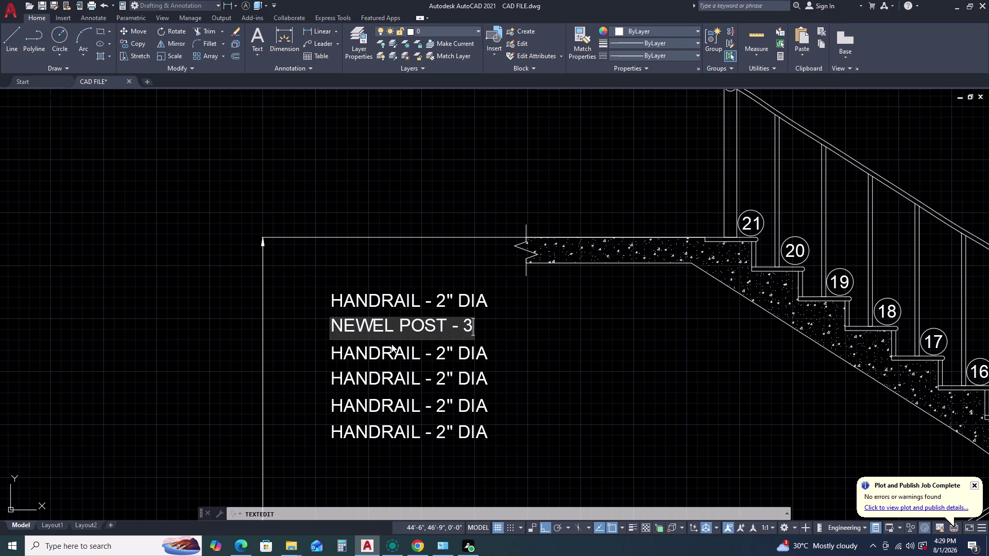
text(')
key(space)
text(HI)
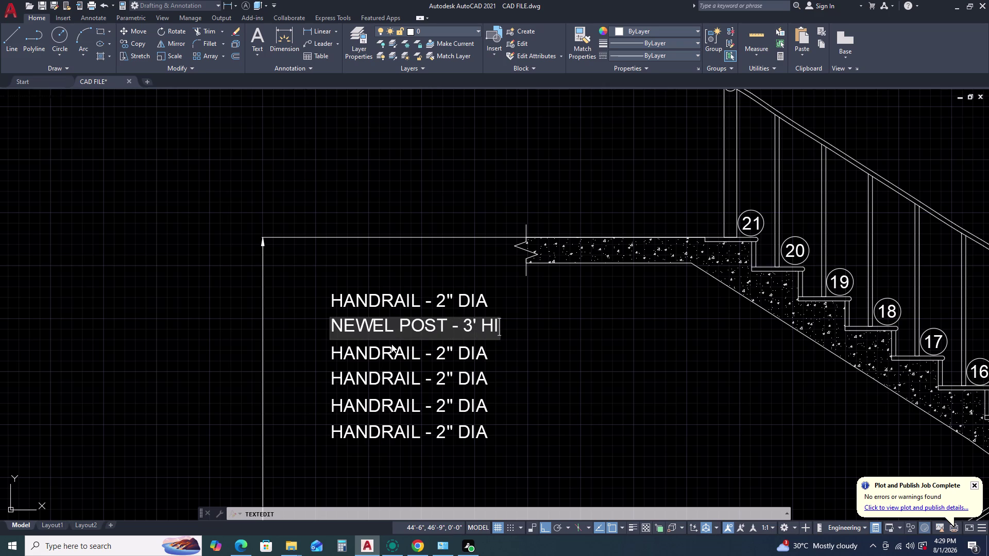
text(GH)
key(space)
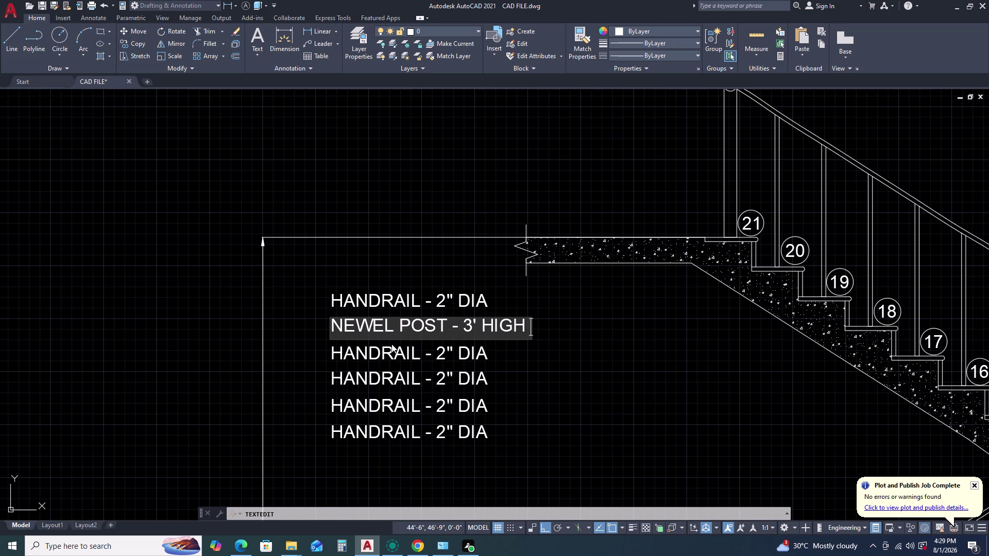
Complete the note with & WIDTH -3" DIA and finish editing it.
key(shift+ampersand)
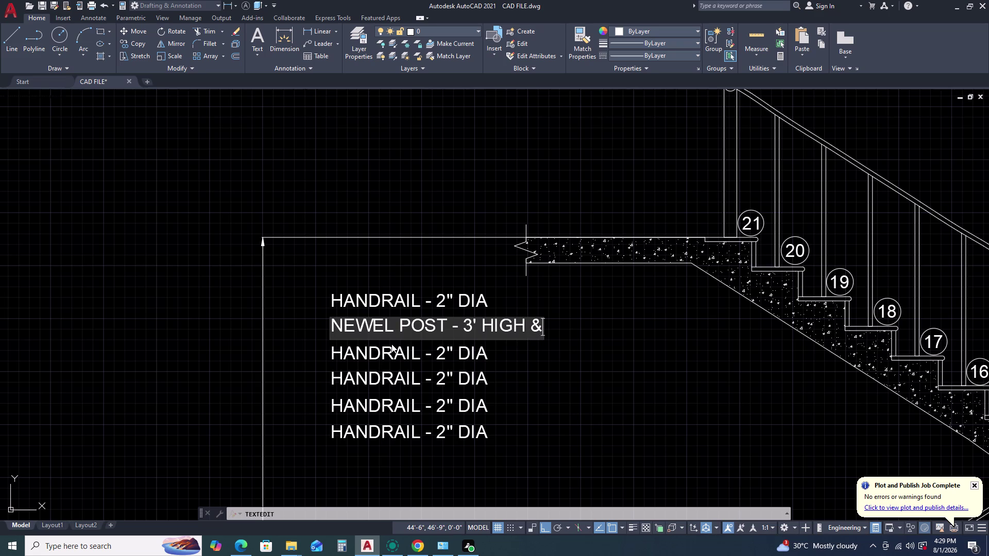
key(space)
text(WIDTH)
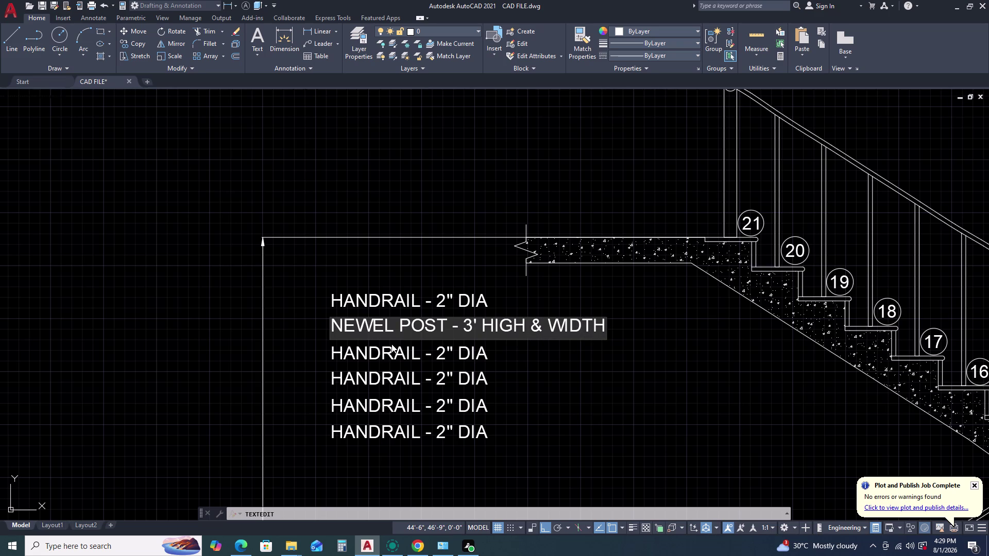
key(space)
key(minus)
key(3)
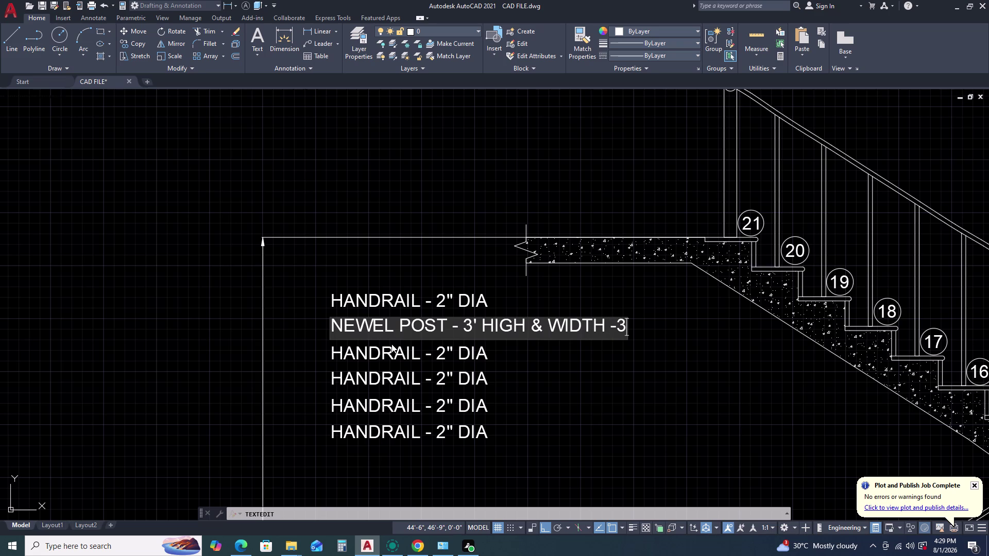
key(apostrophe)
text(')
key(space)
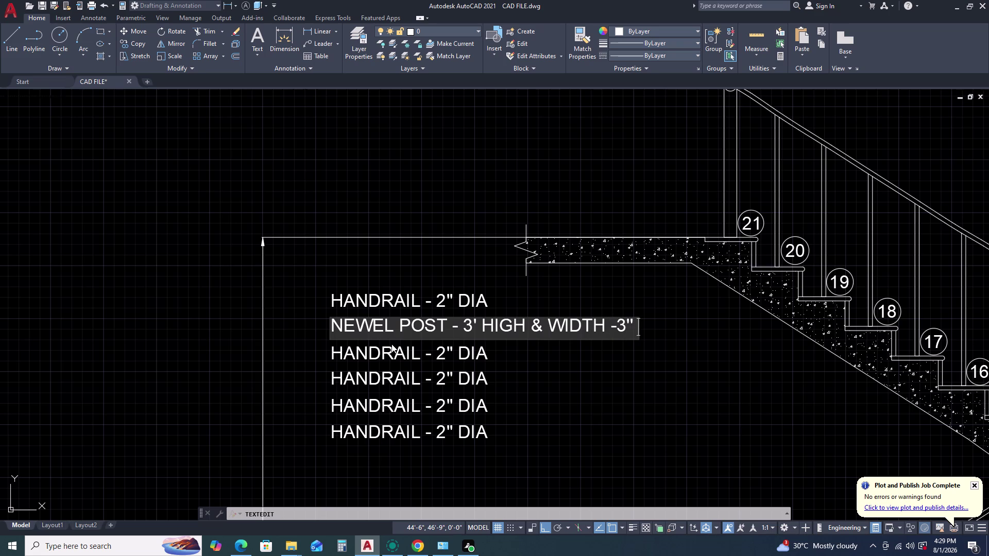
text(DIA)
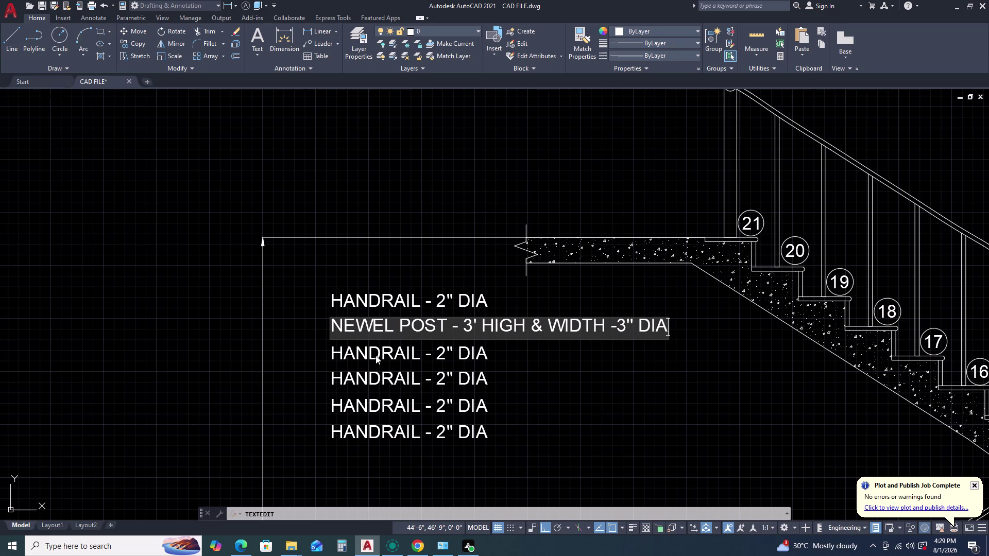
click(399, 358)
click(370, 360)
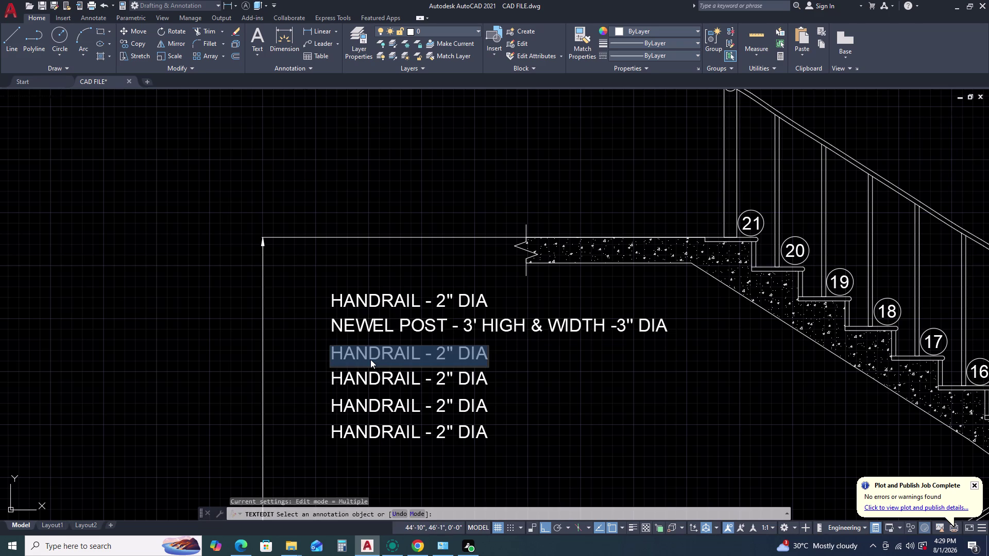
Type BALLUSTER -3 ' HIGH into the third note, correcting the HOGH typo.
text(B)
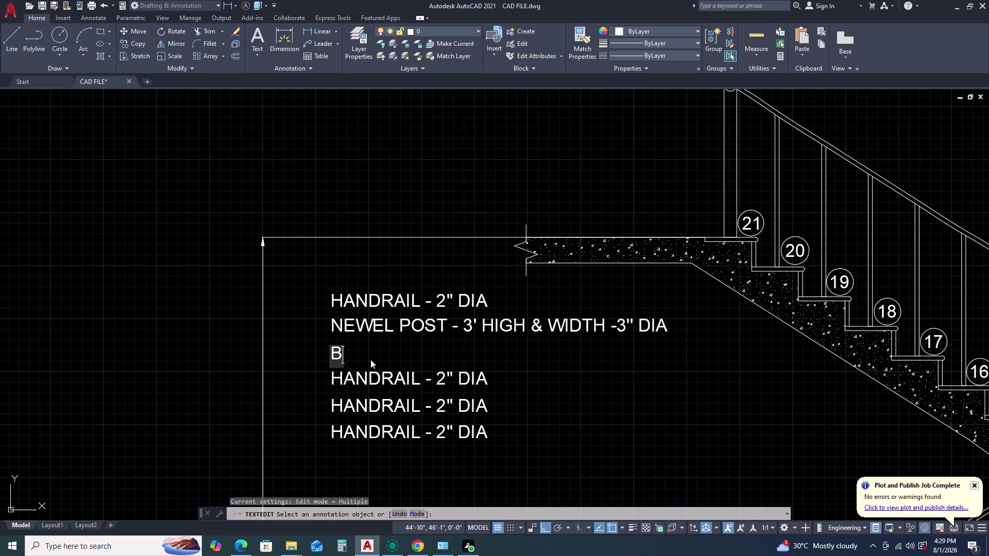
text(ALL)
text(U)
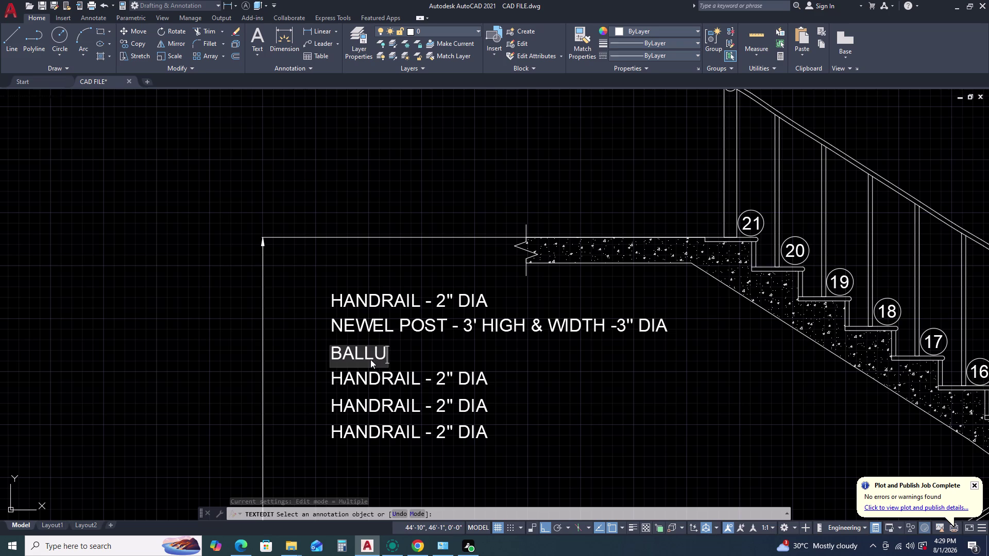
text(STER)
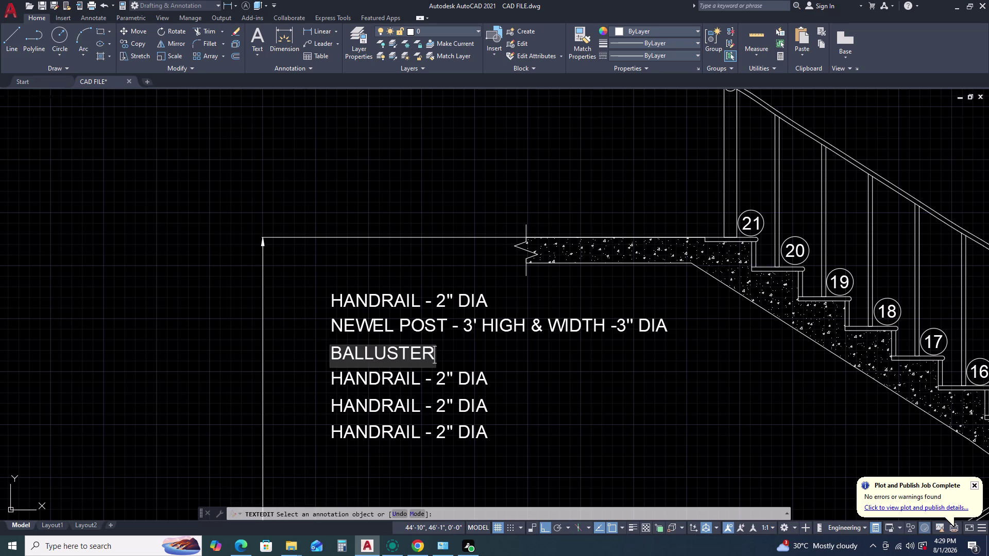
key(space)
key(minus)
key(3)
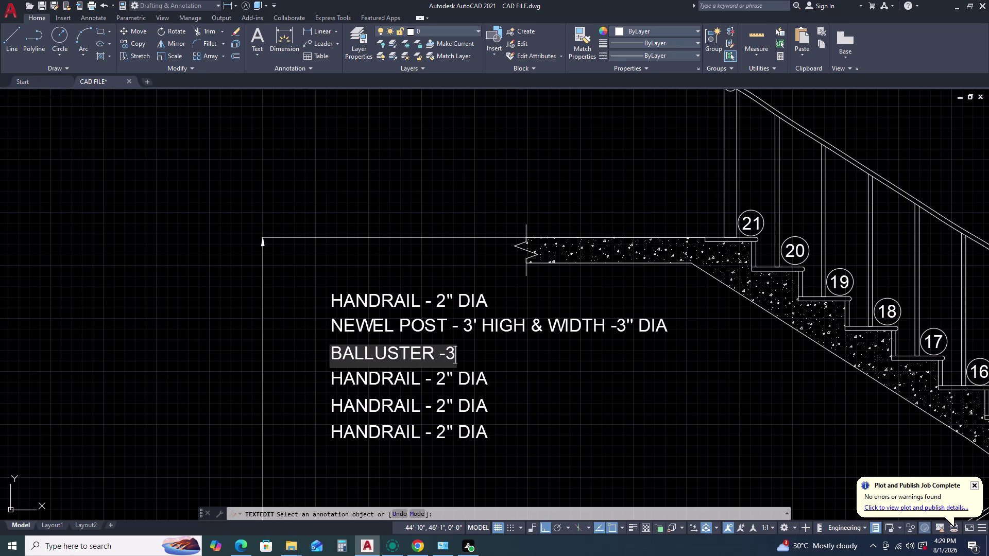
key(space)
text(')
key(space)
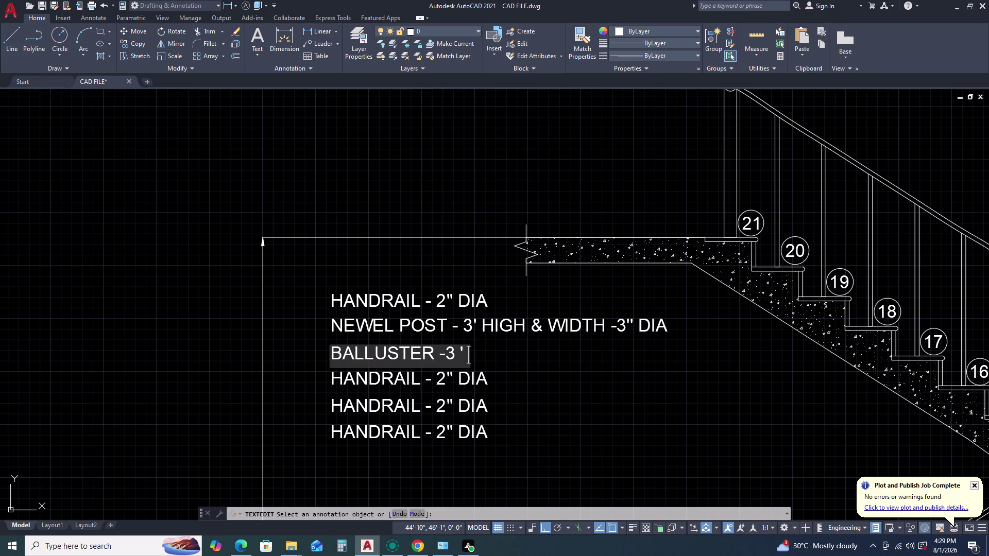
text(HOGH)
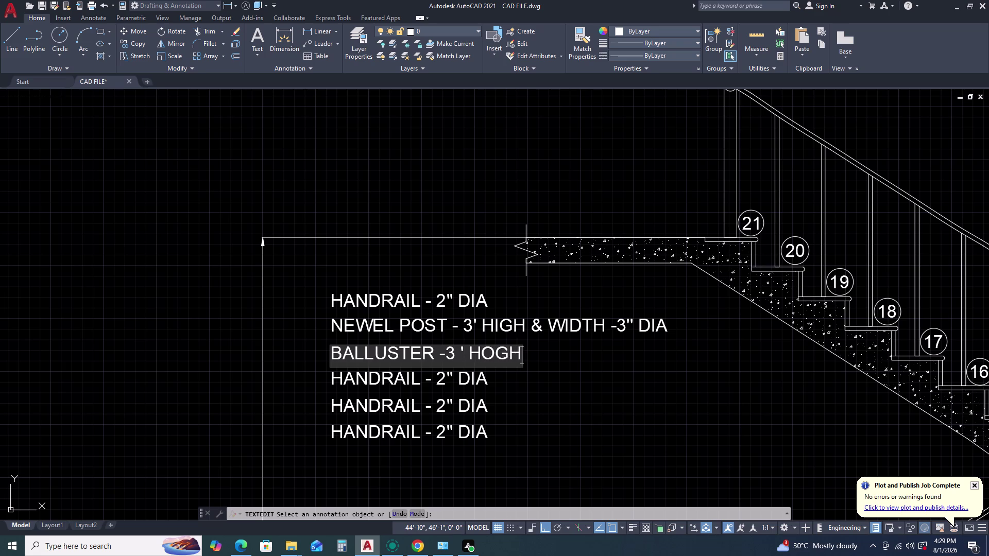
key(BackSpace)
key(BackSpace)
key(BackSpace)
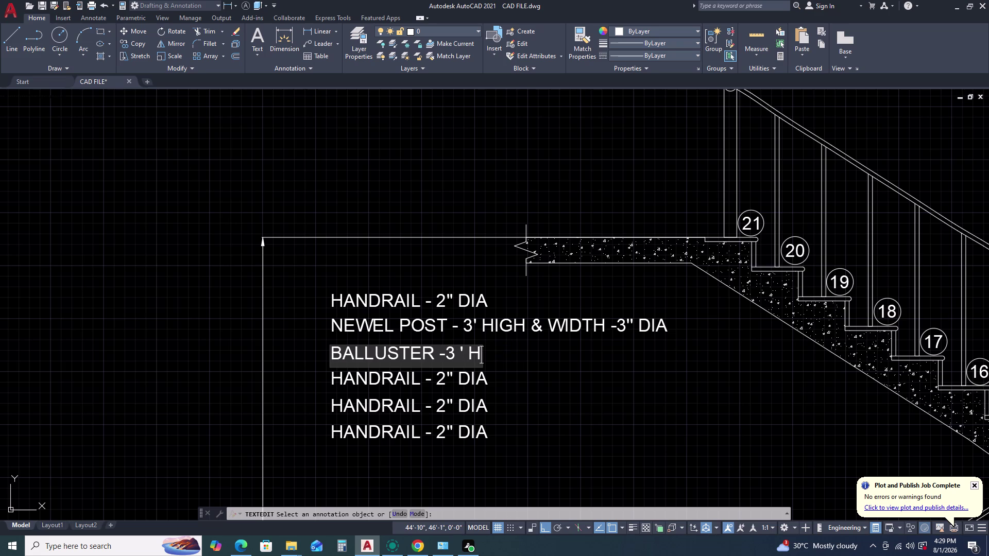
text(IGH)
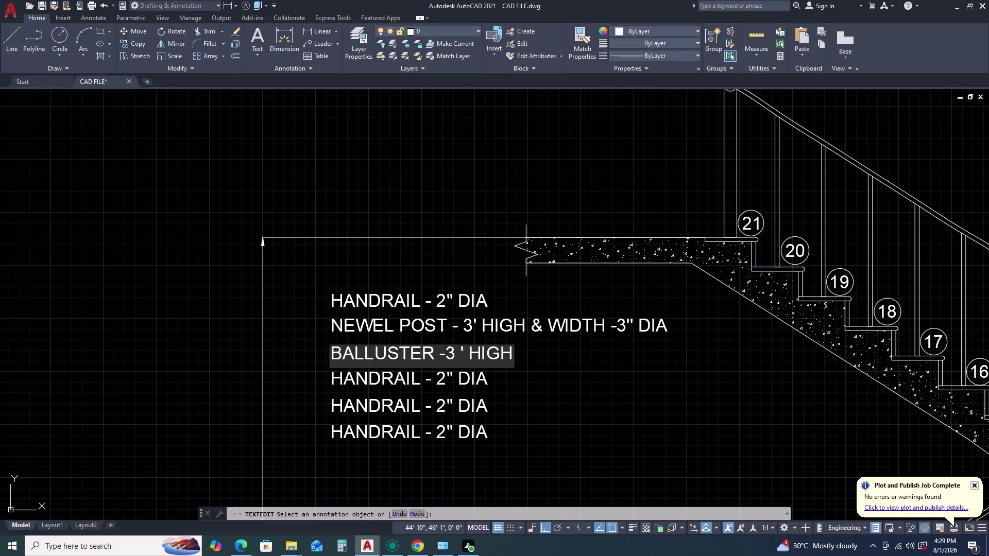
Add & 1" DIA to complete the baluster note and leave editing.
key(shift+ampersand)
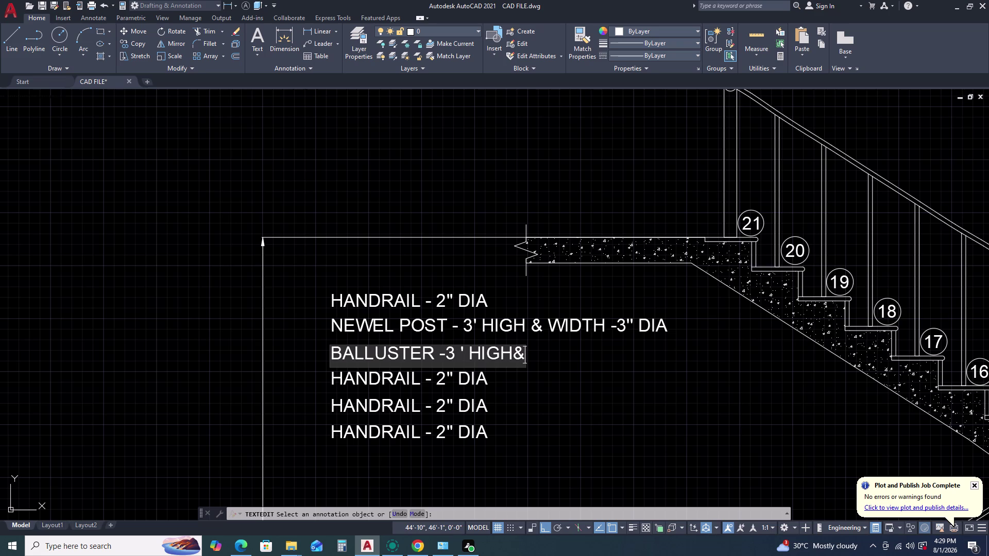
key(space)
text(1)
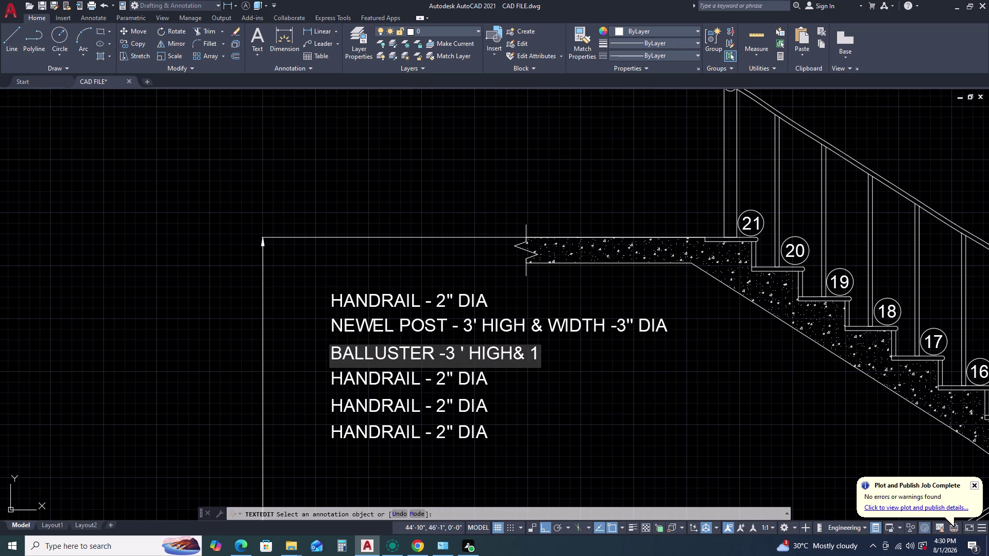
text('' DIA)
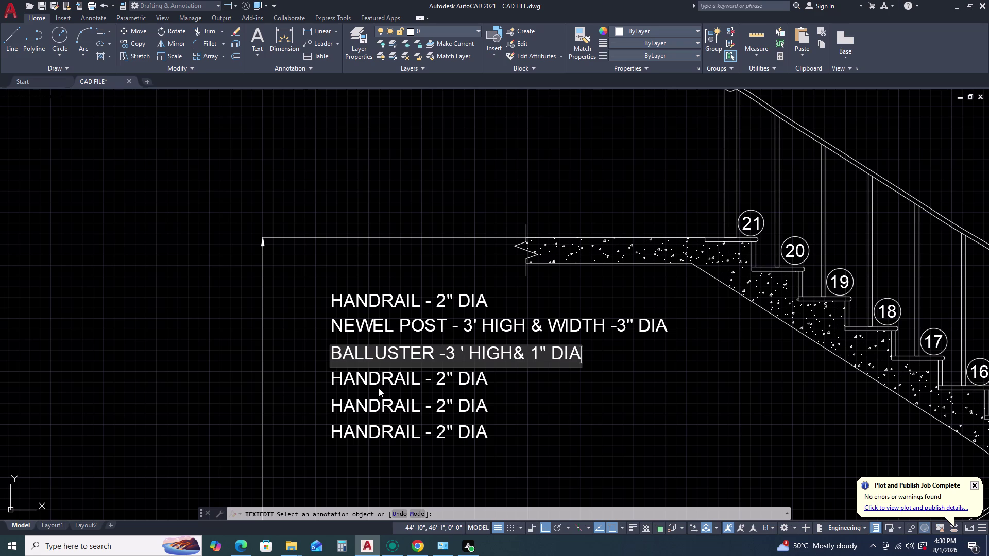
click(393, 378)
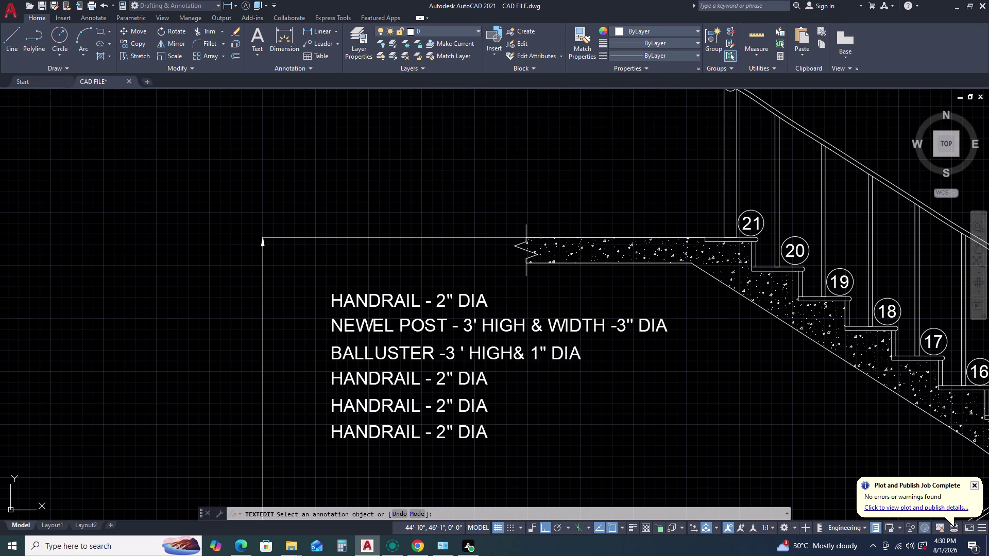
click(391, 375)
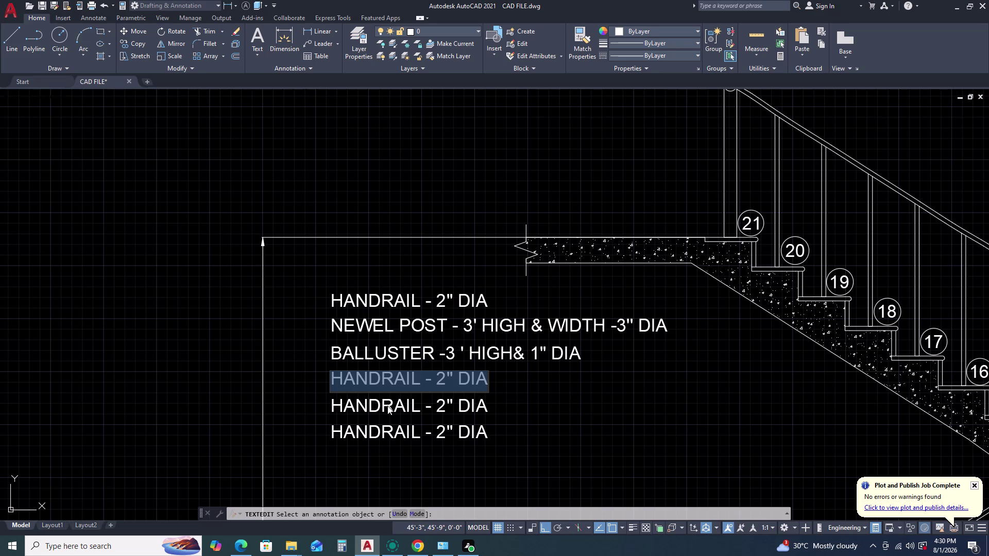
Retype the fourth note as THREAD -7" and finish that line.
text(THREAD)
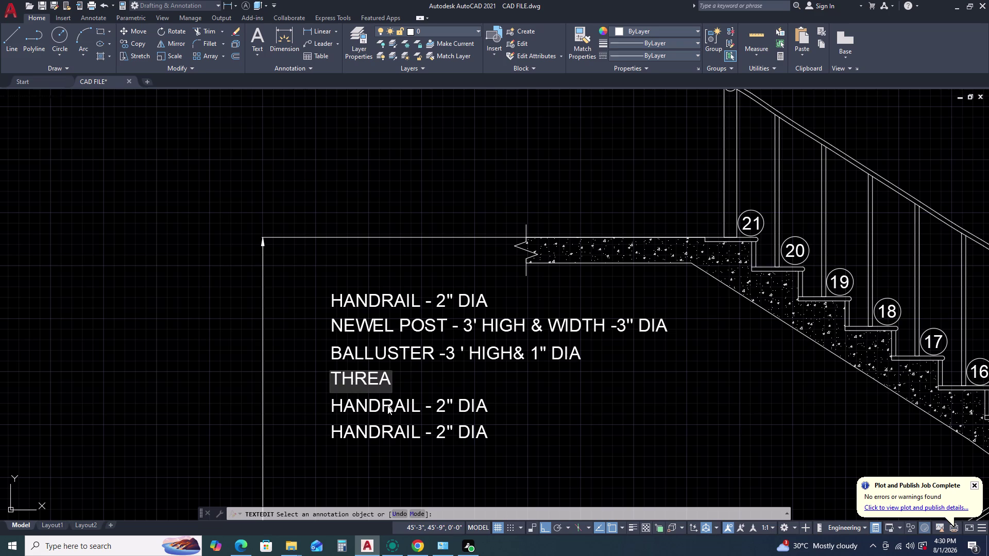
key(space)
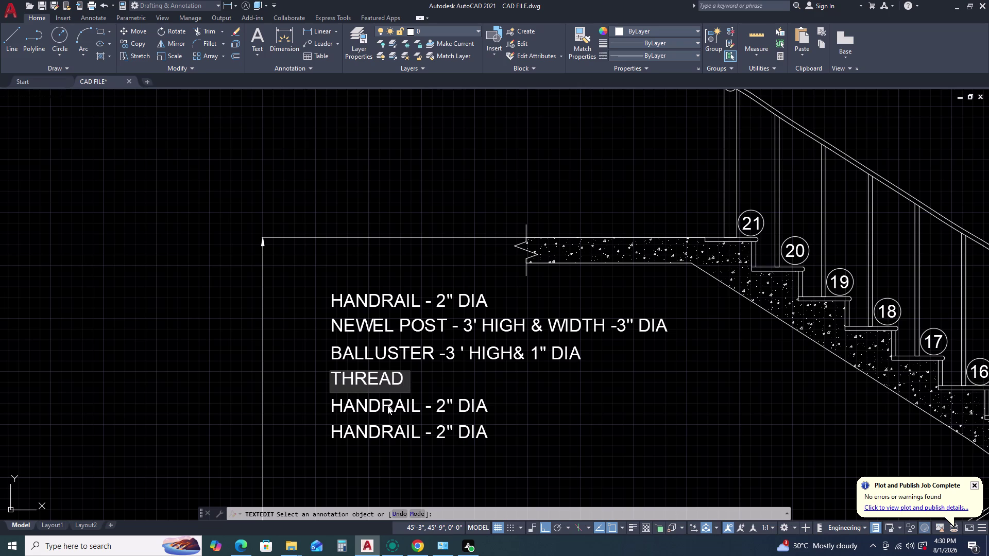
key(minus)
key(7)
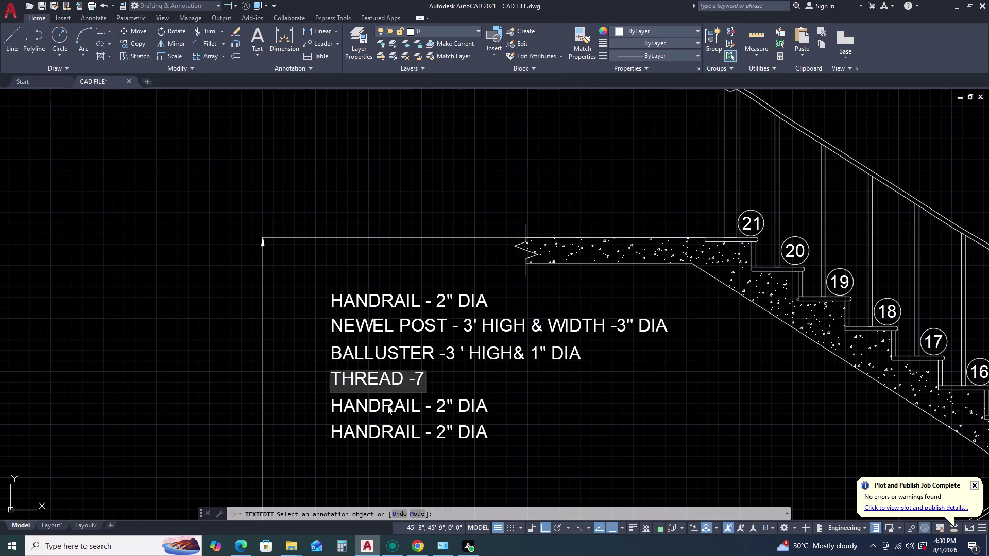
scroll(up, 3)
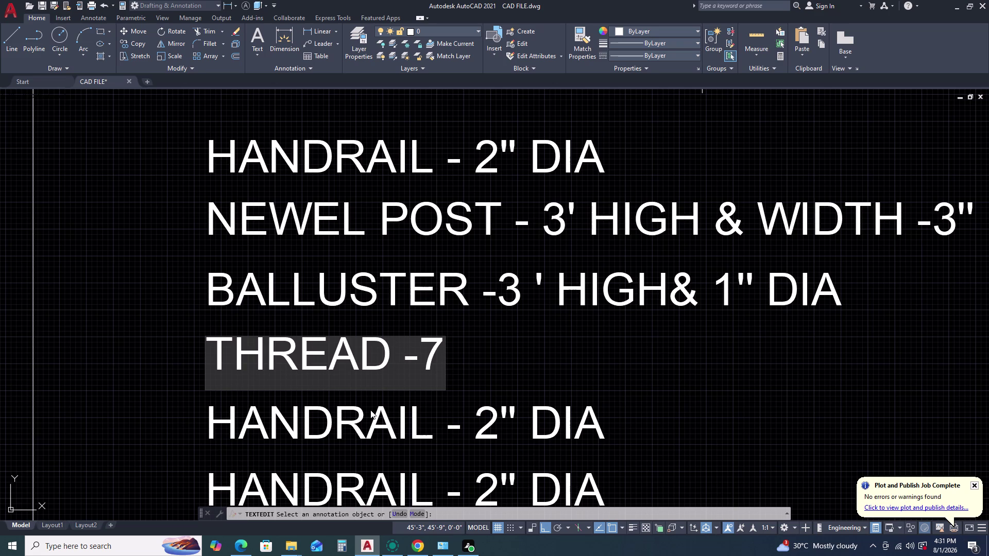
text('')
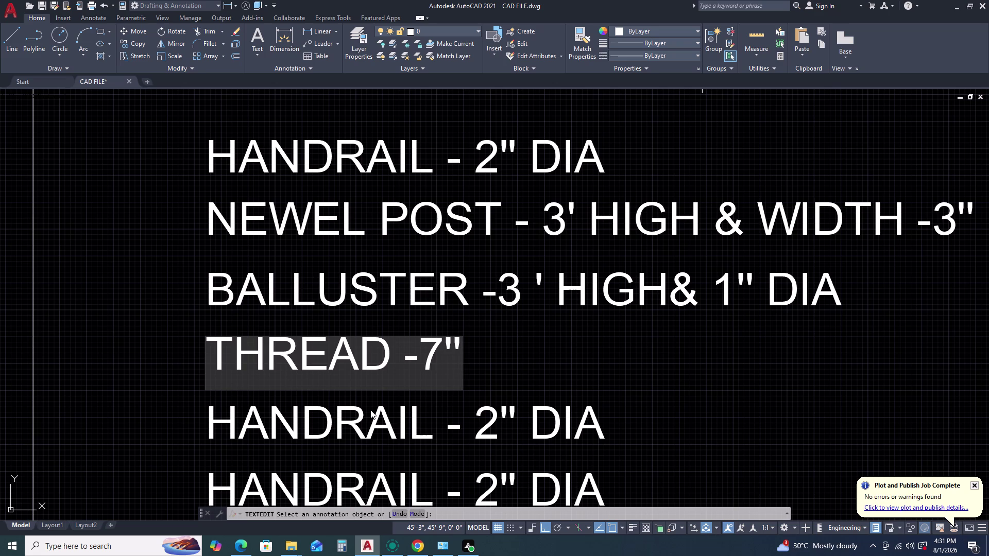
scroll(down, 3)
middle_drag(369, 427, 370, 378)
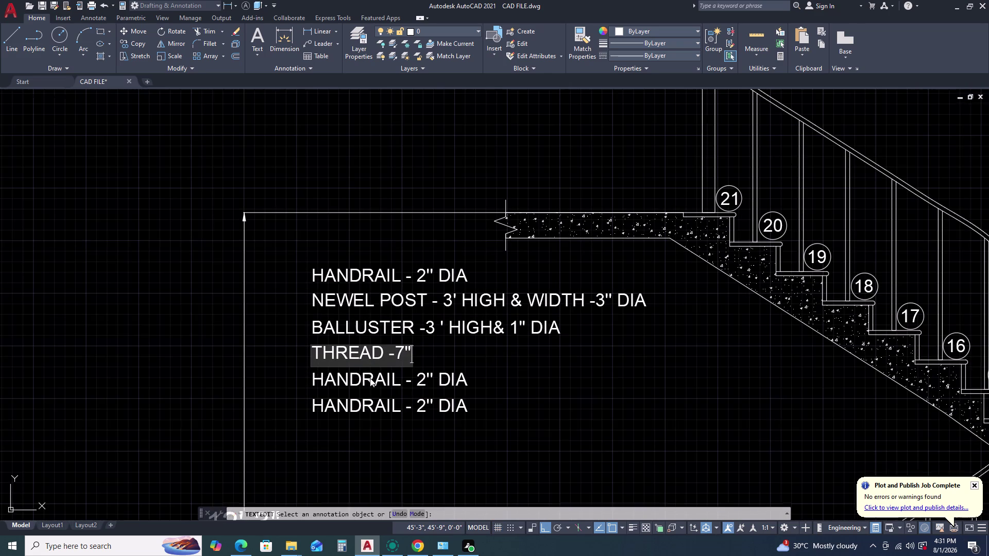
click(369, 379)
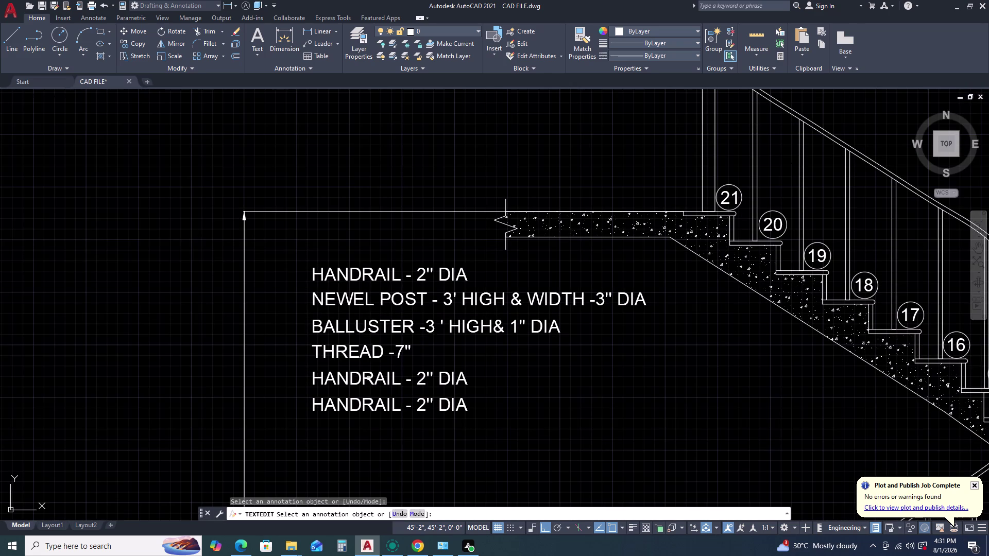
click(368, 379)
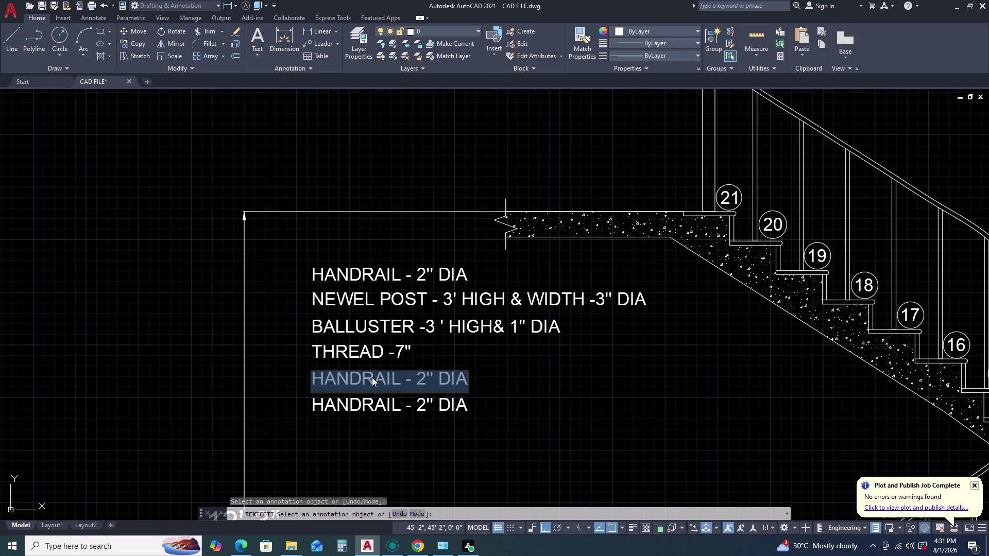
Change the fifth note line to RISER-6".
text(RISER)
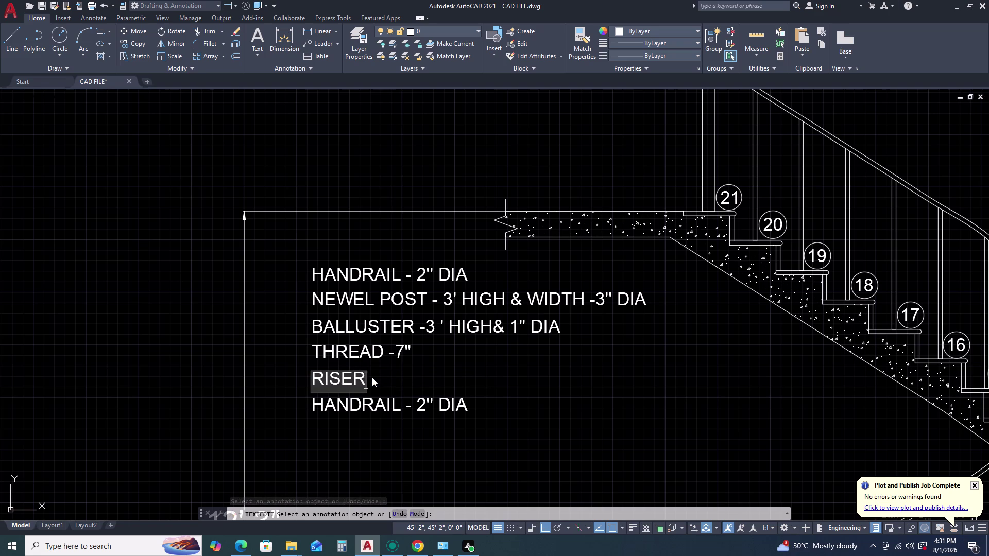
key(minus)
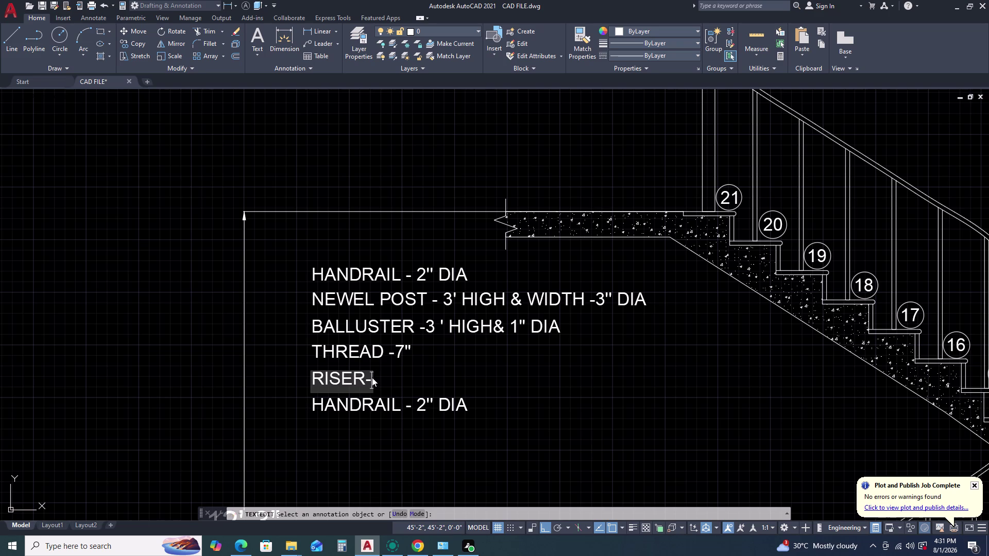
text(6'')
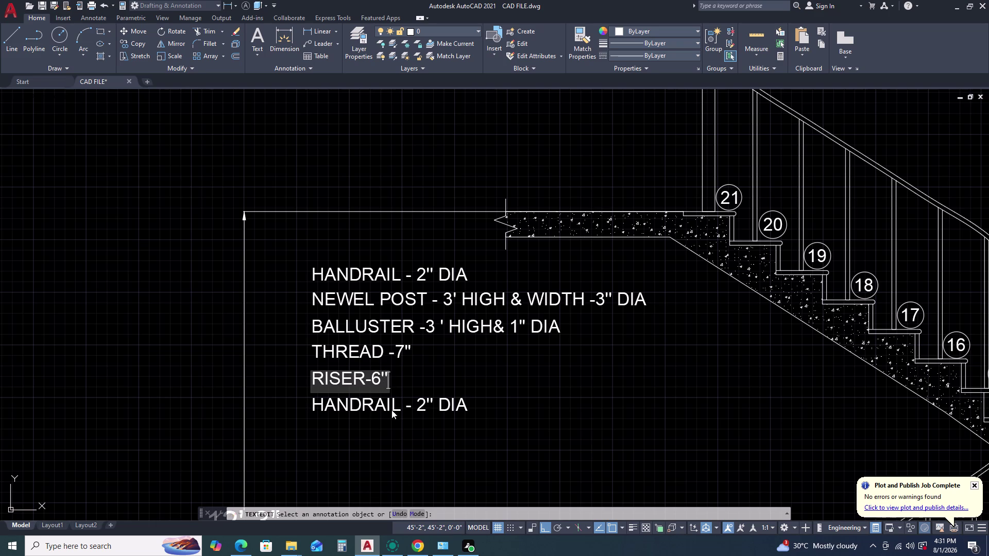
click(392, 412)
Change the last note line to NOSING -1", fixing a typo.
click(376, 401)
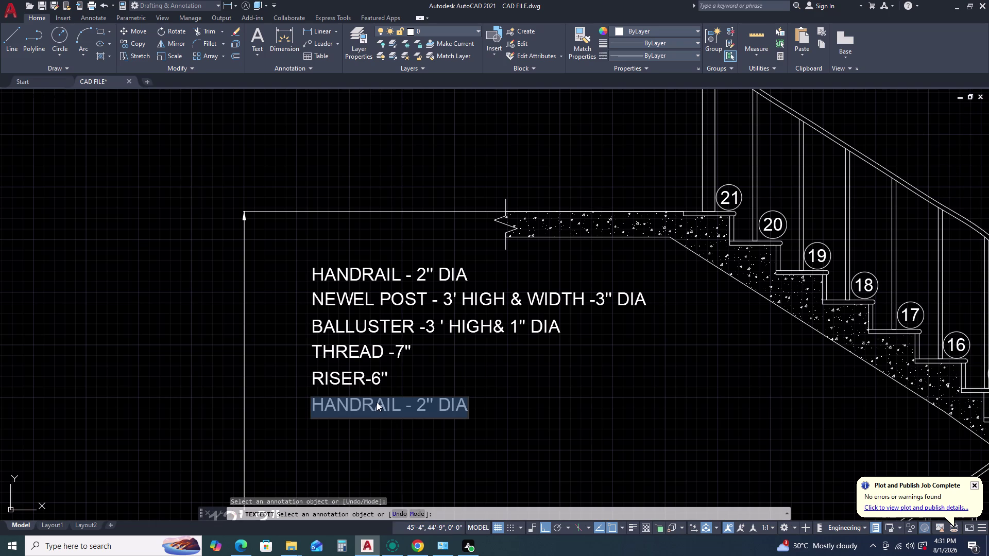
text(NO)
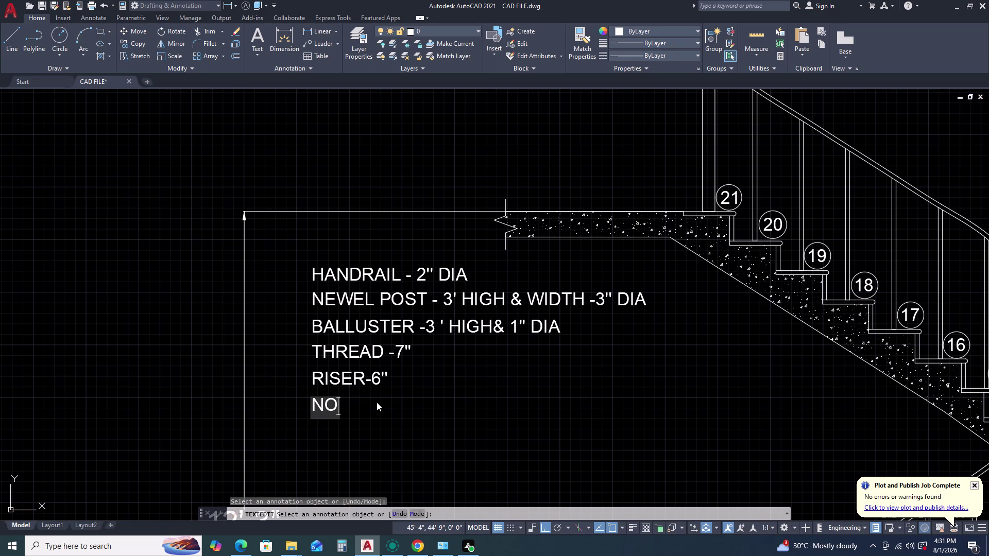
text(SD)
key(BackSpace)
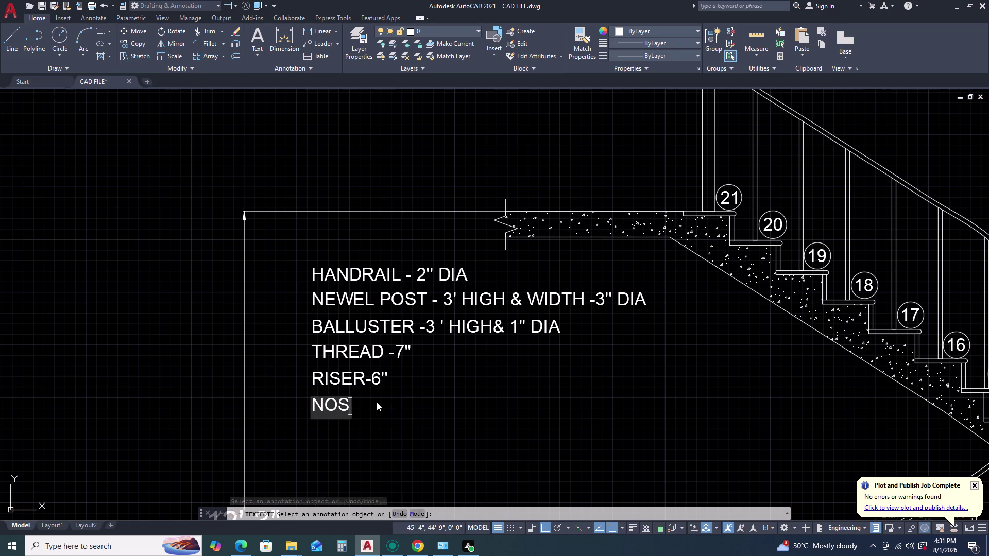
text(ING)
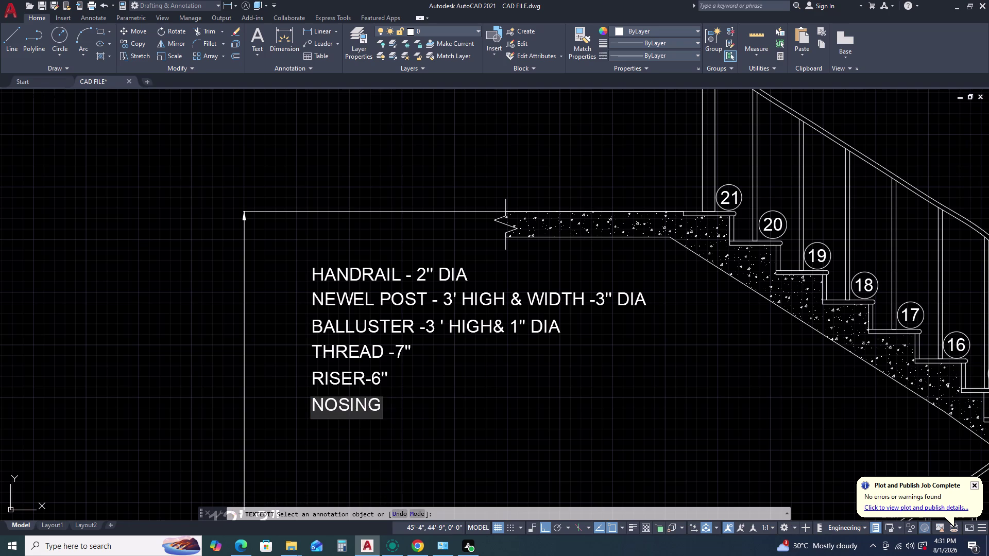
key(space)
key(minus)
key(1)
text('')
click(438, 418)
scroll(down, 3)
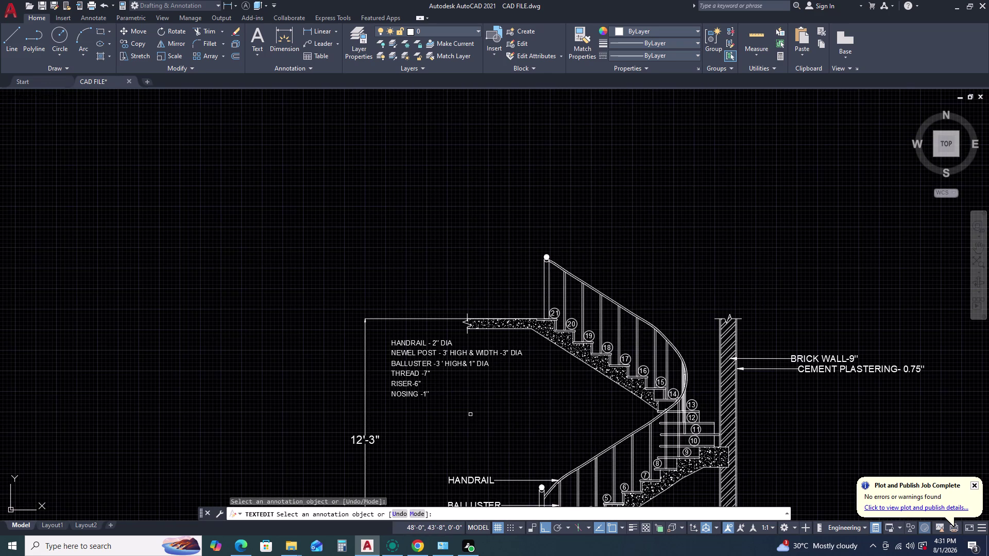
Pan to the whole stair section and end text editing.
middle_drag(467, 431, 436, 384)
scroll(down, 3)
middle_drag(439, 463, 428, 398)
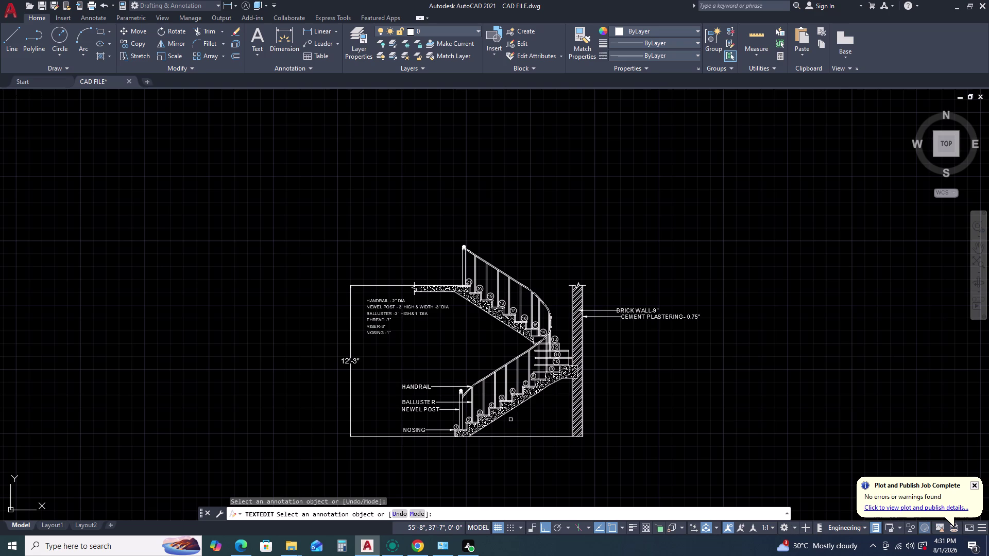
key(Escape)
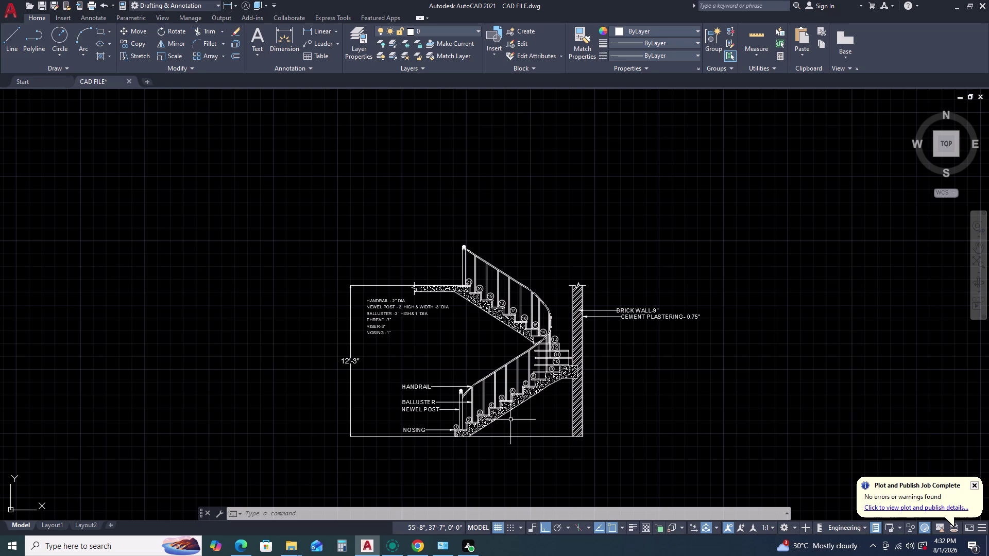
Pan and zoom over the stair section's flights, curved steps and top landing.
scroll(down, 3)
scroll(up, 3)
scroll(up, 3)
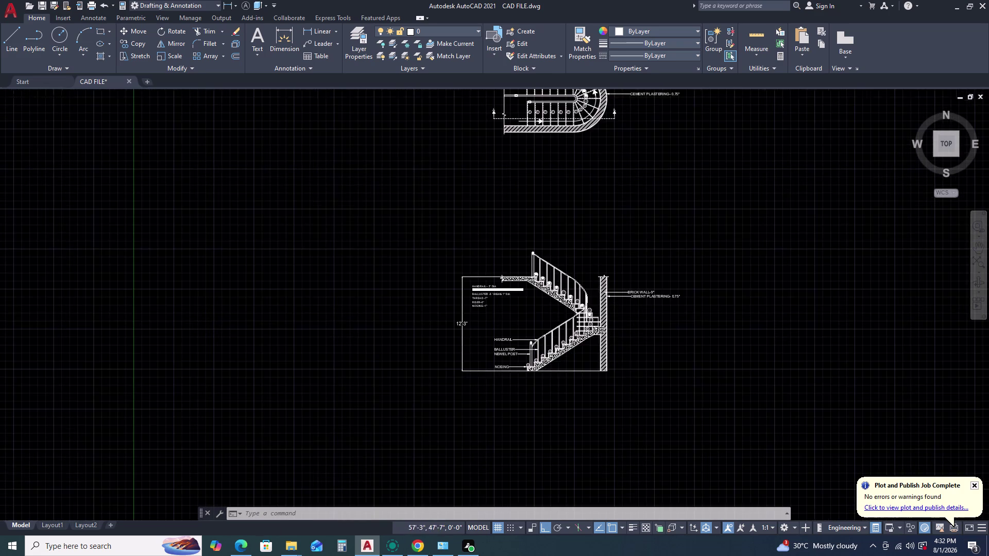
scroll(up, 3)
middle_drag(420, 323, 433, 273)
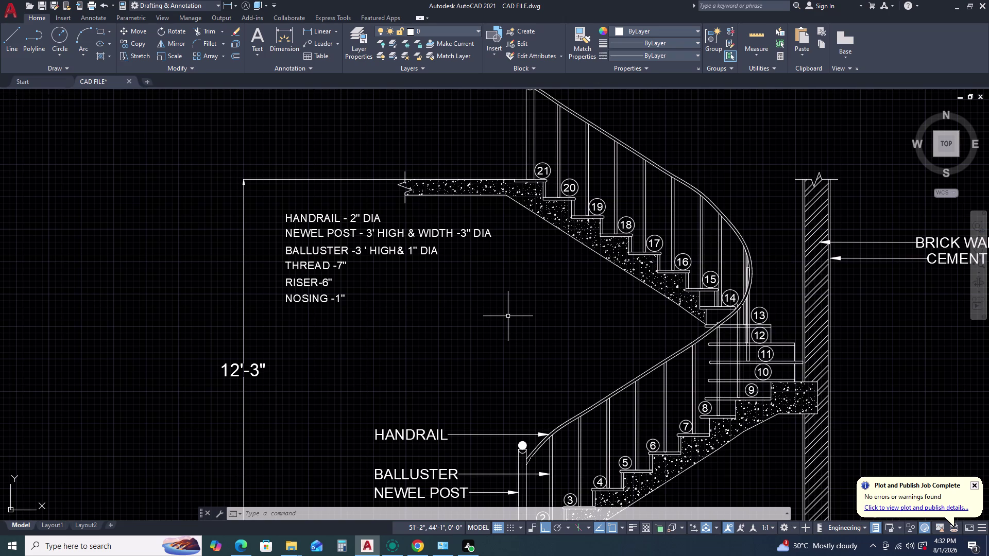
scroll(down, 3)
middle_click(363, 384)
middle_drag(362, 383, 363, 378)
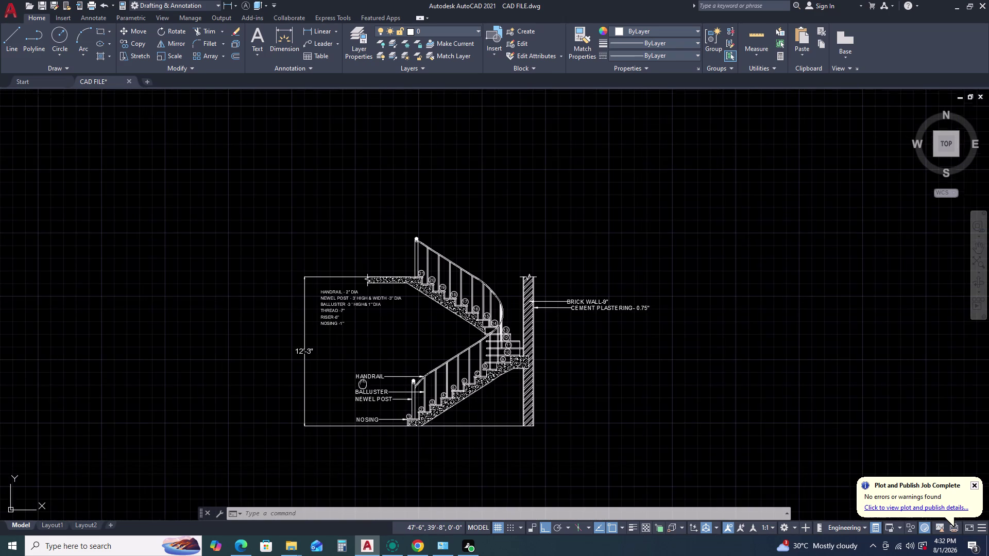
middle_drag(363, 378, 369, 323)
scroll(up, 3)
middle_drag(428, 306, 419, 313)
middle_click(411, 319)
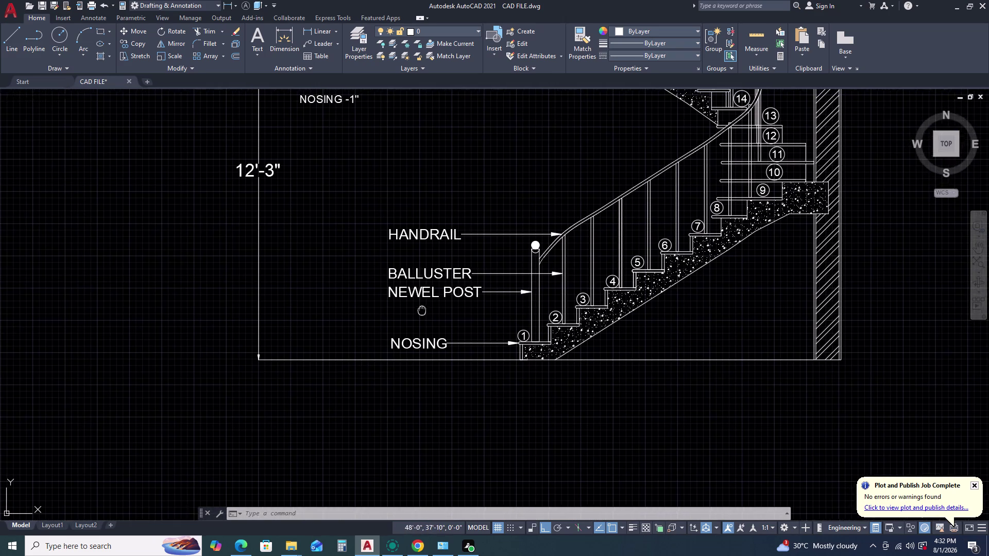
scroll(down, 3)
middle_drag(473, 240, 472, 256)
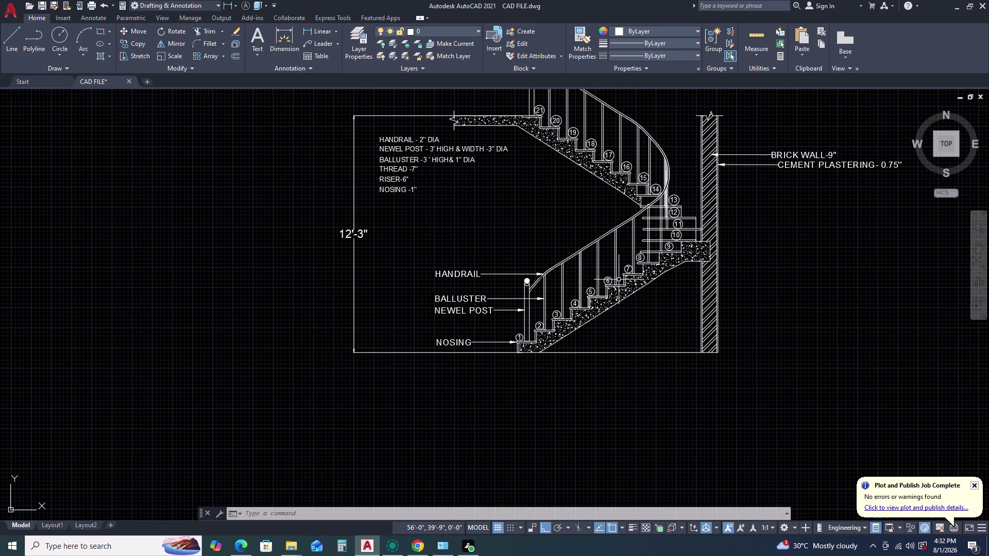
middle_drag(634, 237, 613, 271)
scroll(up, 3)
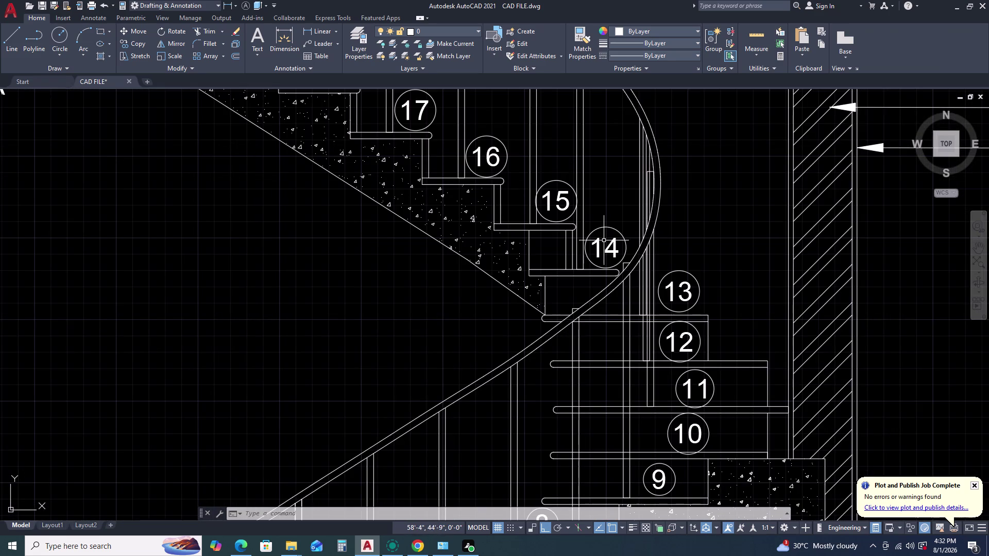
scroll(down, 3)
scroll(up, 3)
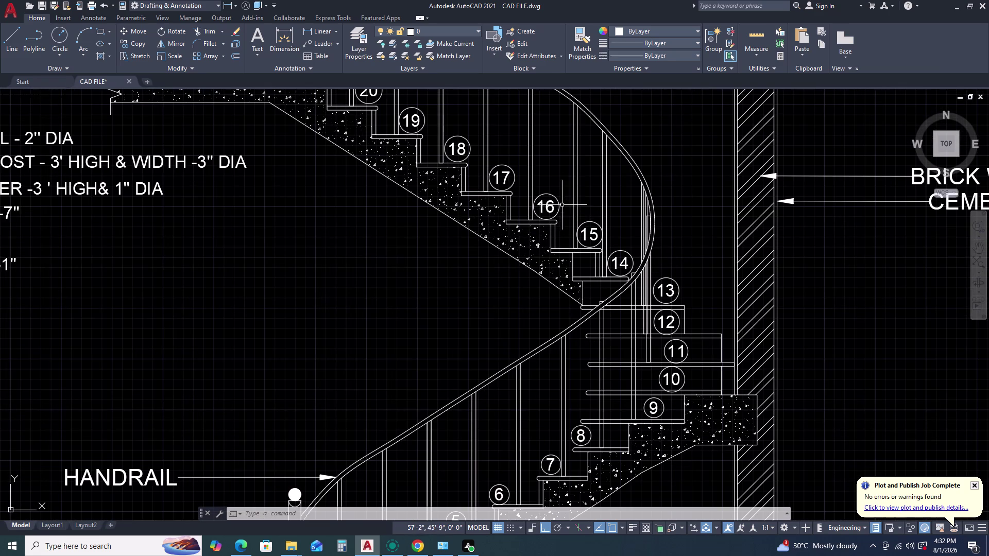
middle_drag(559, 204, 564, 234)
middle_click(564, 234)
scroll(down, 3)
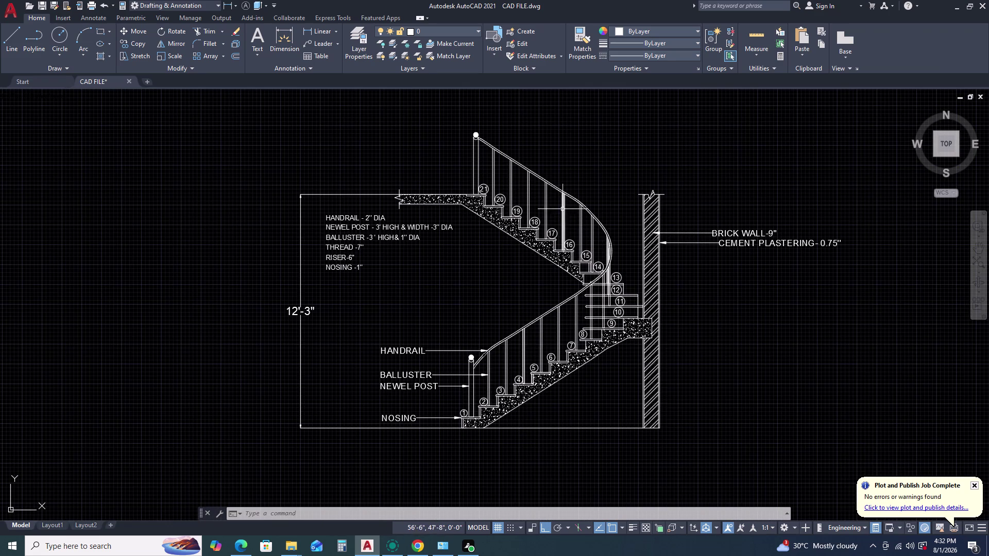
scroll(up, 3)
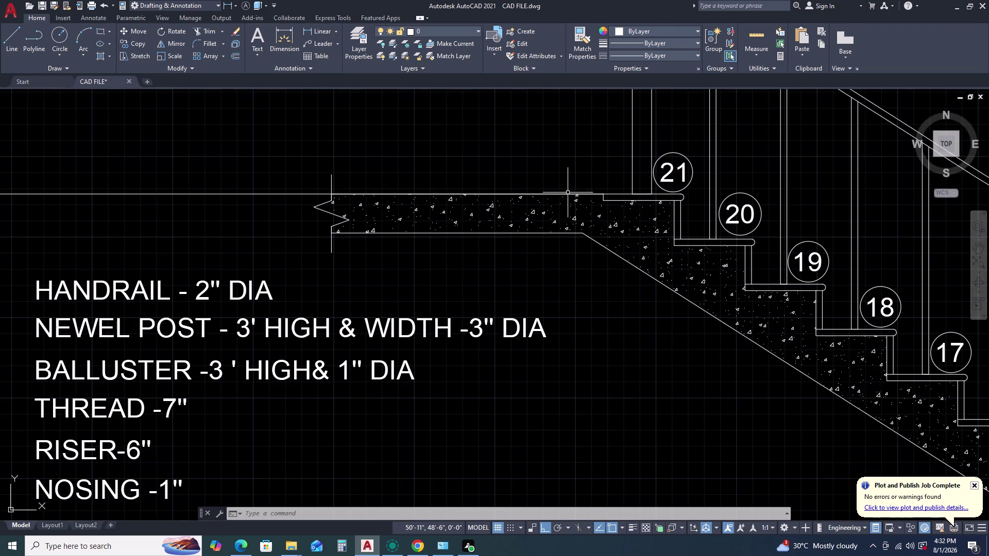
middle_drag(565, 195, 525, 204)
scroll(up, 3)
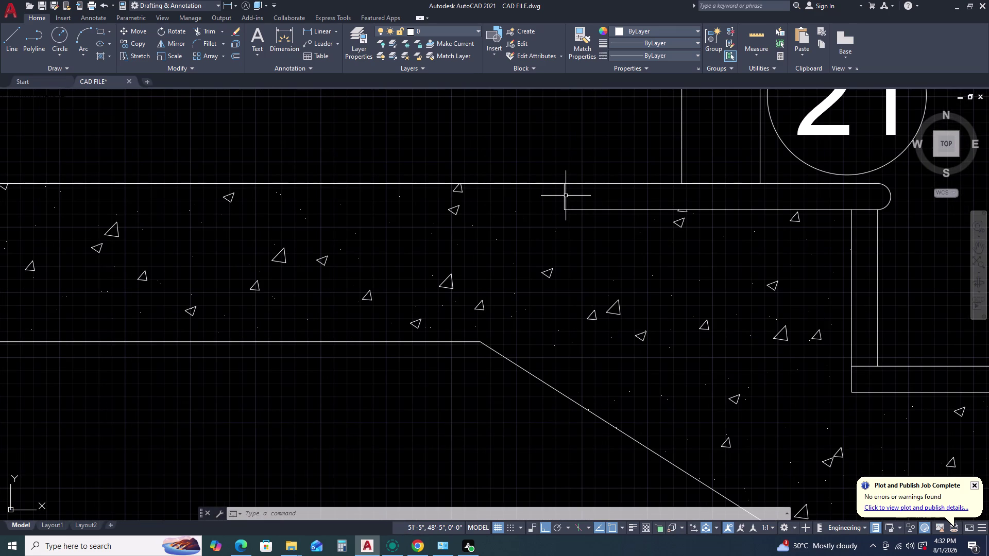
Delete the hatch pattern on the top landing slab.
click(566, 196)
key(Delete)
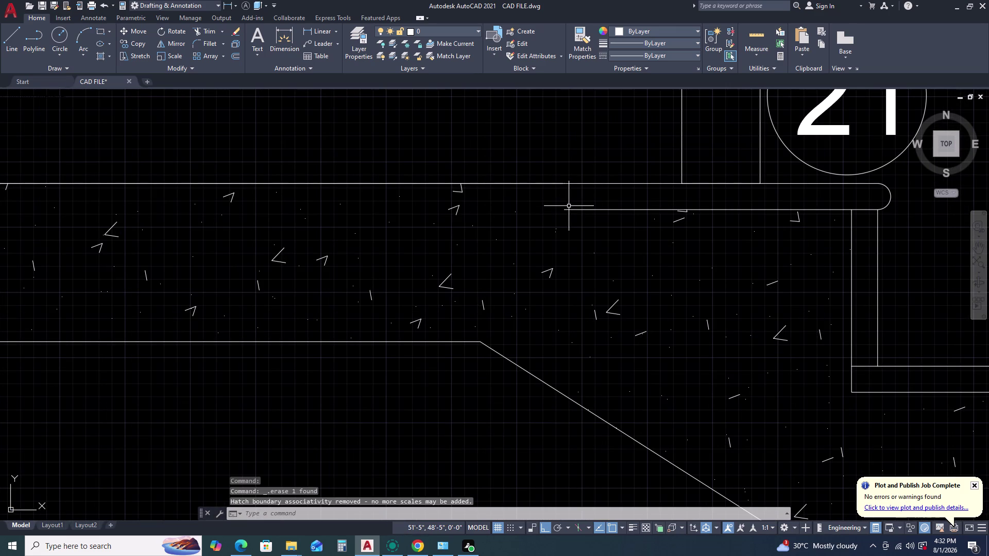
scroll(down, 3)
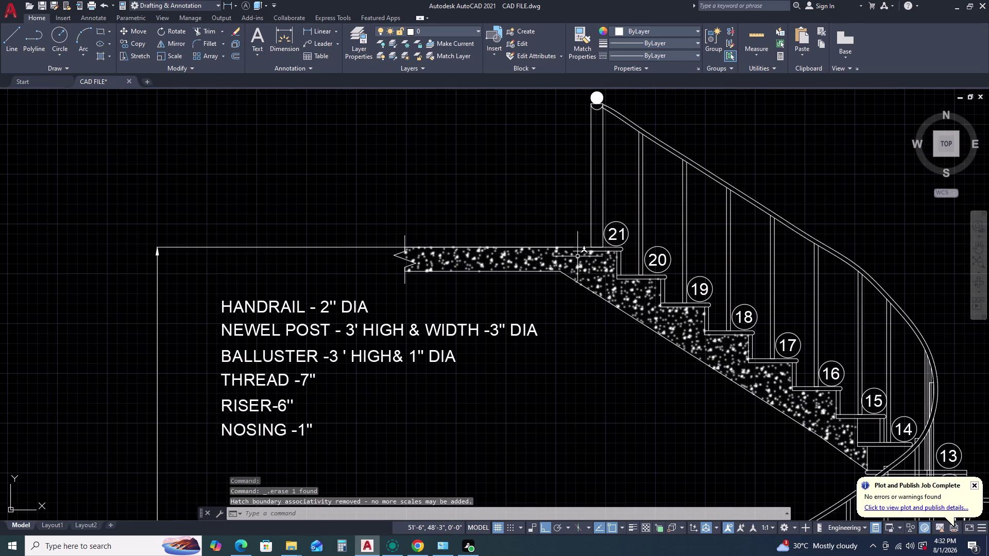
scroll(up, 3)
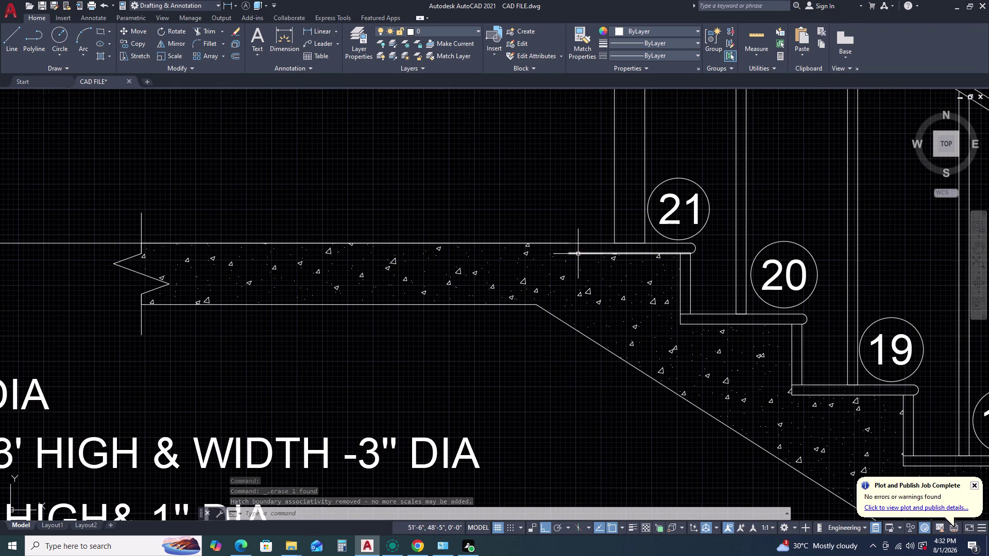
Extend the landing slab's top line left to the break line, 4'-6" long.
click(578, 254)
click(571, 256)
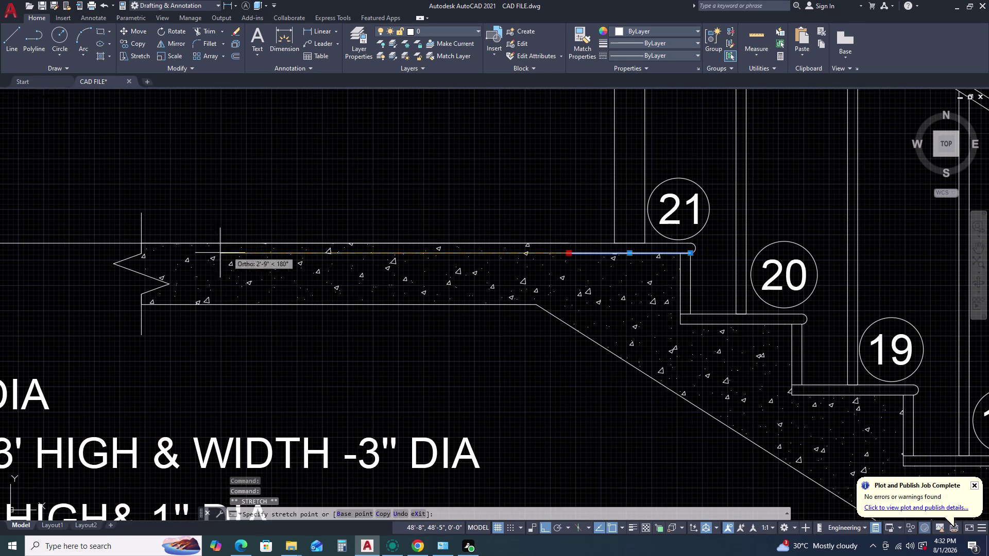
click(142, 255)
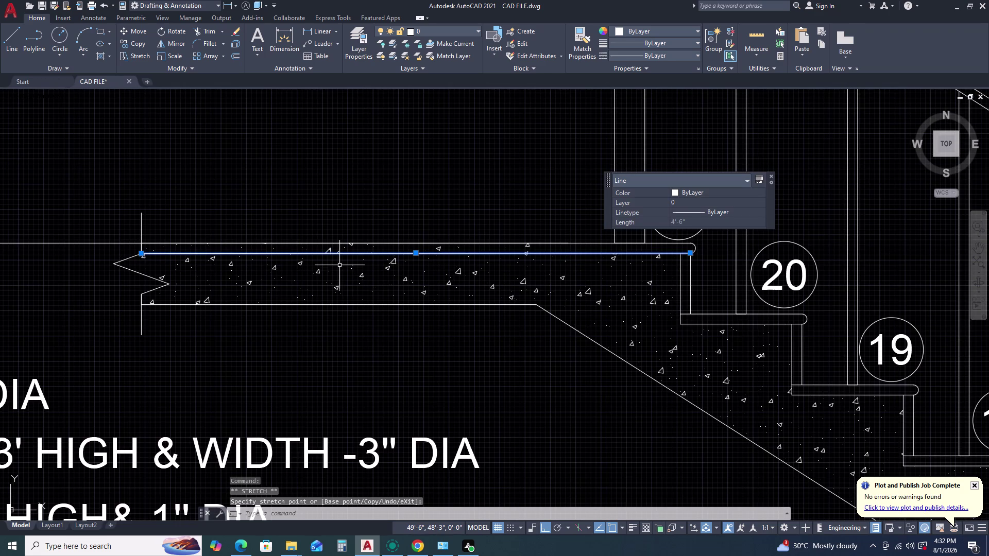
key(Escape)
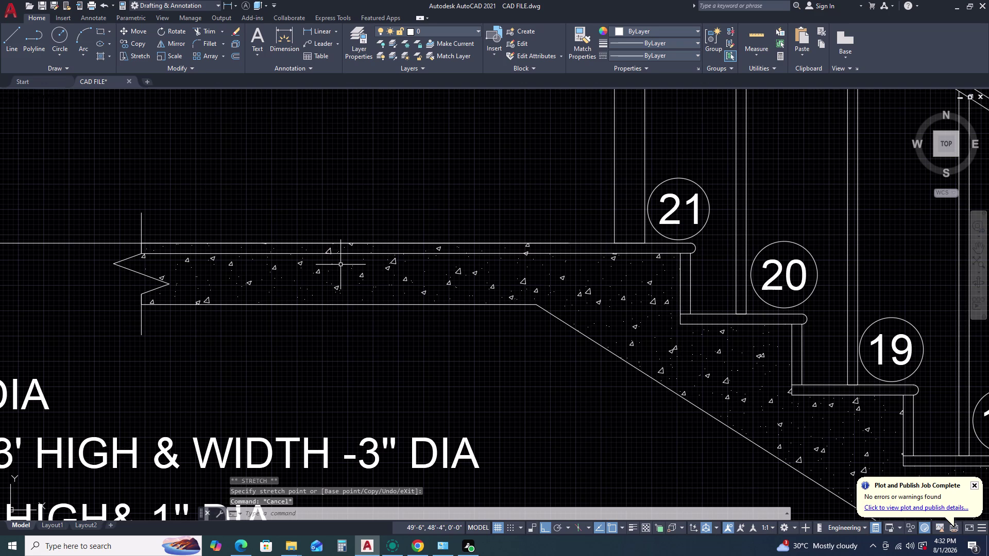
scroll(down, 3)
scroll(down, 3)
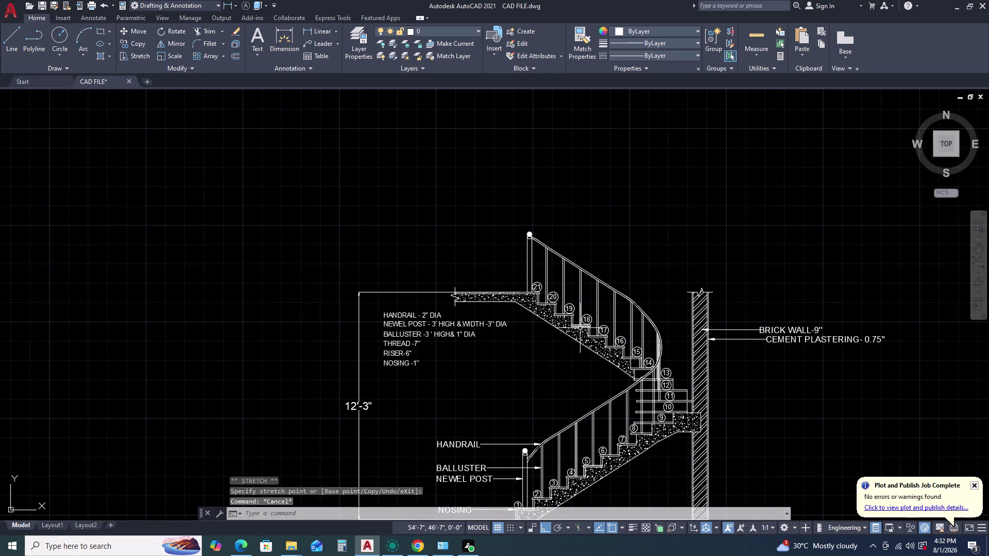
middle_drag(577, 333, 525, 265)
scroll(up, 3)
scroll(down, 3)
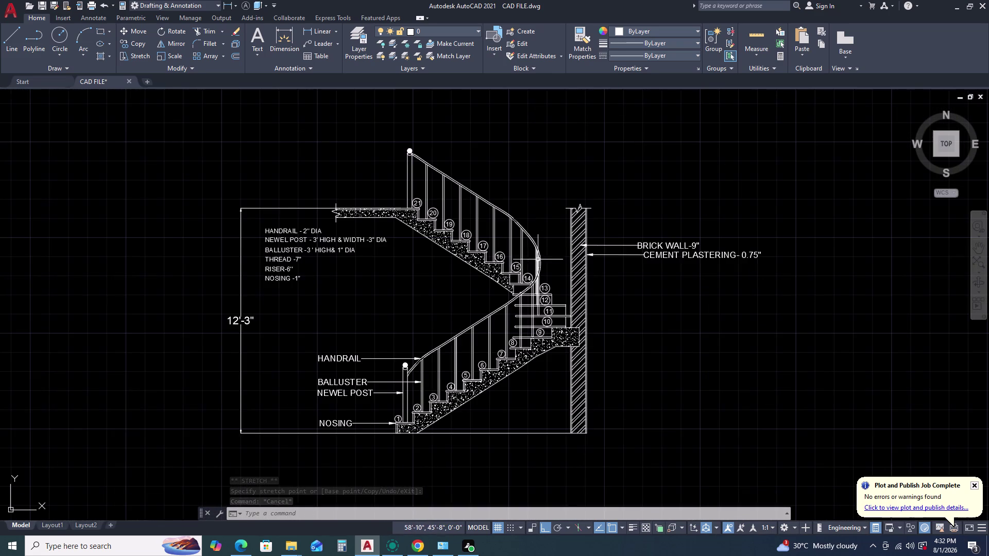
middle_click(551, 201)
middle_drag(550, 226, 546, 257)
scroll(down, 3)
scroll(up, 3)
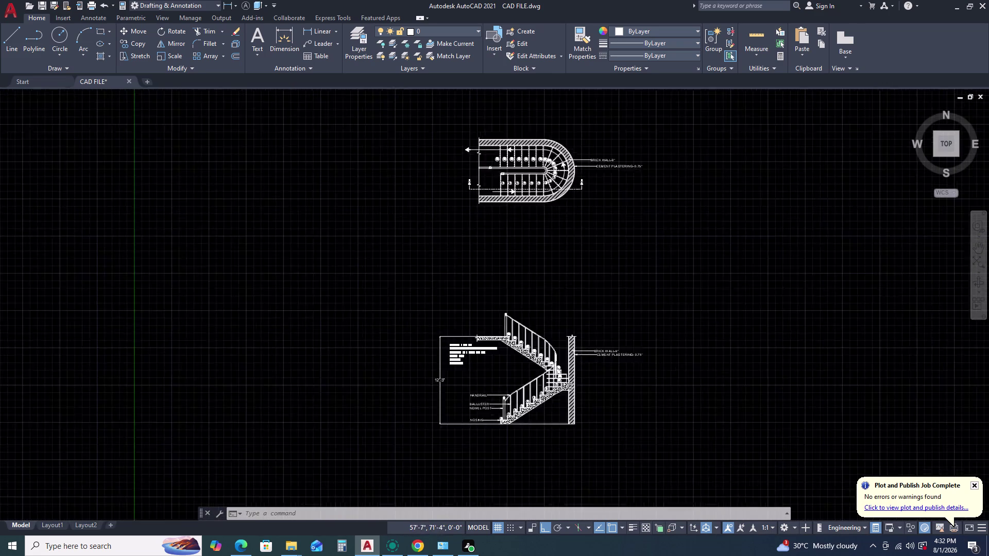
scroll(up, 3)
scroll(down, 3)
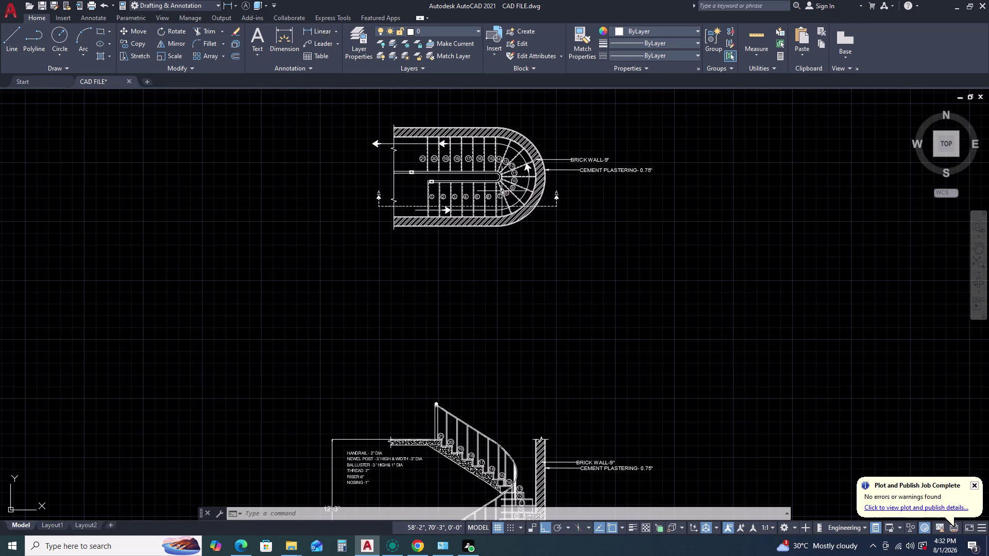
scroll(up, 3)
scroll(down, 3)
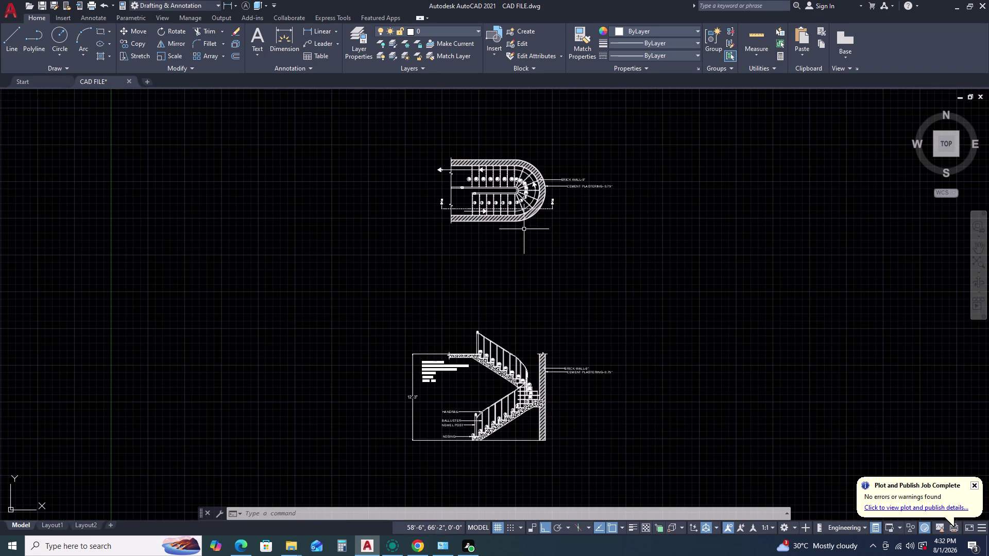
scroll(up, 3)
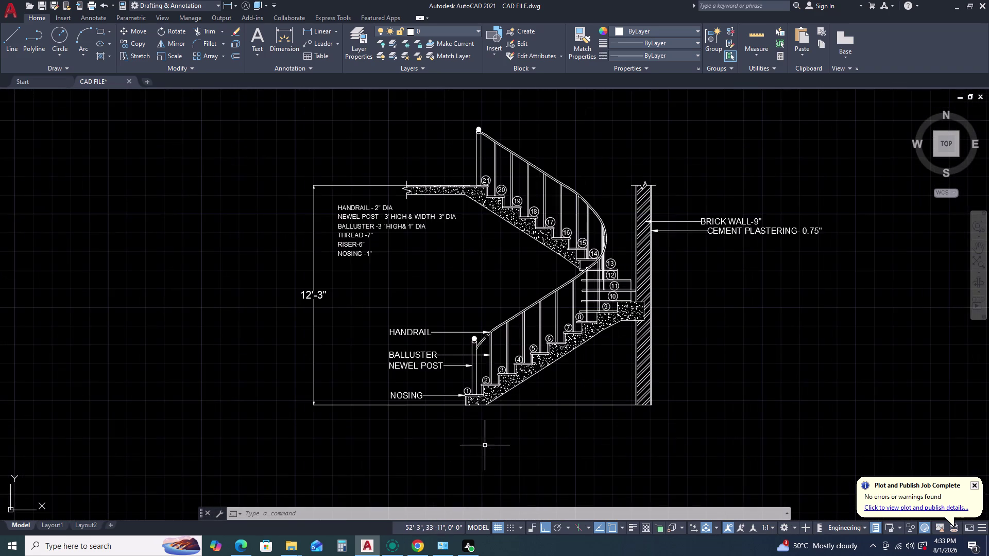
scroll(up, 3)
scroll(down, 3)
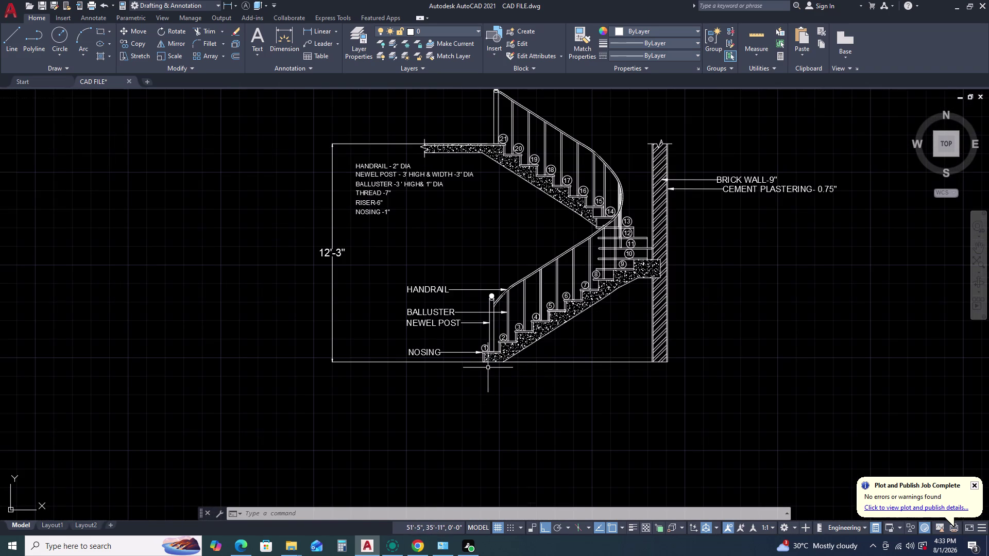
scroll(down, 3)
scroll(up, 3)
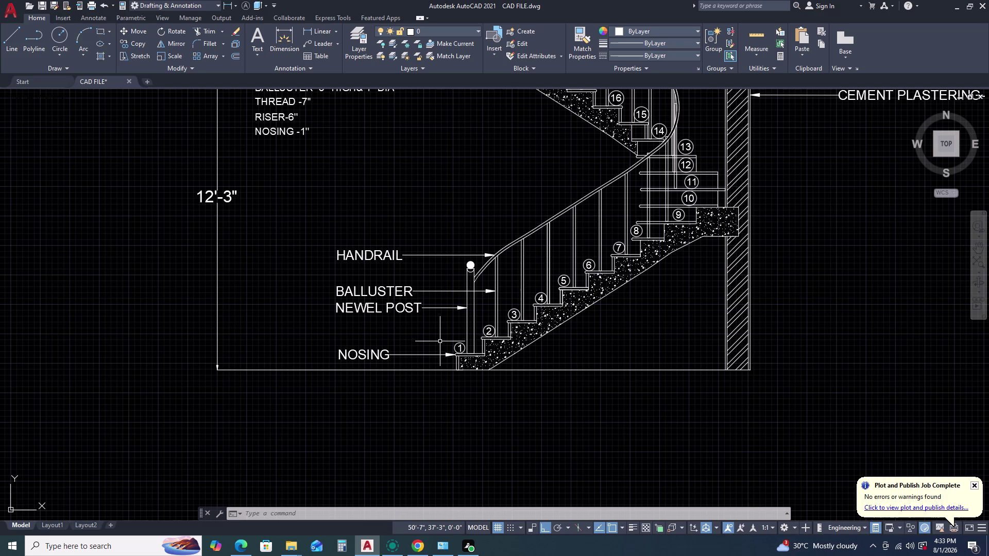
scroll(down, 3)
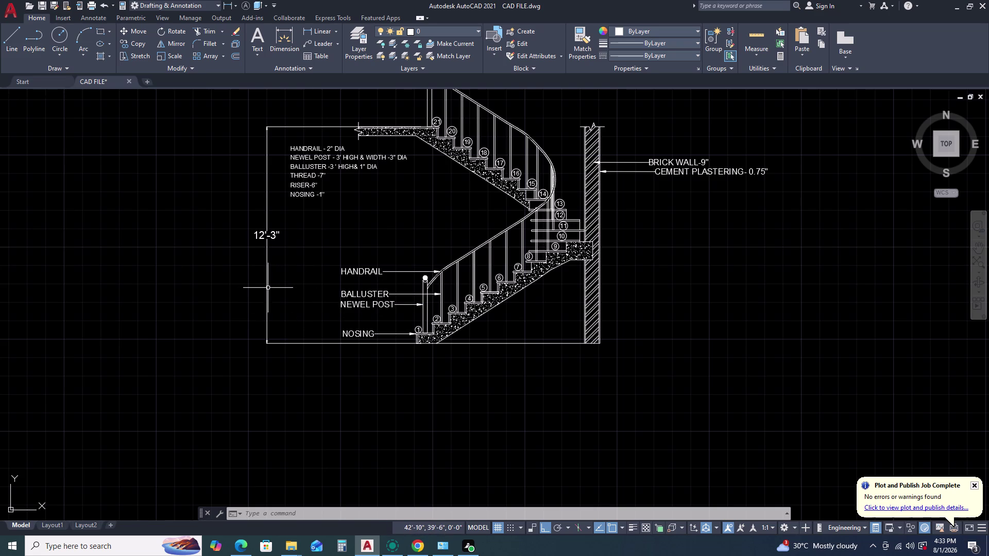
Shift the 12'-3" height dimension line slightly right, toward the stair section.
click(265, 252)
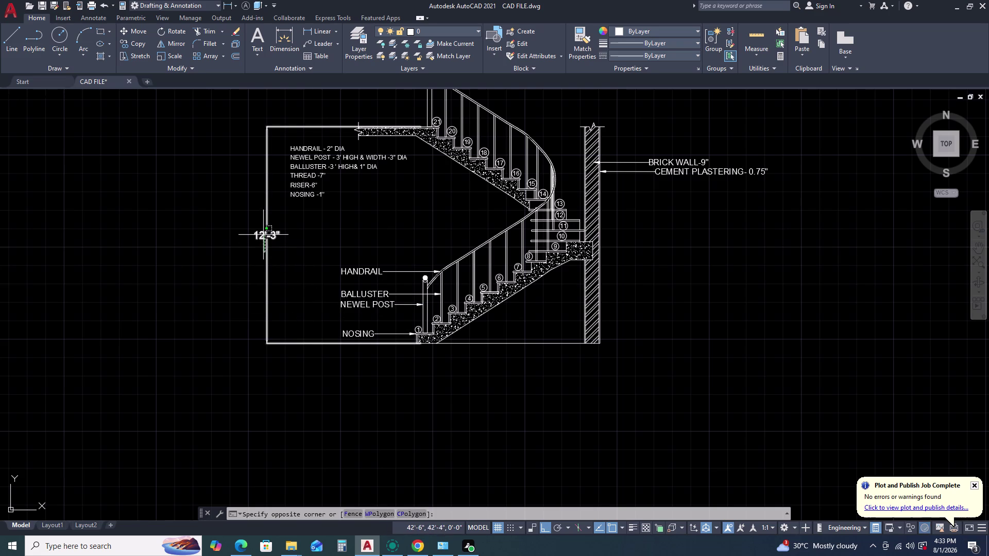
click(264, 238)
click(268, 235)
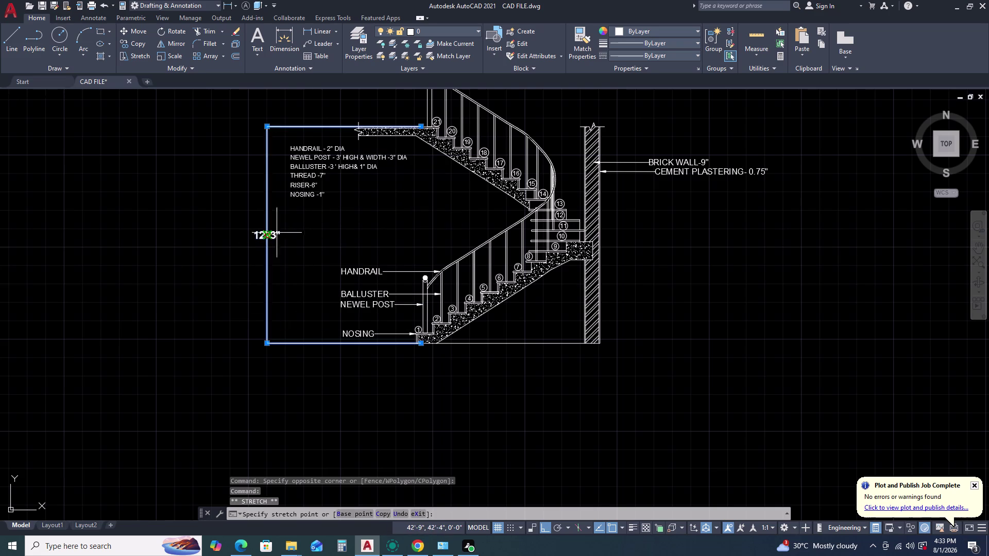
click(282, 234)
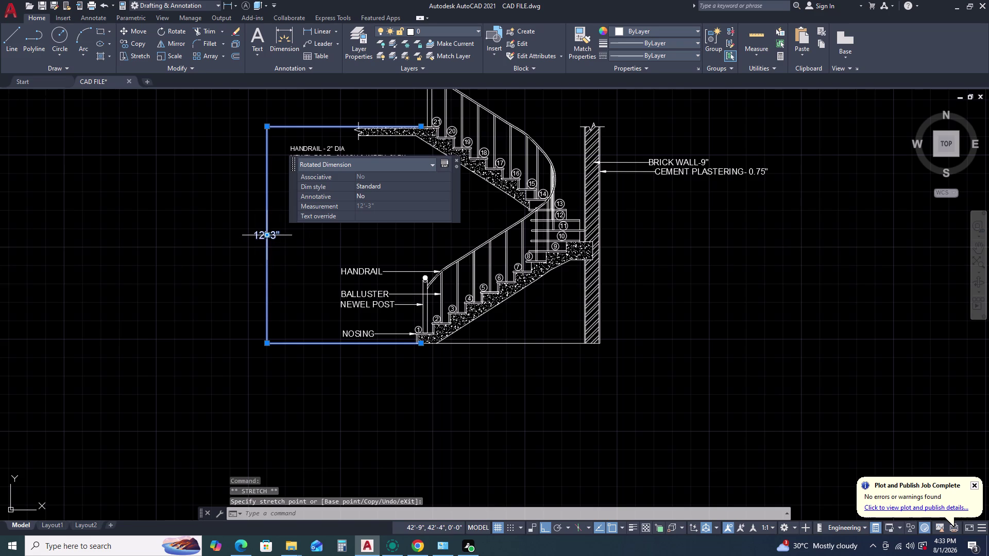
click(267, 236)
click(283, 238)
click(265, 343)
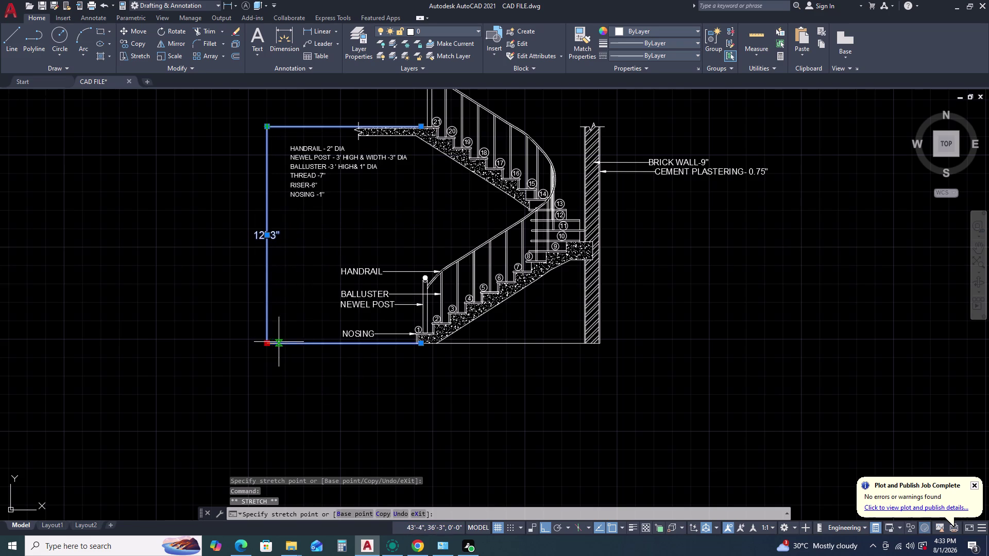
click(276, 348)
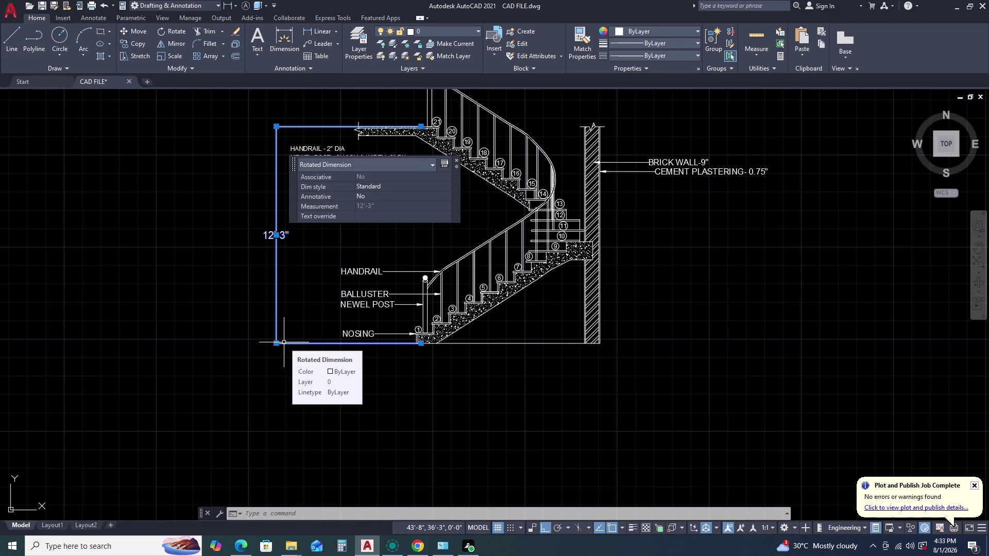
key(Escape)
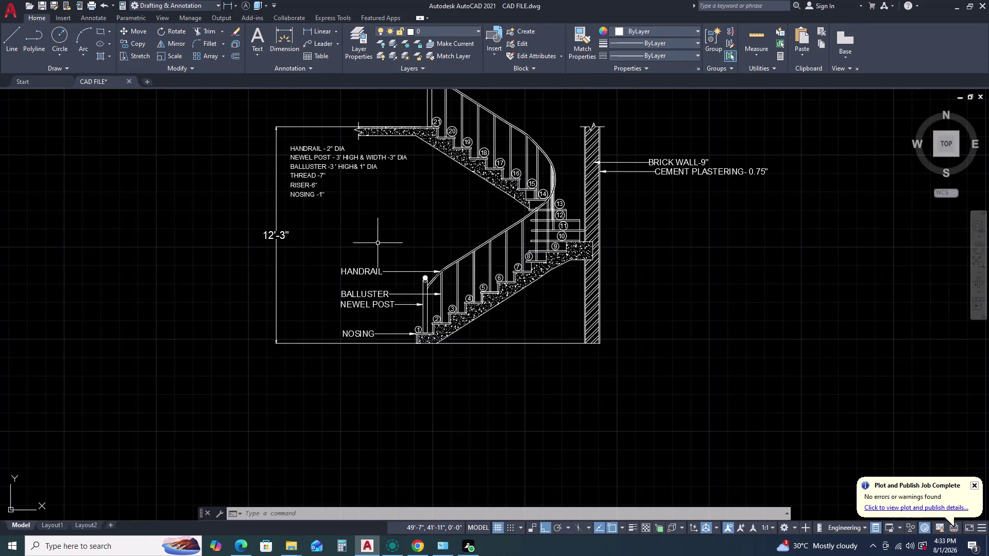
scroll(down, 3)
scroll(down, 3)
middle_drag(362, 161, 375, 199)
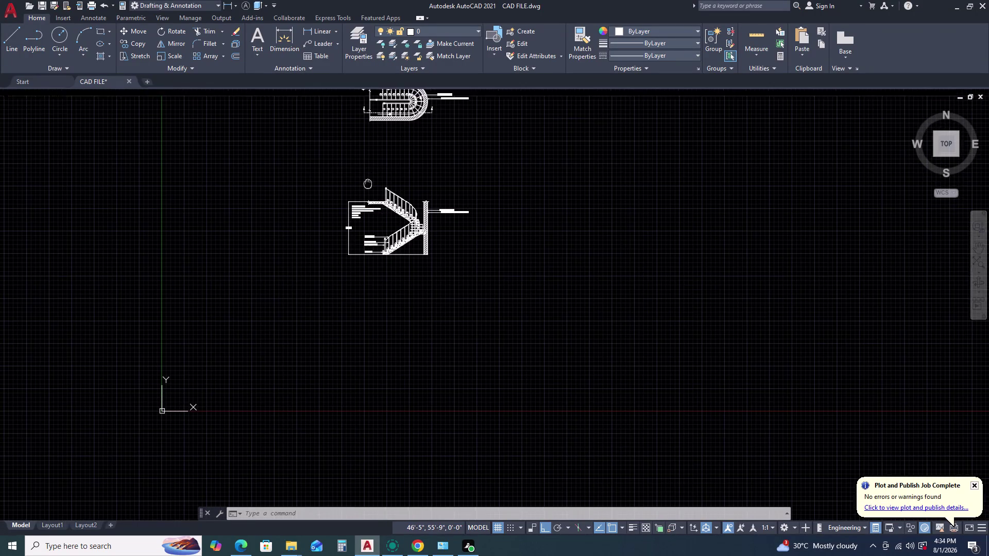
middle_drag(375, 199, 378, 203)
scroll(up, 3)
scroll(up, 3)
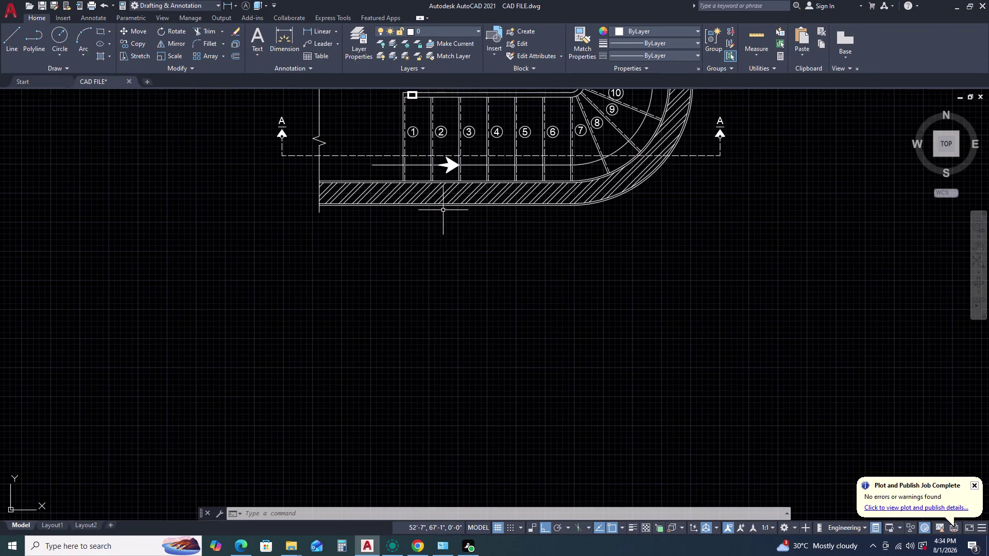
scroll(down, 3)
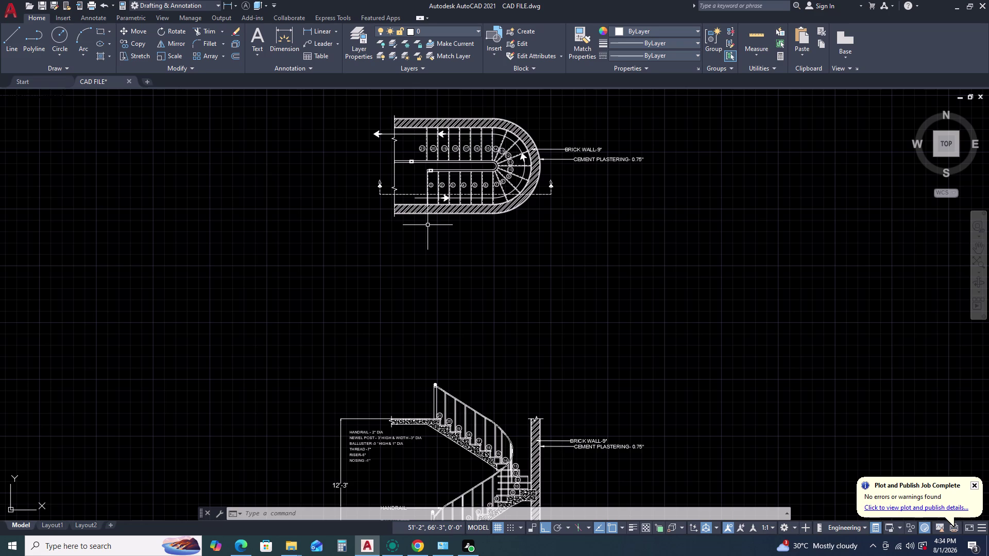
scroll(down, 3)
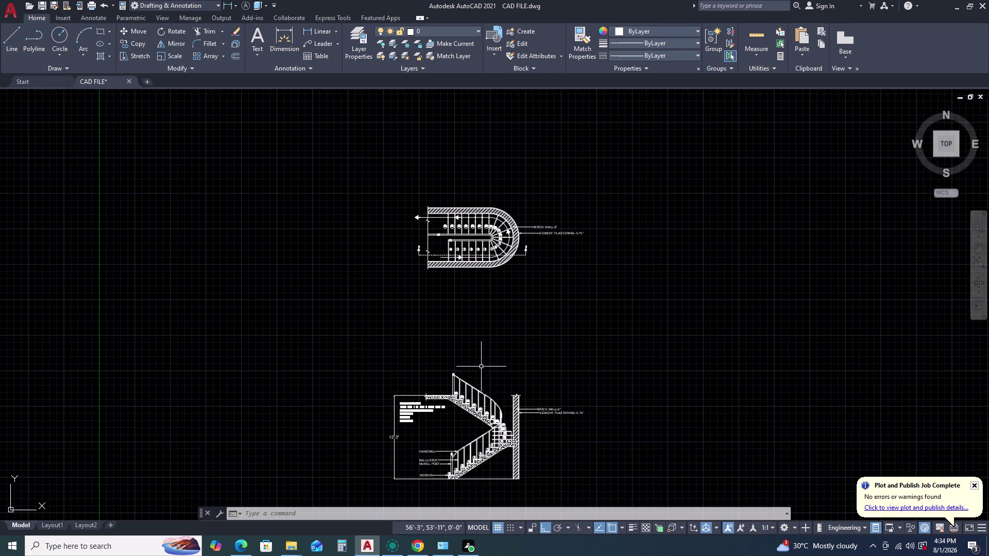
middle_drag(484, 454, 483, 414)
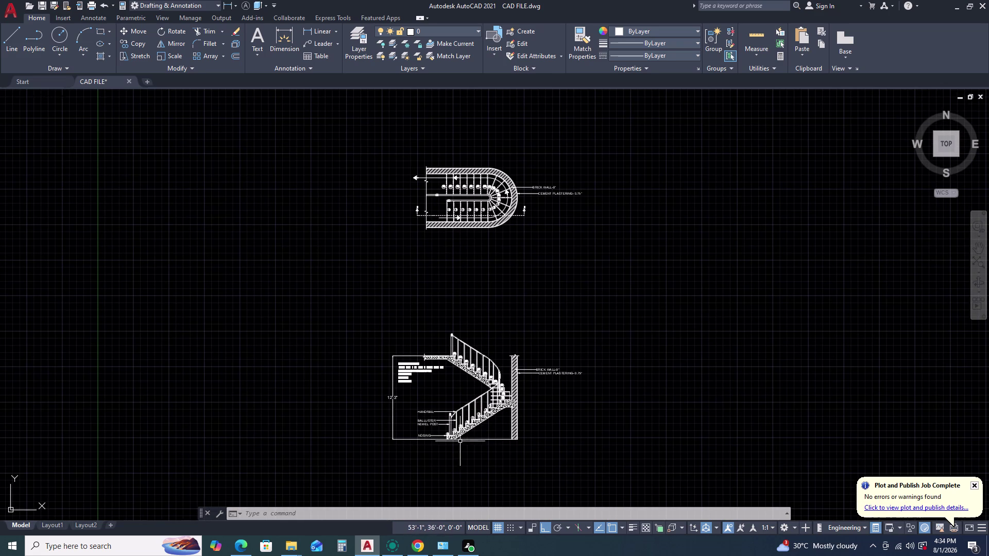
scroll(up, 3)
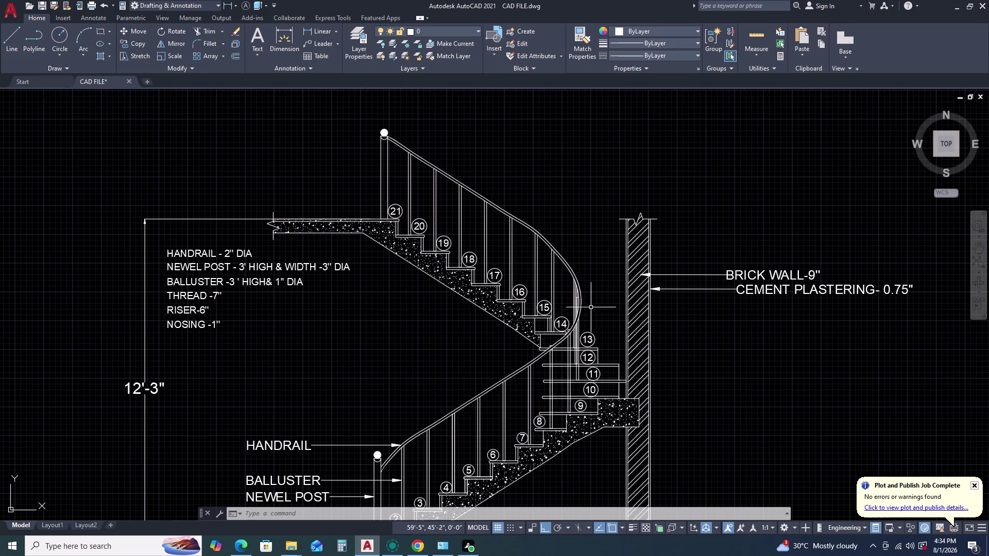
scroll(up, 3)
scroll(up, 3)
scroll(up, 3)
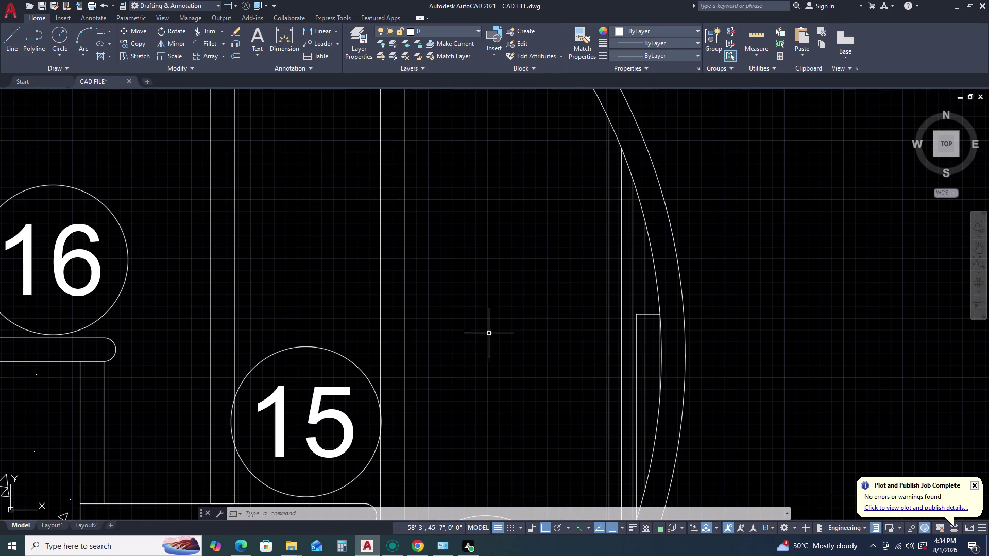
scroll(down, 3)
scroll(down, 3)
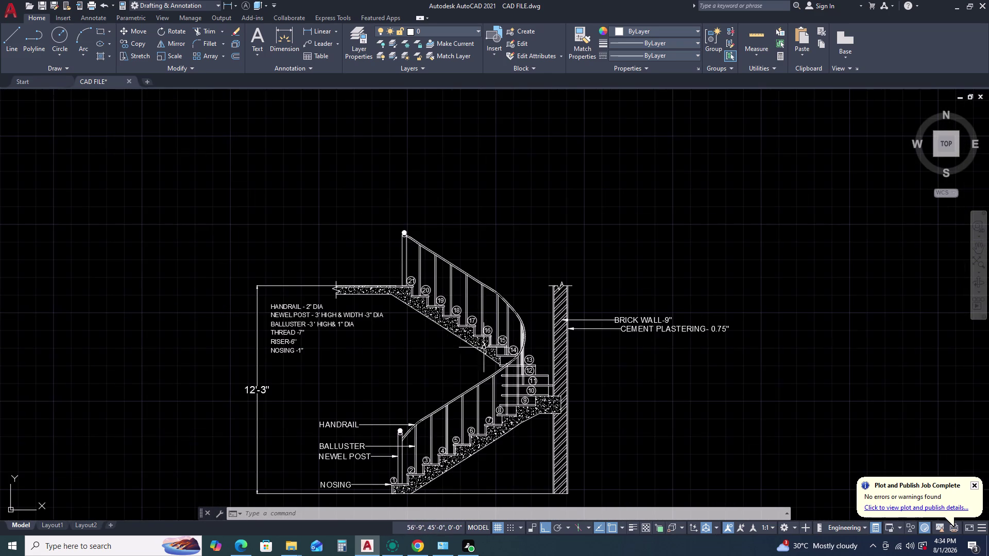
scroll(down, 3)
scroll(up, 3)
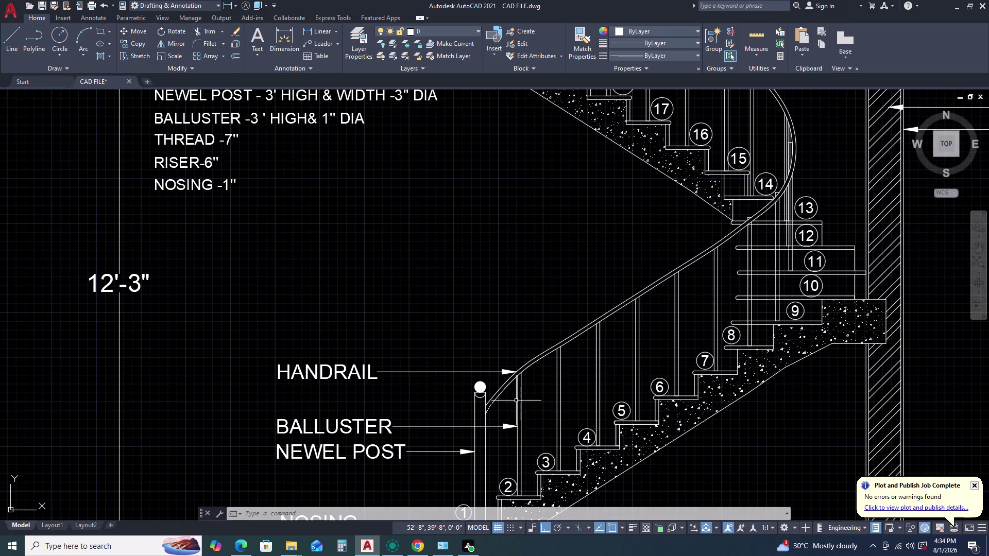
scroll(up, 3)
scroll(down, 3)
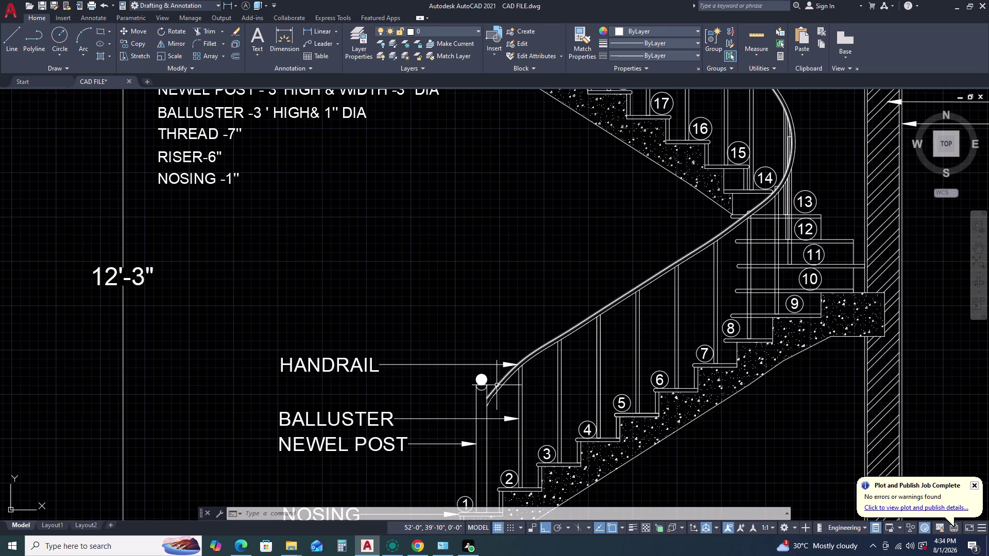
scroll(up, 3)
scroll(up, 3)
scroll(down, 3)
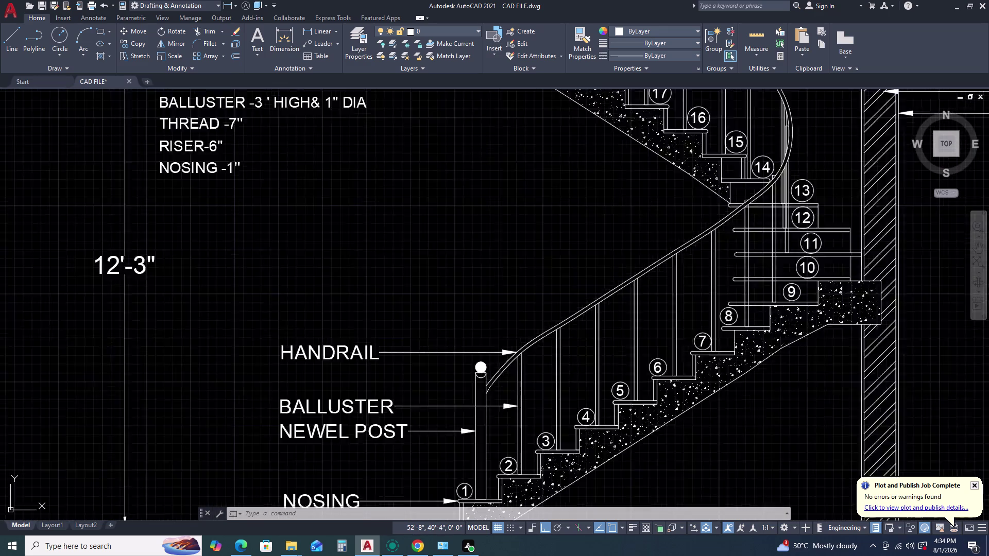
scroll(down, 3)
scroll(up, 3)
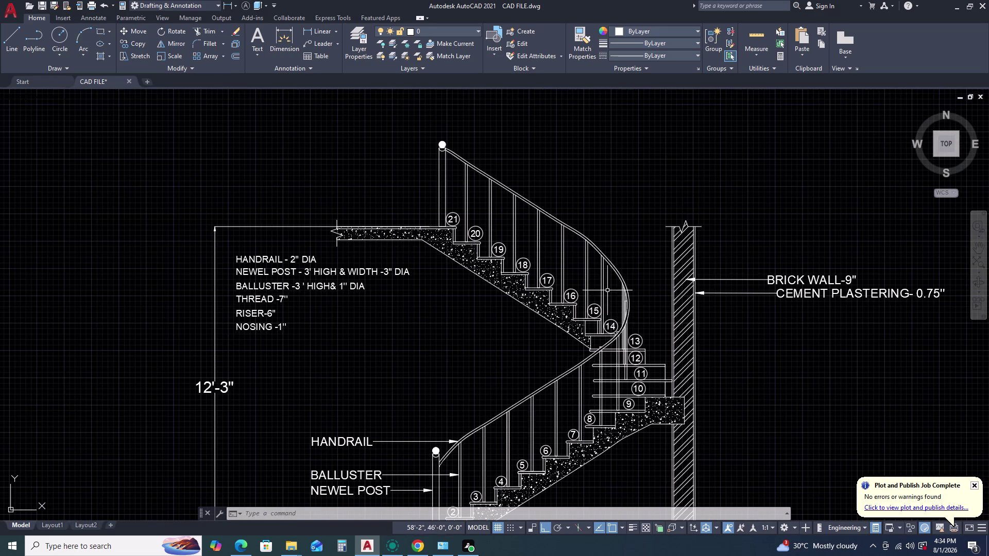
scroll(up, 3)
scroll(down, 3)
scroll(down, 3)
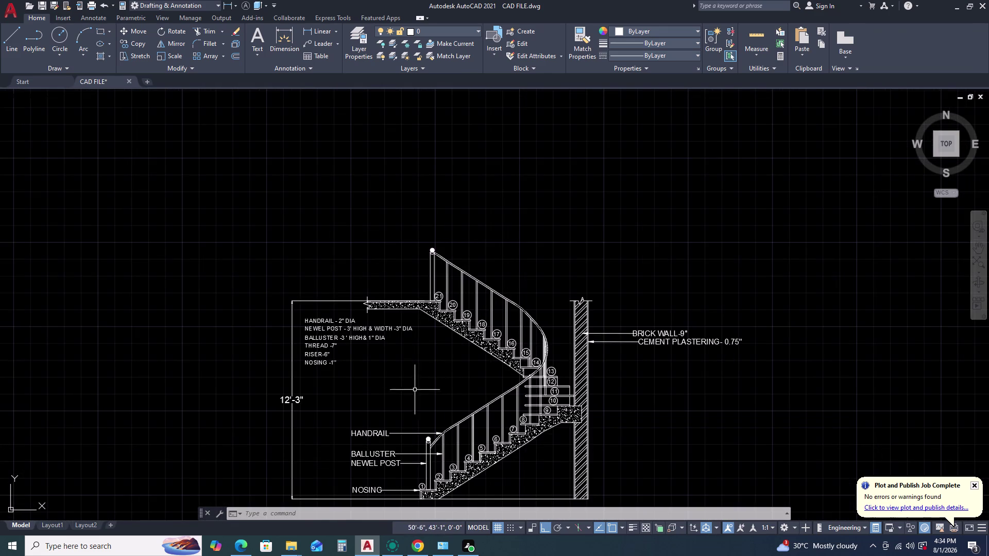
scroll(down, 3)
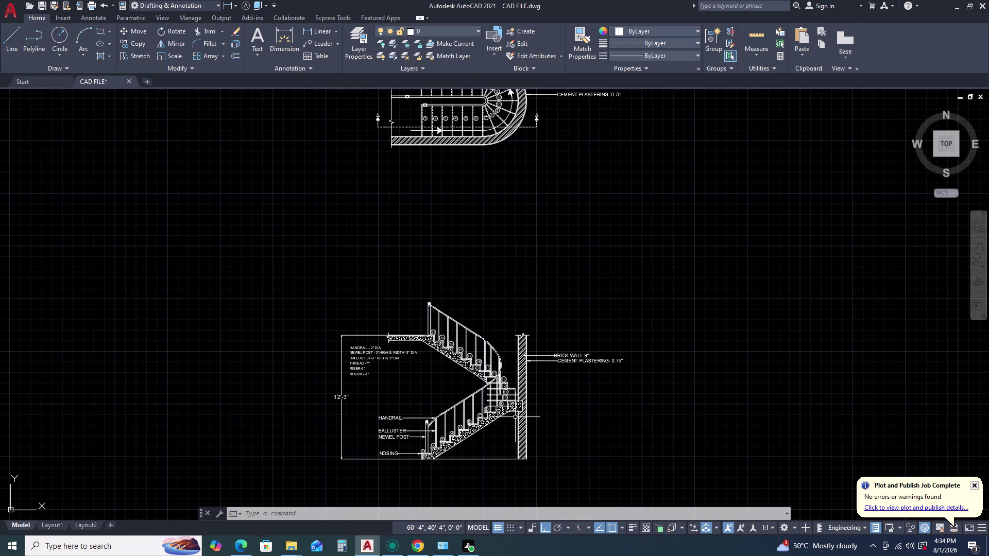
scroll(up, 3)
scroll(up, 3)
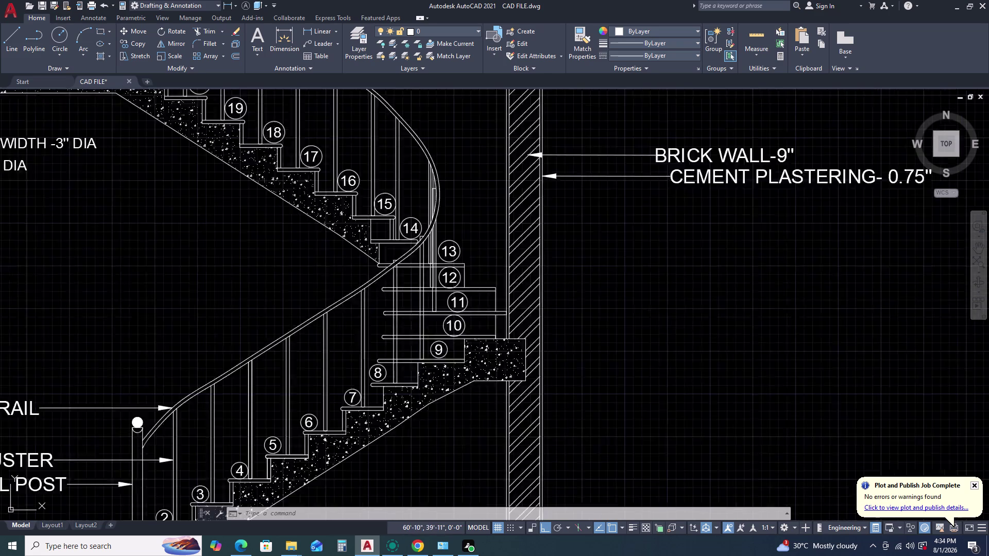
scroll(down, 3)
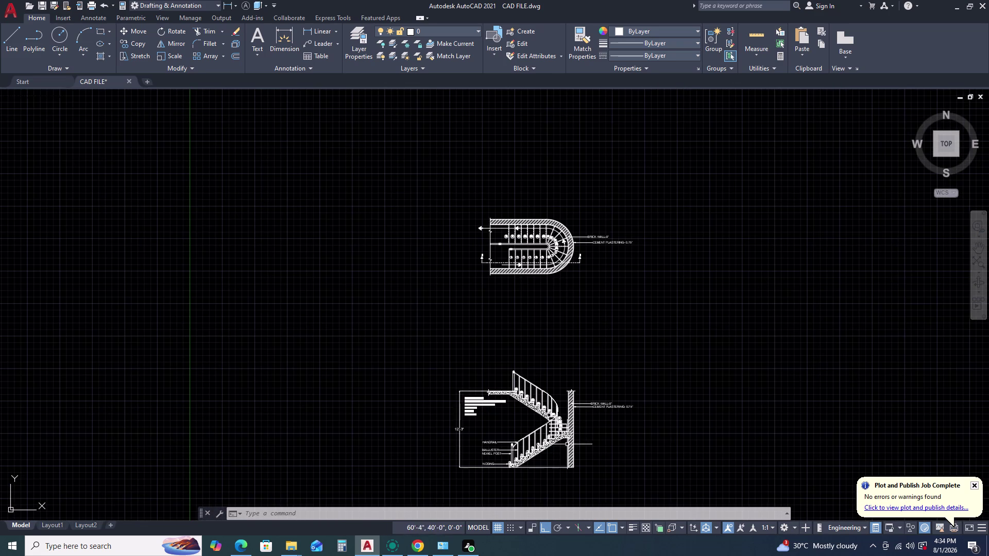
middle_drag(585, 431, 581, 407)
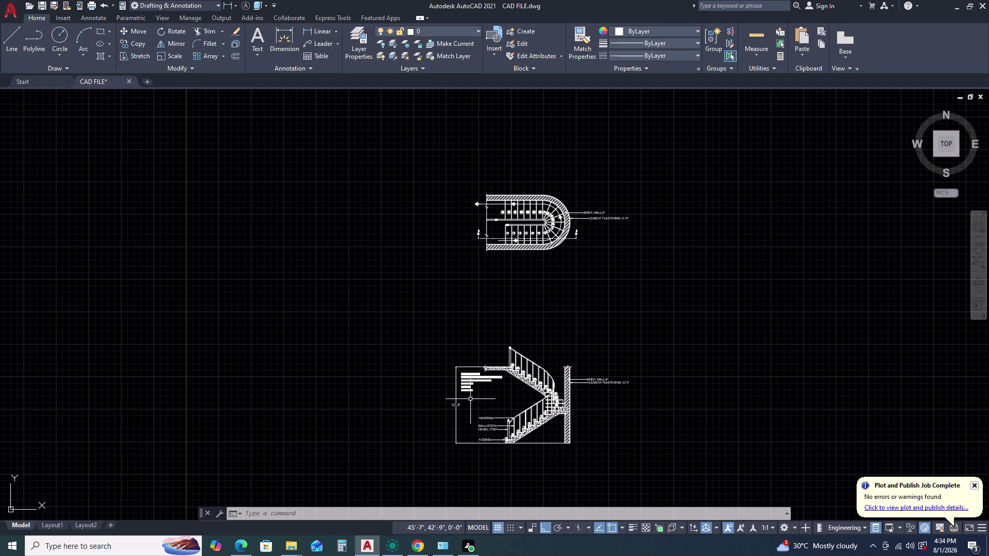
scroll(up, 3)
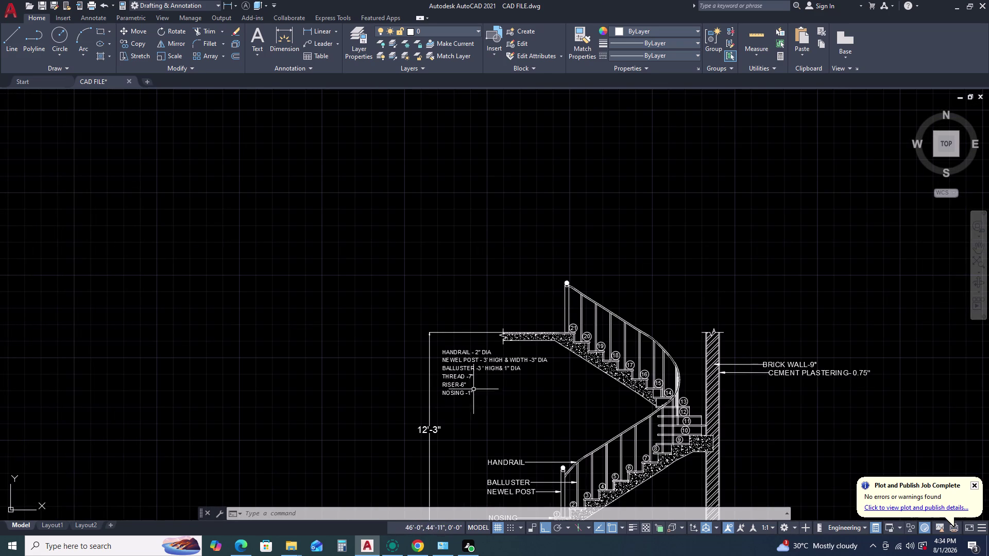
scroll(down, 3)
scroll(up, 3)
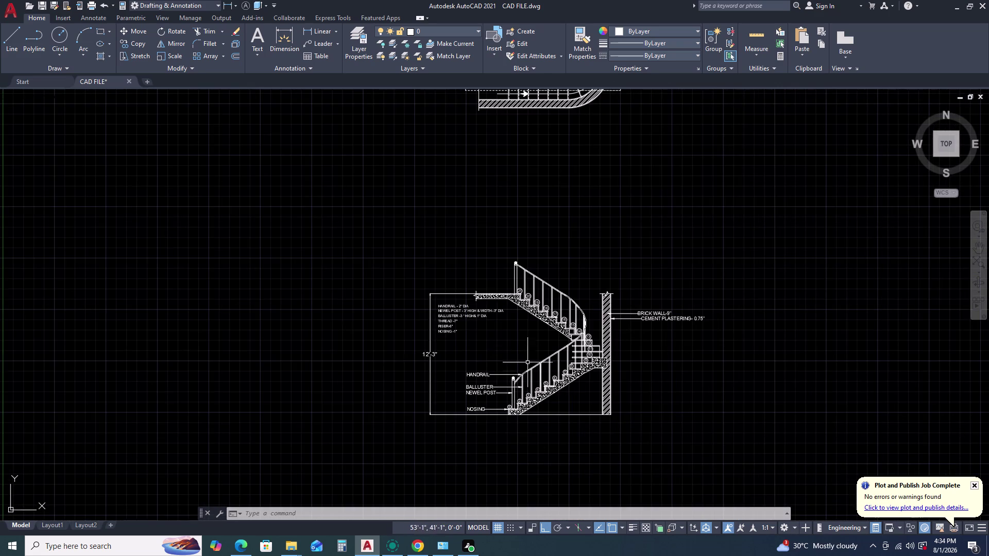
scroll(up, 3)
scroll(down, 3)
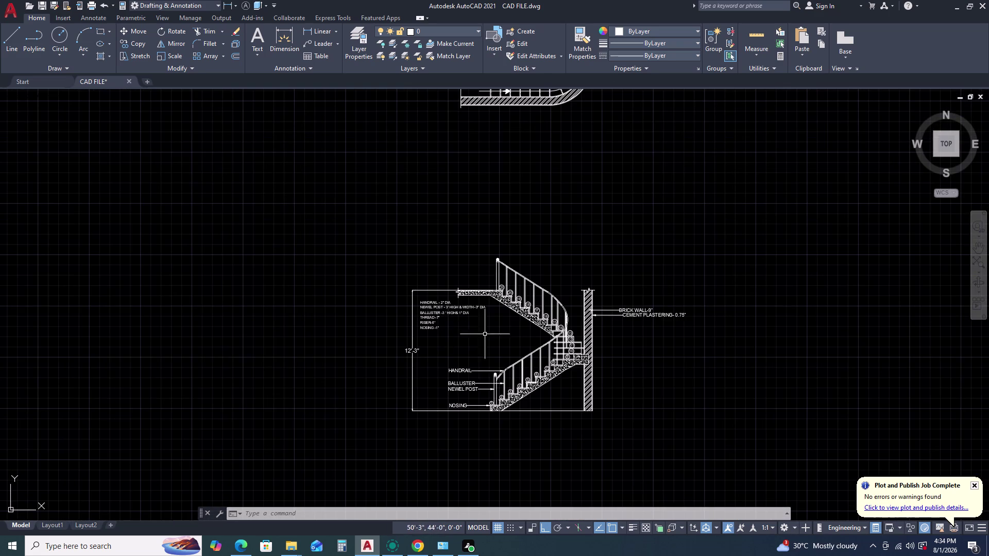
middle_drag(488, 250, 485, 280)
middle_click(485, 283)
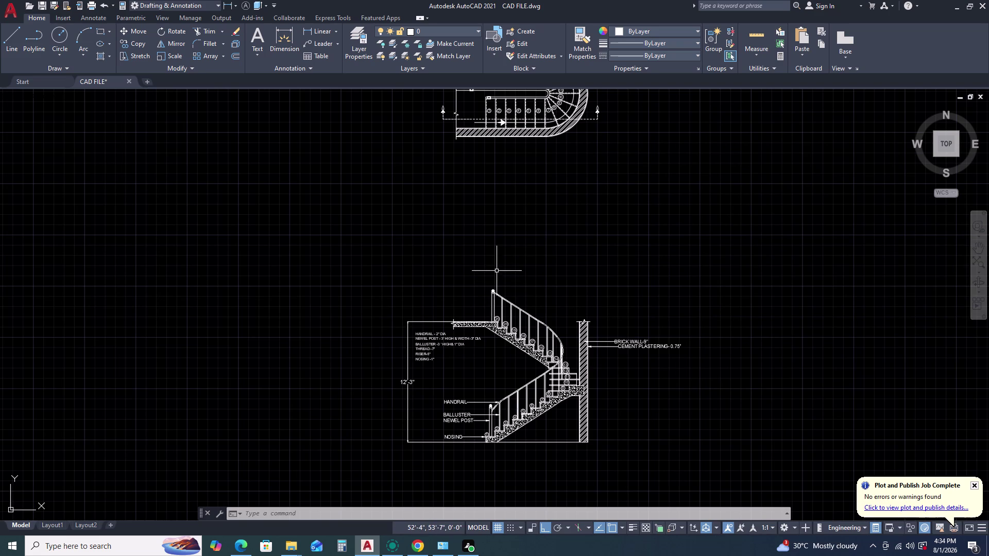
middle_drag(494, 157, 499, 216)
middle_click(498, 216)
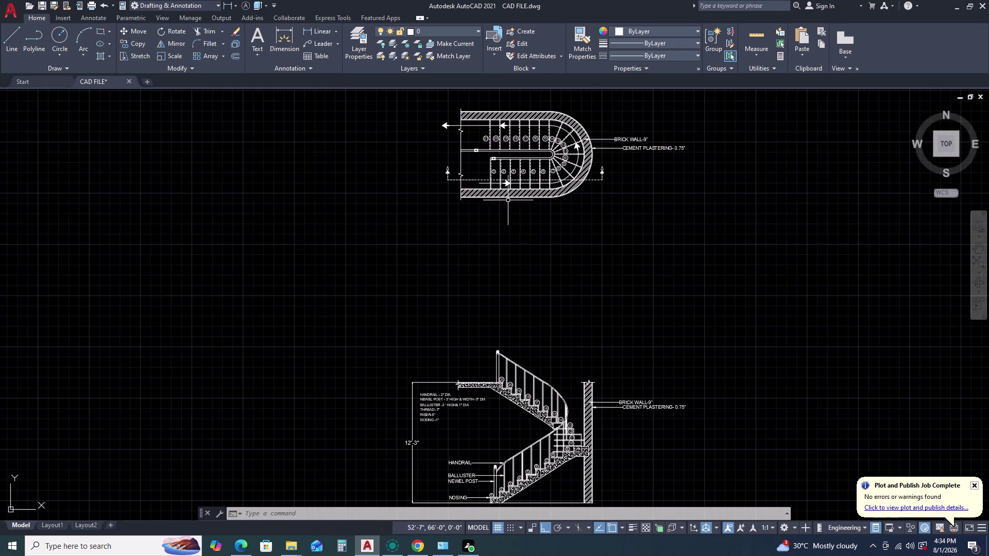
scroll(up, 3)
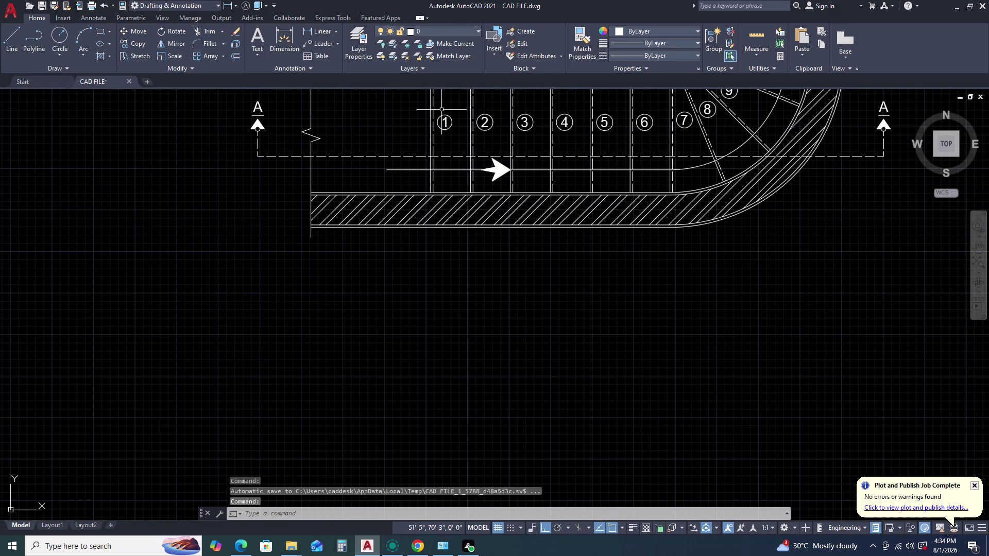
Copy the step number 1 text straight down into the empty space below the plan.
scroll(up, 3)
click(444, 125)
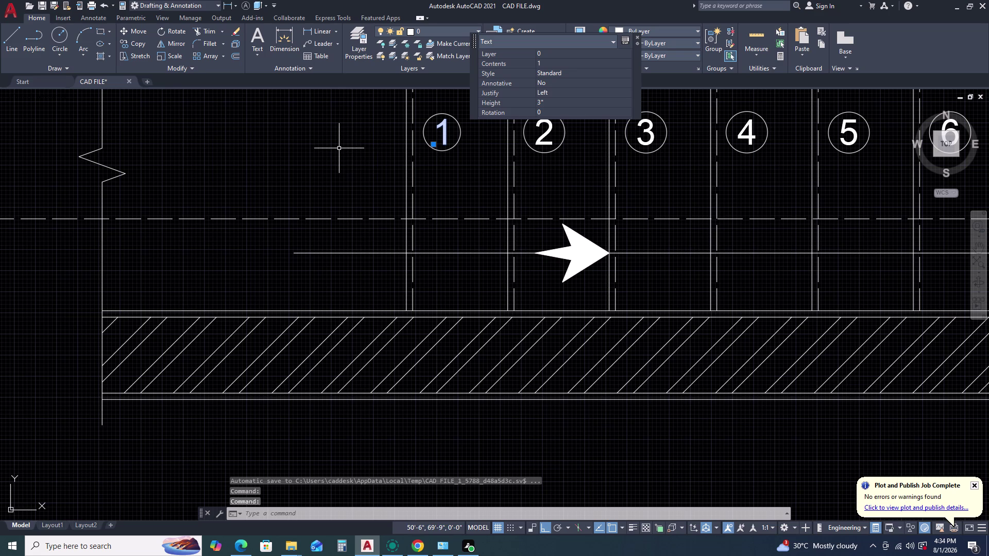
text(CO)
key(space)
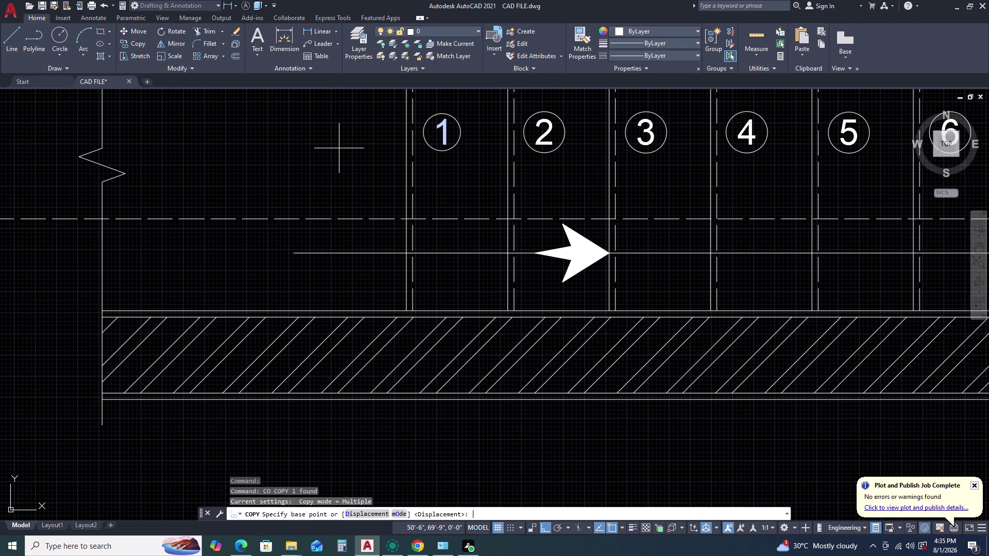
click(436, 144)
scroll(down, 3)
middle_drag(508, 472, 503, 470)
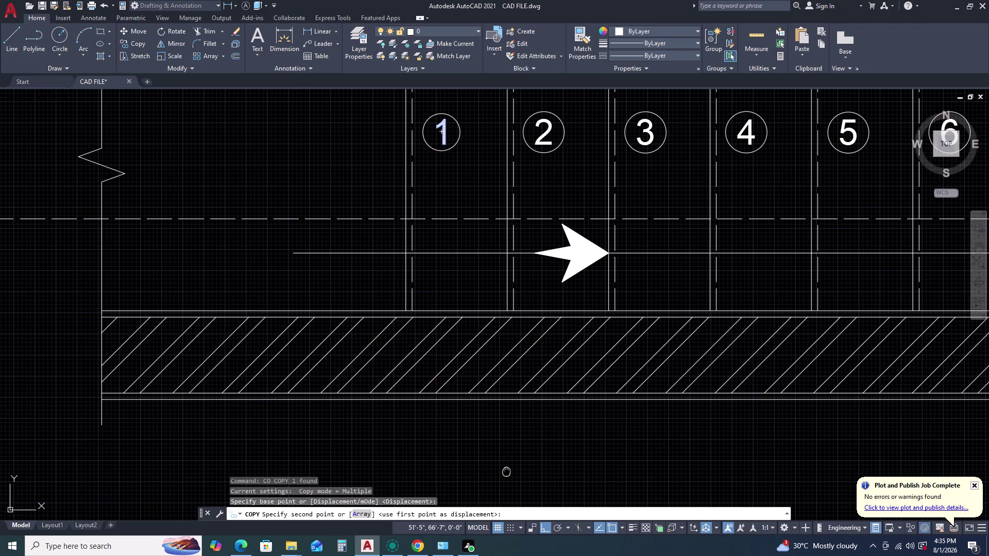
middle_drag(504, 471, 474, 400)
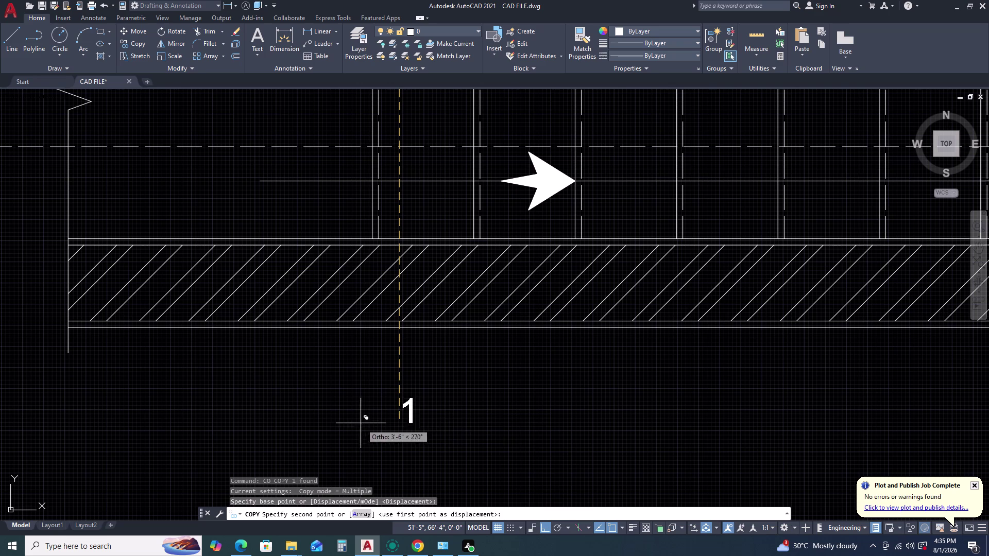
click(401, 401)
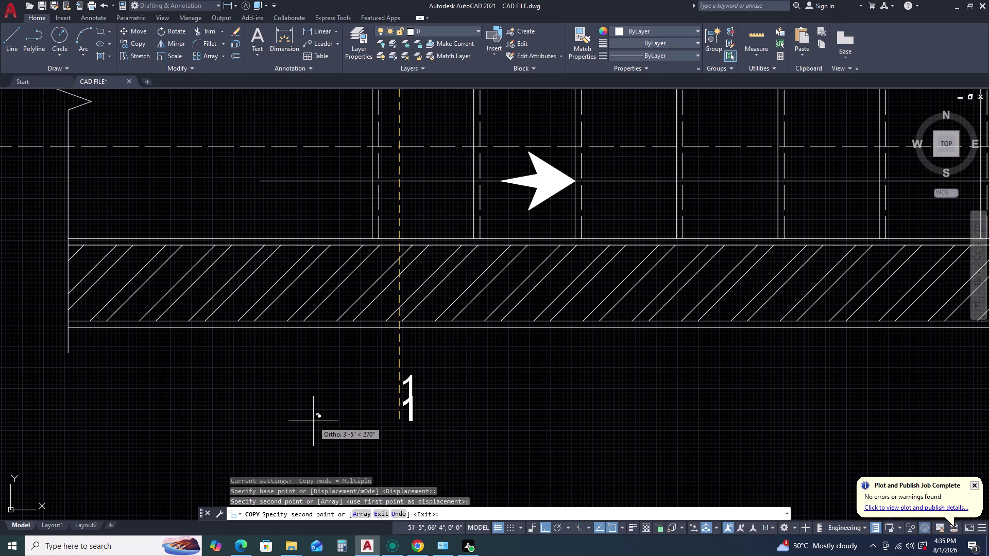
key(Escape)
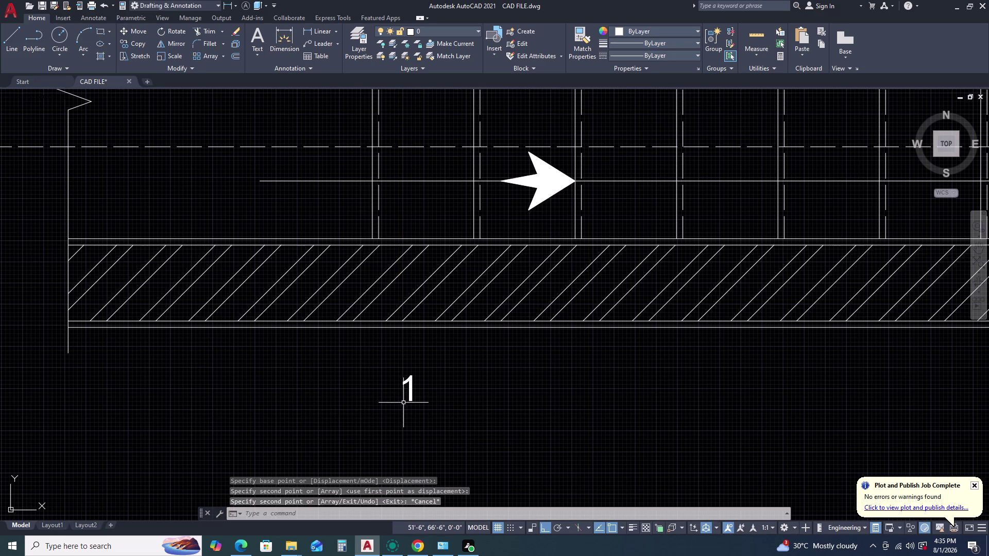
click(411, 396)
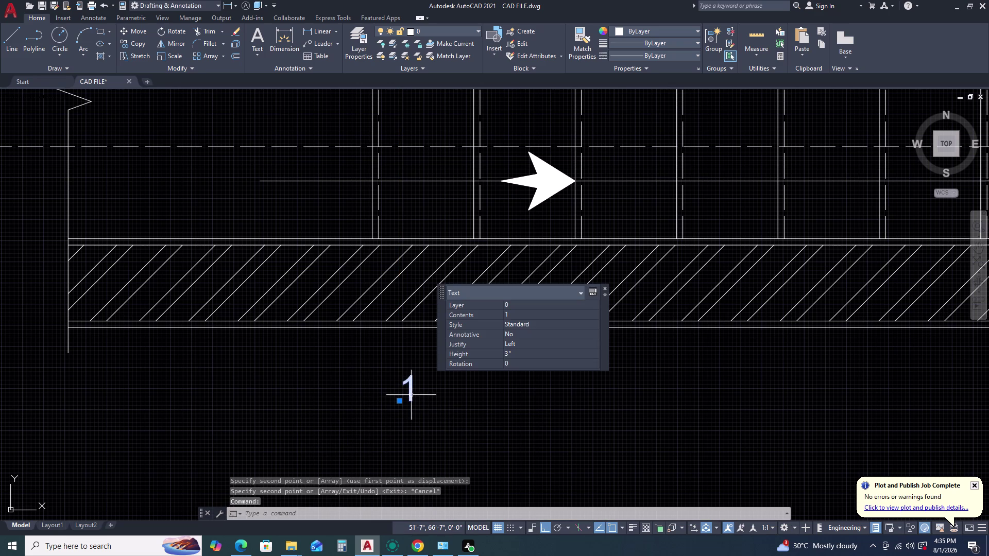
double_click(409, 395)
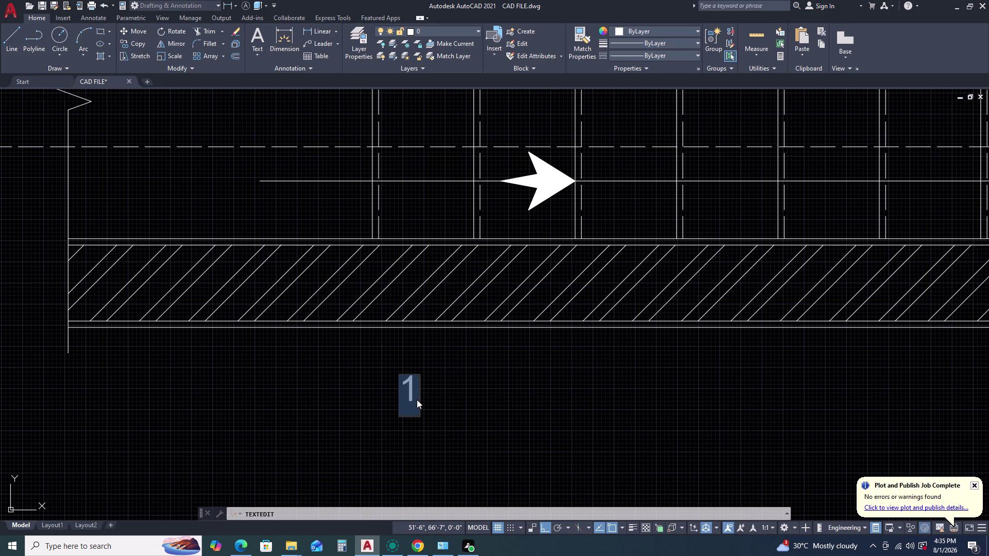
Change the copied text to read PLAN and zoom out to check it.
text(PL)
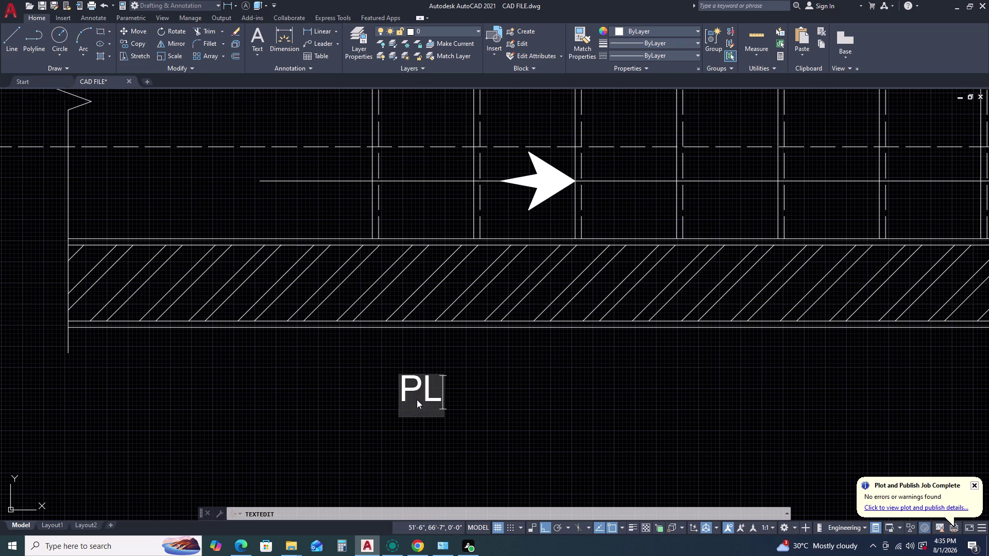
text(AN)
key(space)
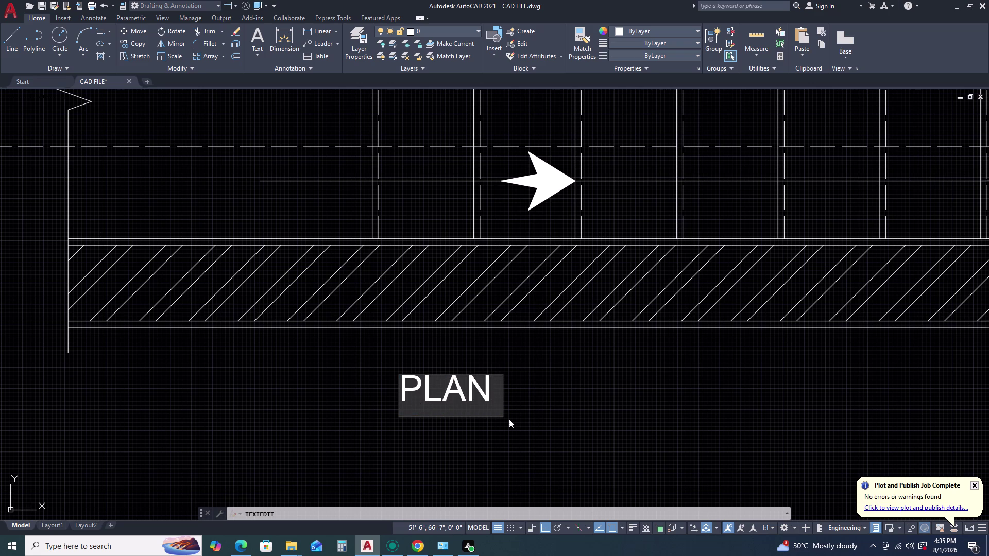
drag(376, 419, 382, 419)
click(478, 400)
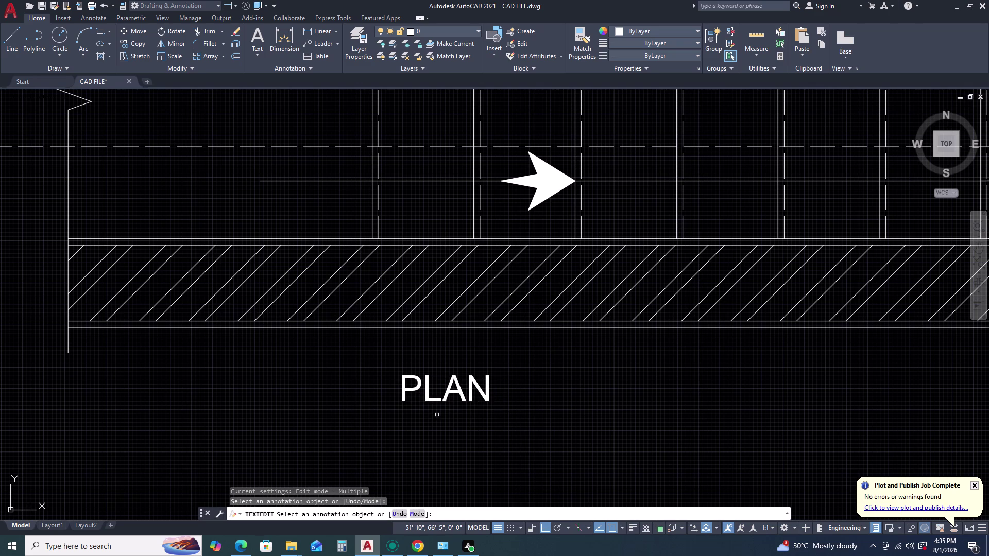
scroll(down, 3)
scroll(down, 3)
middle_drag(450, 414, 446, 385)
middle_click(445, 382)
scroll(down, 3)
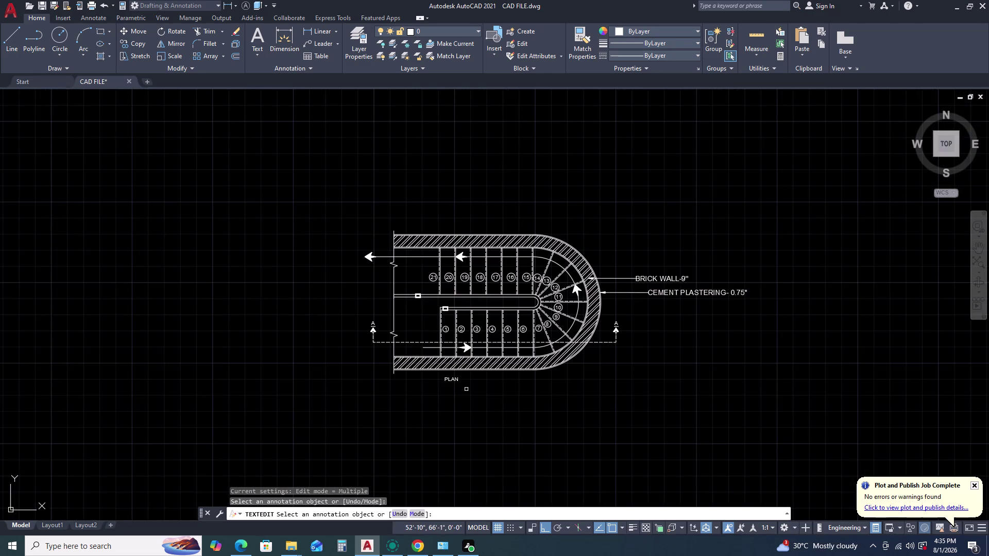
scroll(up, 3)
scroll(up, 3)
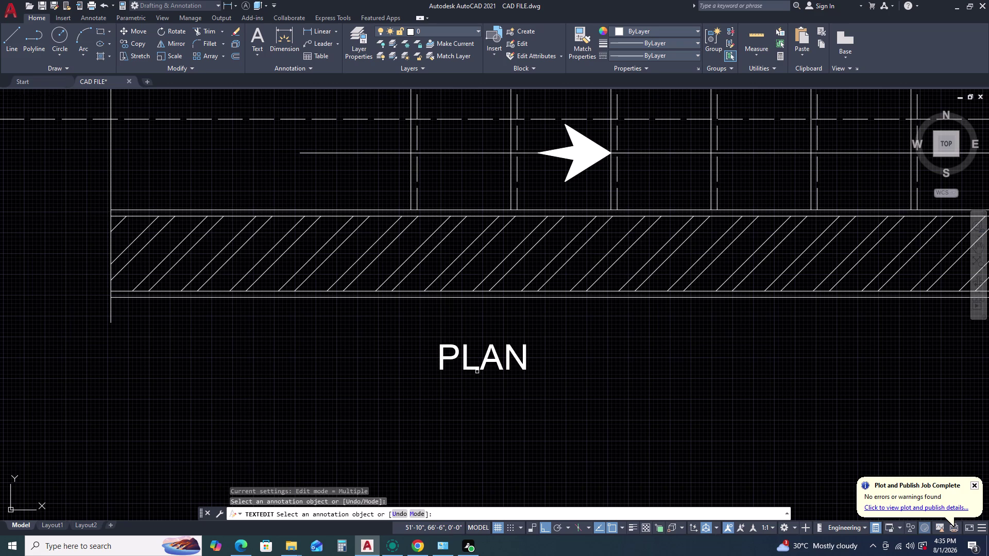
scroll(down, 3)
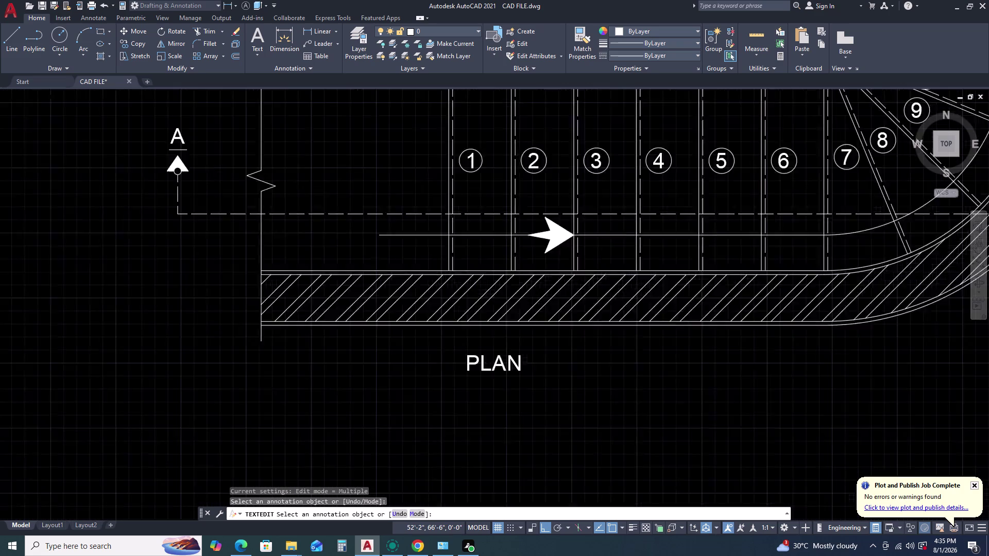
Select the PLAN title and pick its height in Quick Properties.
key(Escape)
scroll(down, 3)
scroll(up, 3)
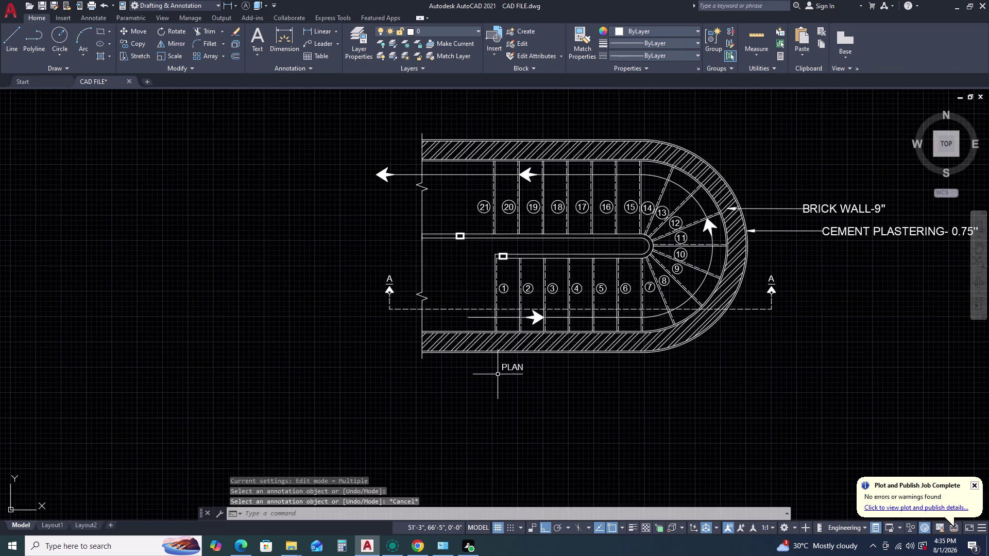
click(543, 362)
click(509, 377)
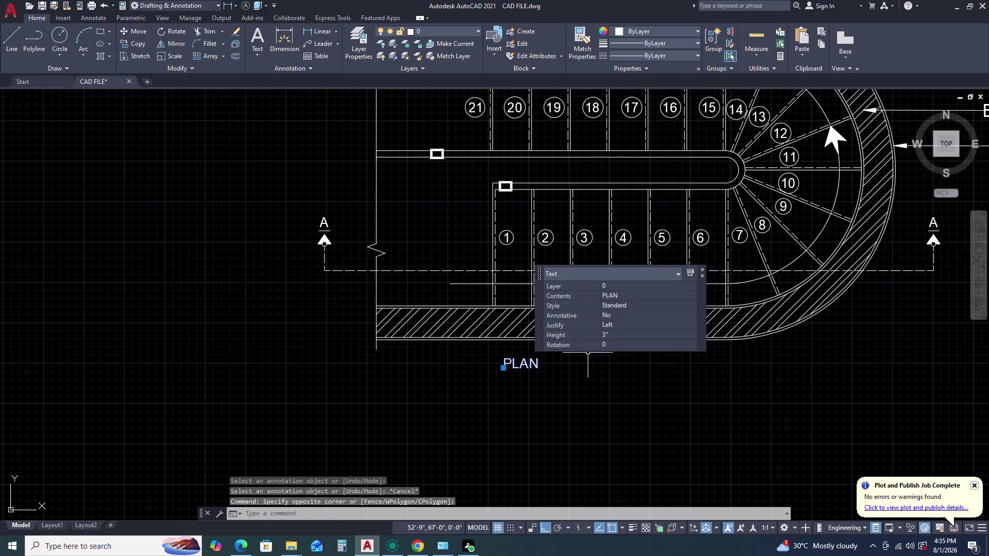
click(612, 335)
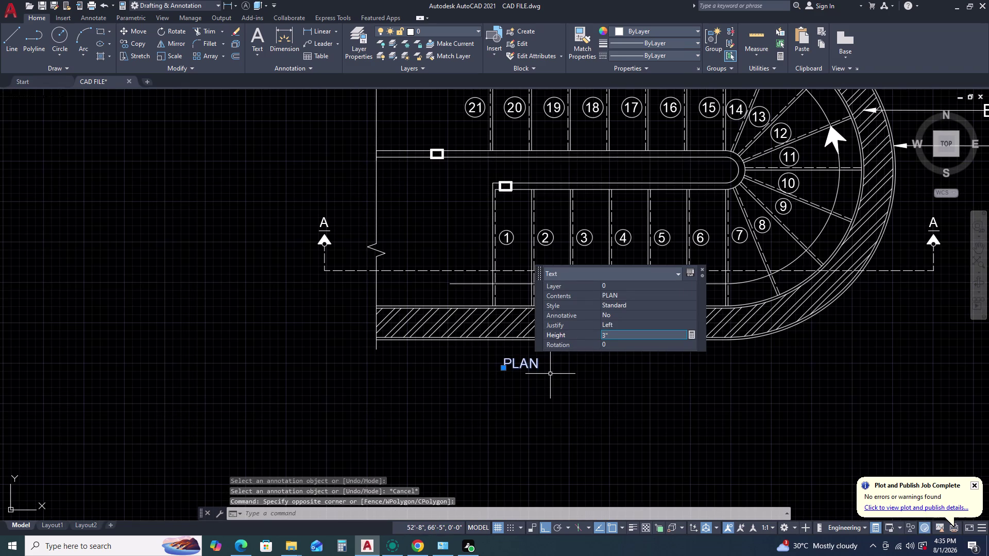
Set the PLAN title's text height to 6 in Quick Properties.
text(6)
key(space)
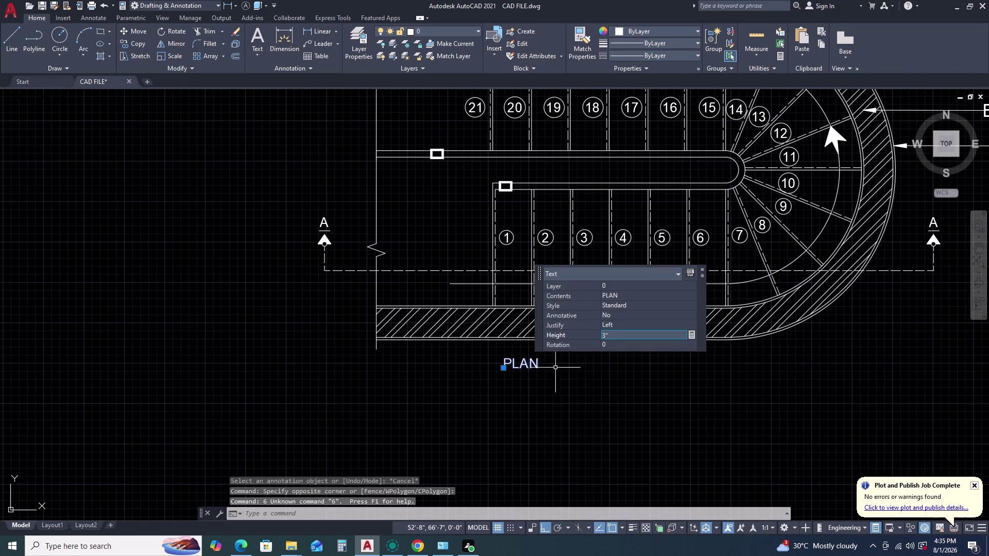
click(607, 338)
click(607, 338)
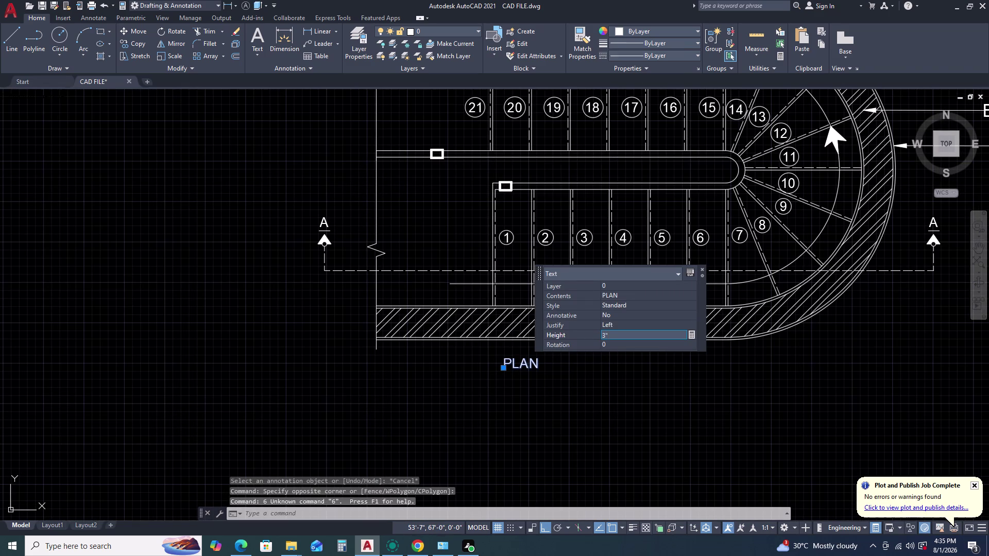
double_click(607, 338)
key(6)
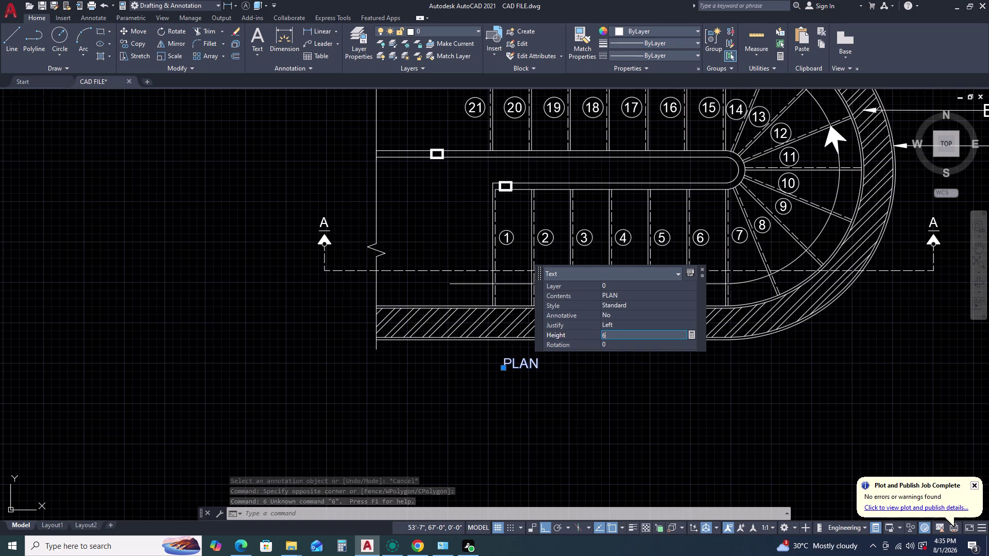
key(space)
click(607, 338)
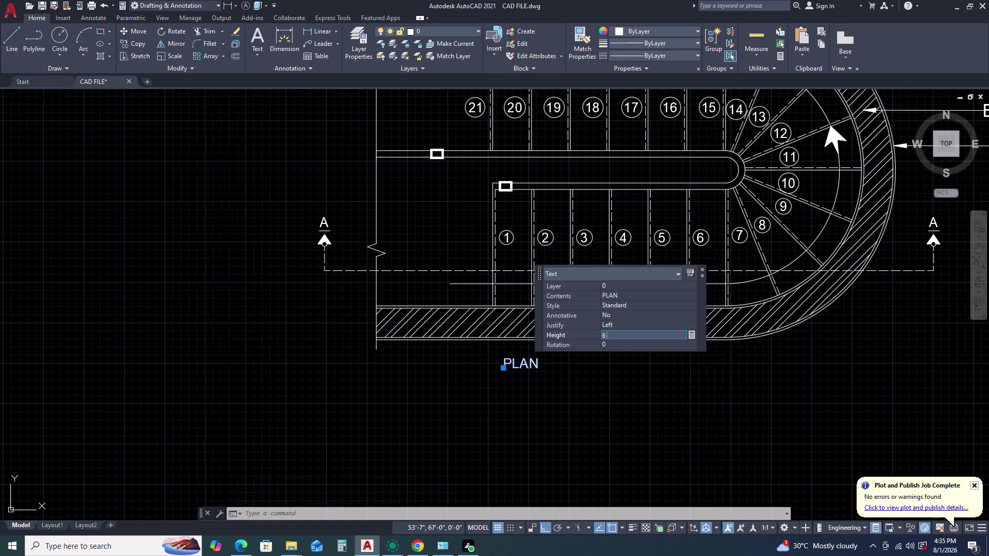
key(Return)
scroll(down, 3)
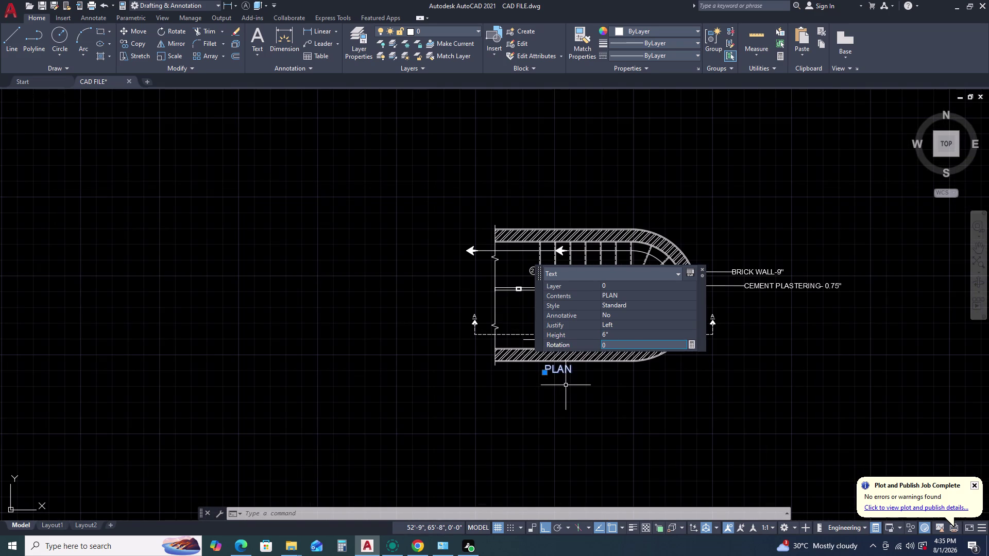
key(Escape)
scroll(up, 3)
Move the PLAN title right, with Ortho off, to centre it under the plan.
click(572, 352)
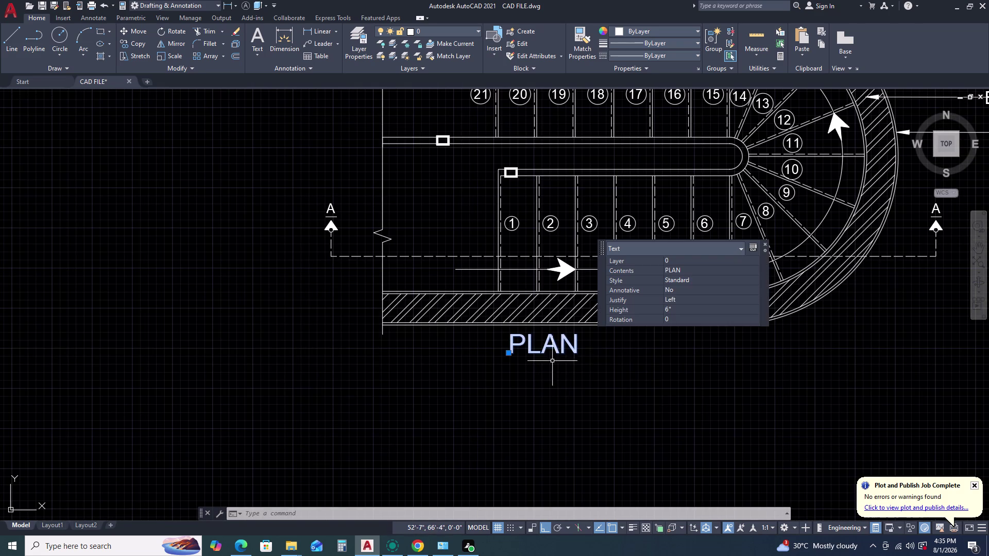
text(M)
key(space)
click(538, 371)
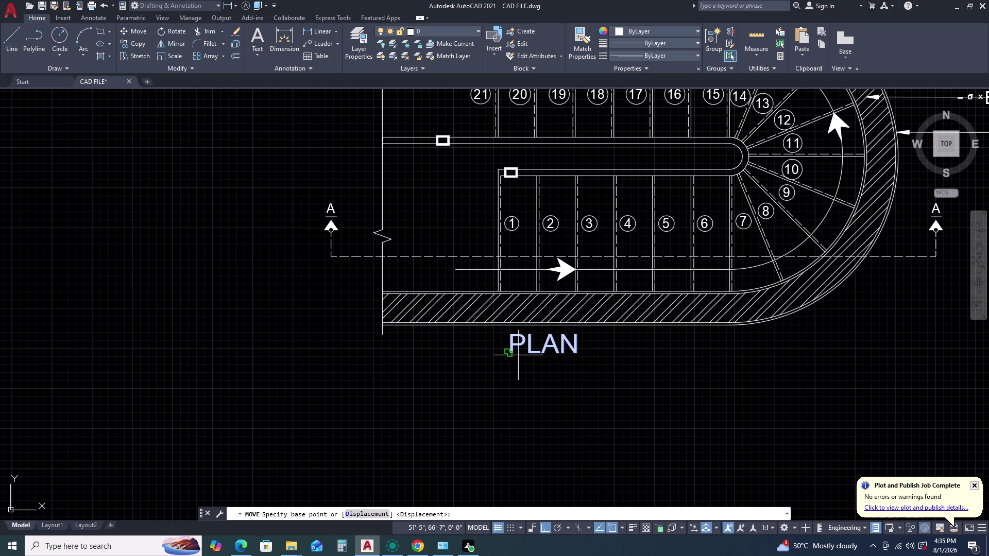
click(503, 353)
key(F8)
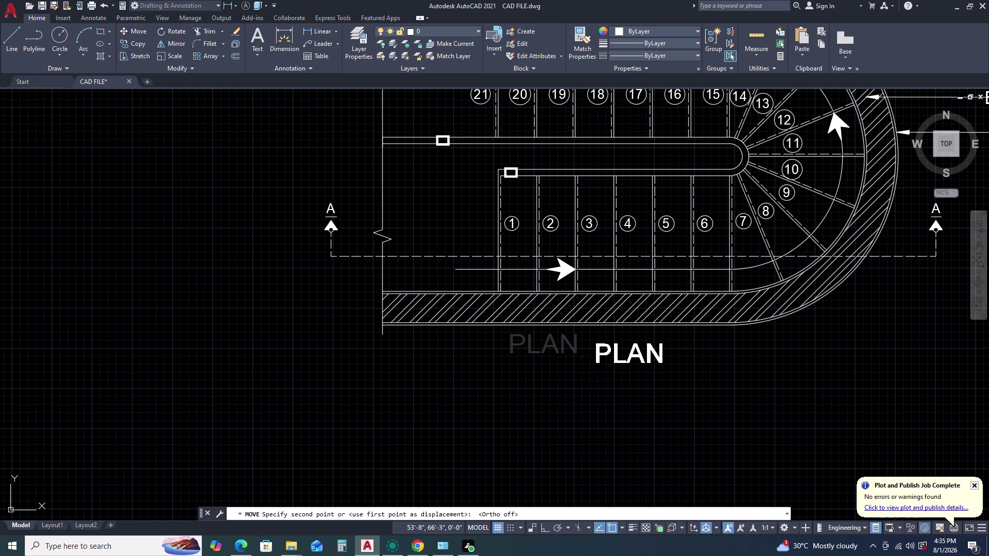
click(594, 369)
Select the PLAN title and start copying it with CO.
click(666, 359)
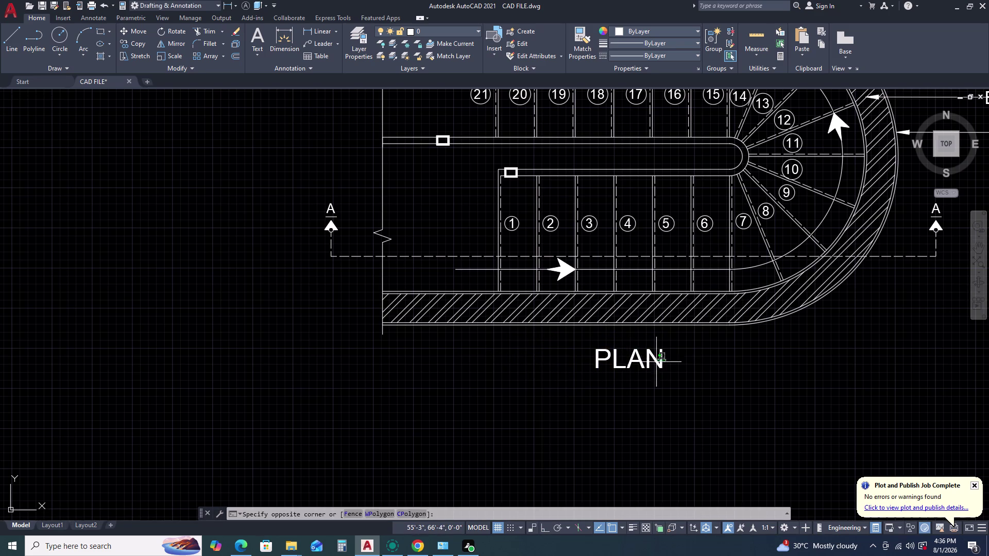
click(603, 371)
key(c)
text(O)
key(space)
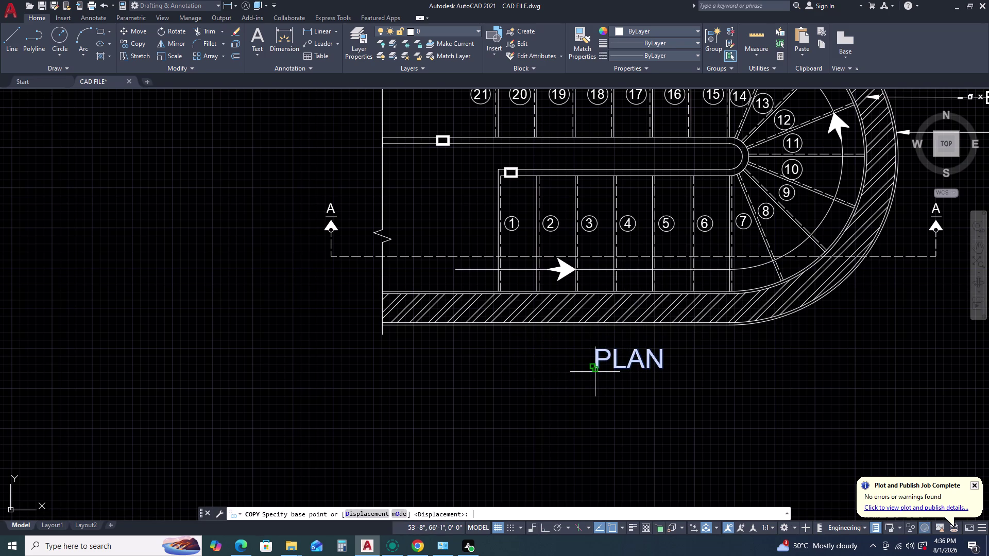
Place a copy of the PLAN title below the stair section.
click(597, 368)
scroll(down, 3)
middle_drag(594, 470, 565, 365)
scroll(down, 3)
scroll(up, 3)
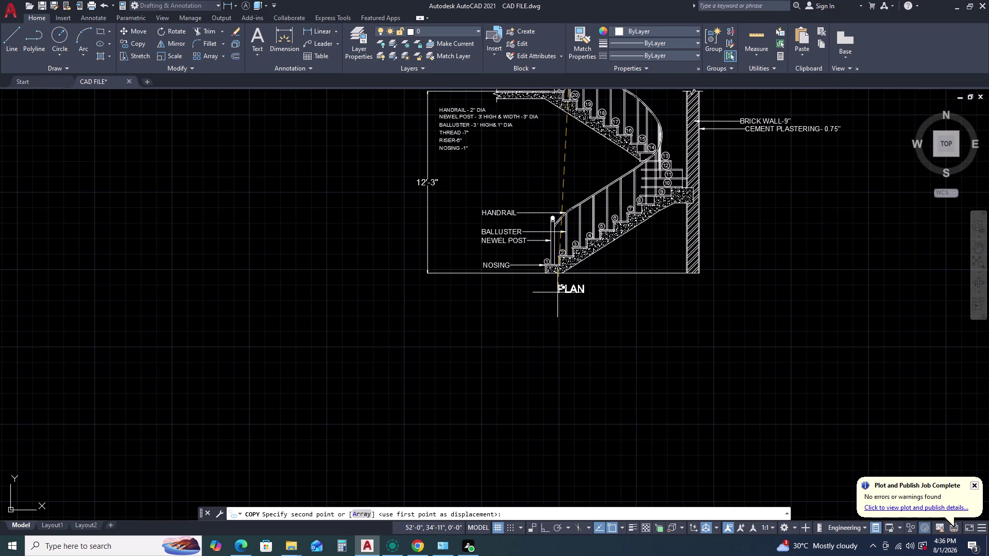
click(557, 292)
key(Escape)
Retype the copied title as SECTION -AT "AA".
double_click(568, 287)
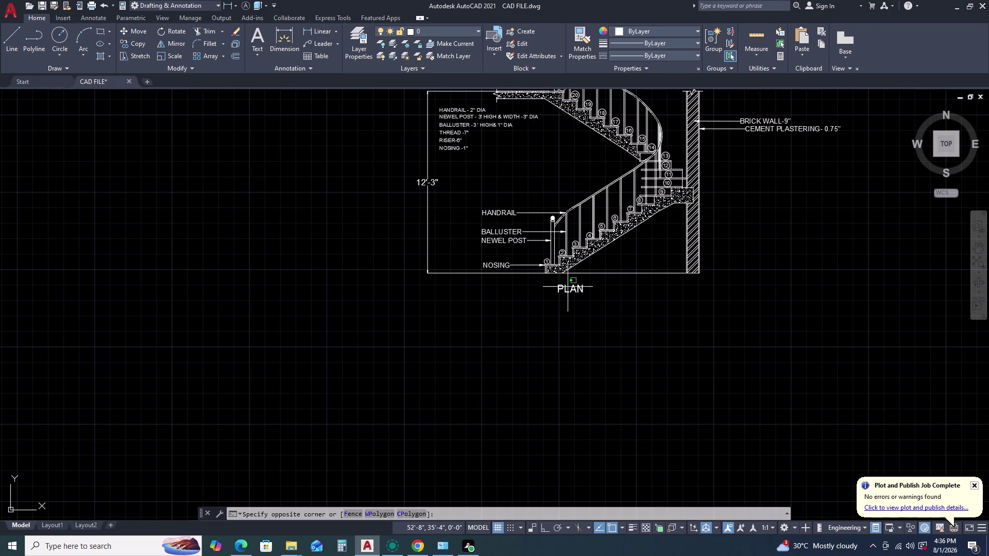
double_click(566, 291)
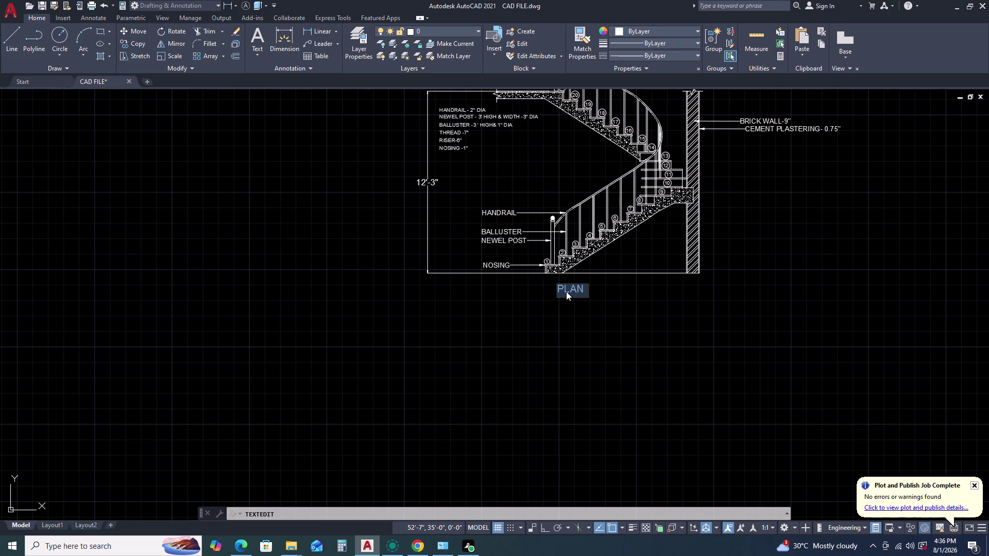
key(s)
key(e)
text(CT)
key(i)
key(o)
text(N)
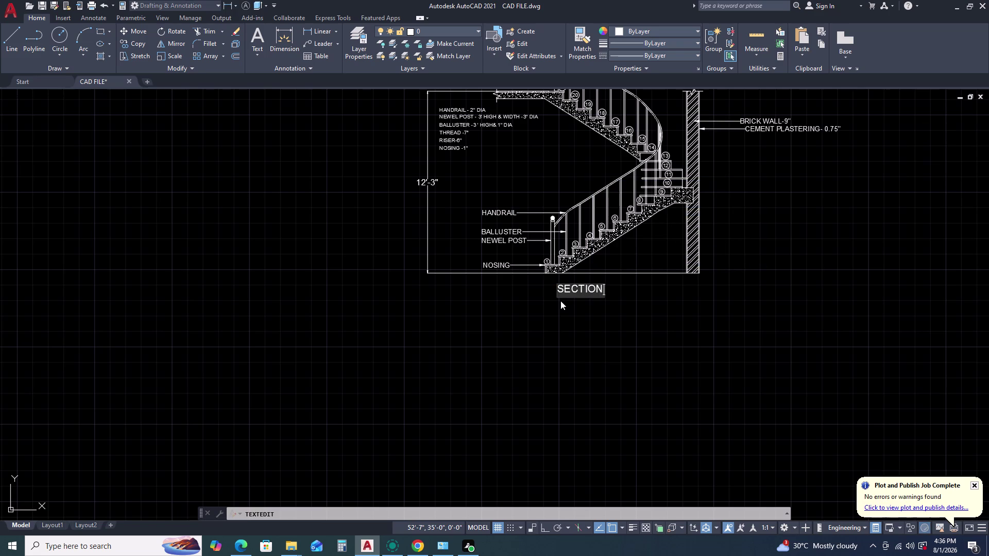
key(space)
key(minus)
key(a)
text(T)
key(space)
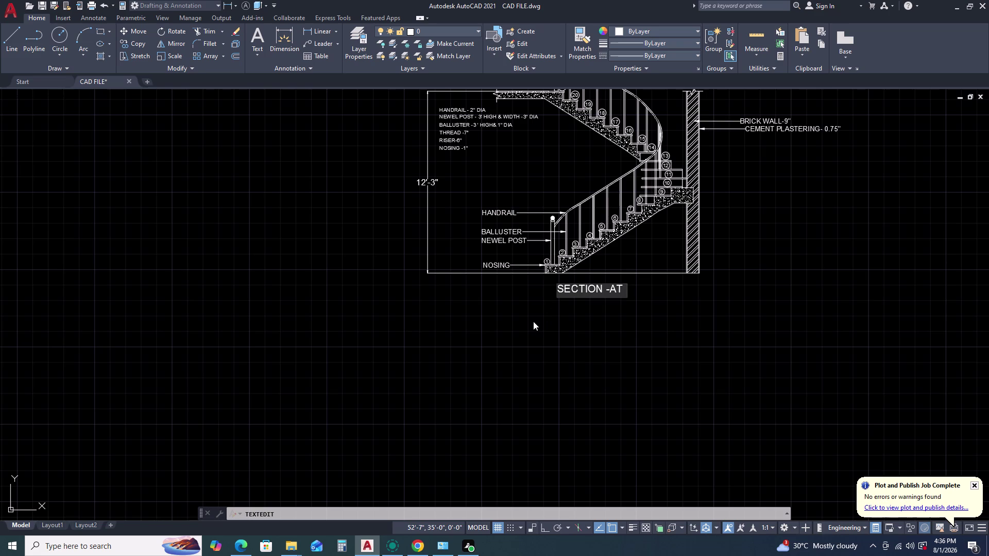
text('')
text(AA)
key(apostrophe)
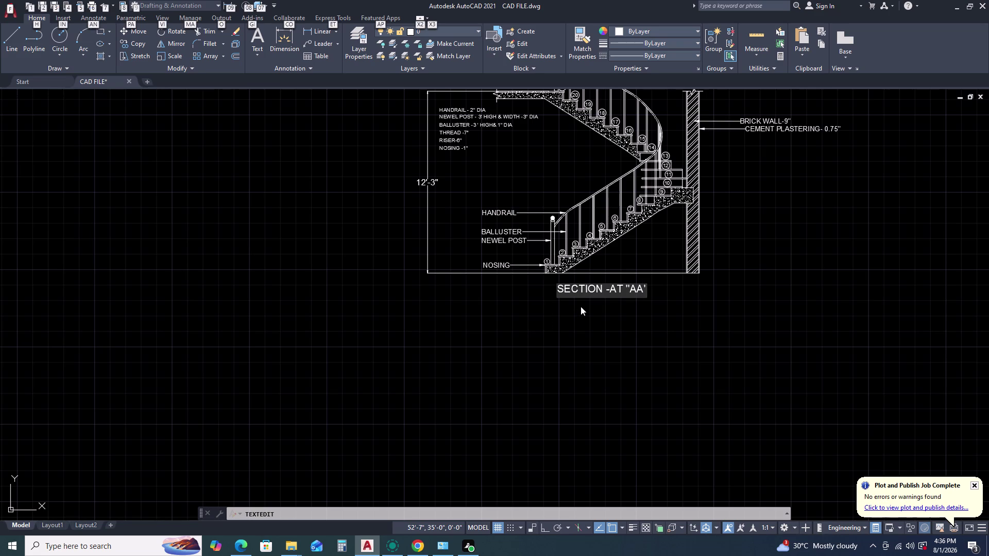
key(apostrophe)
key(Escape)
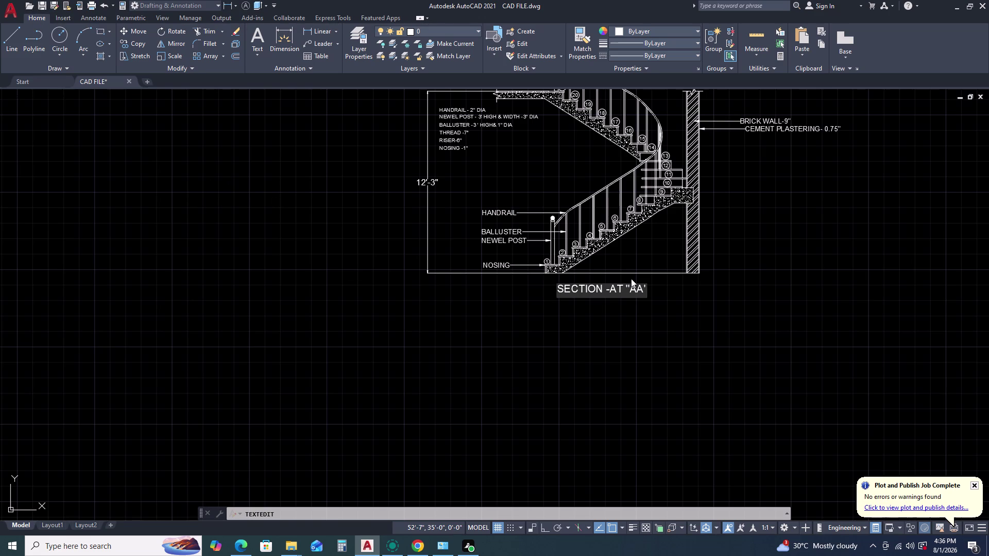
key(apostrophe)
click(535, 343)
key(Escape)
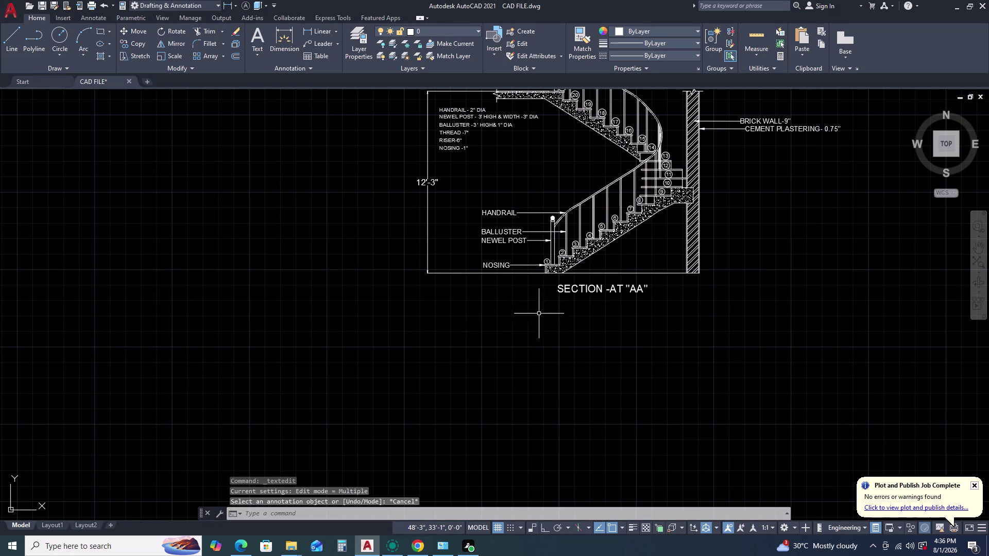
Set the SECTION -AT "AA" title's height to 9 in Quick Properties.
scroll(down, 3)
scroll(up, 3)
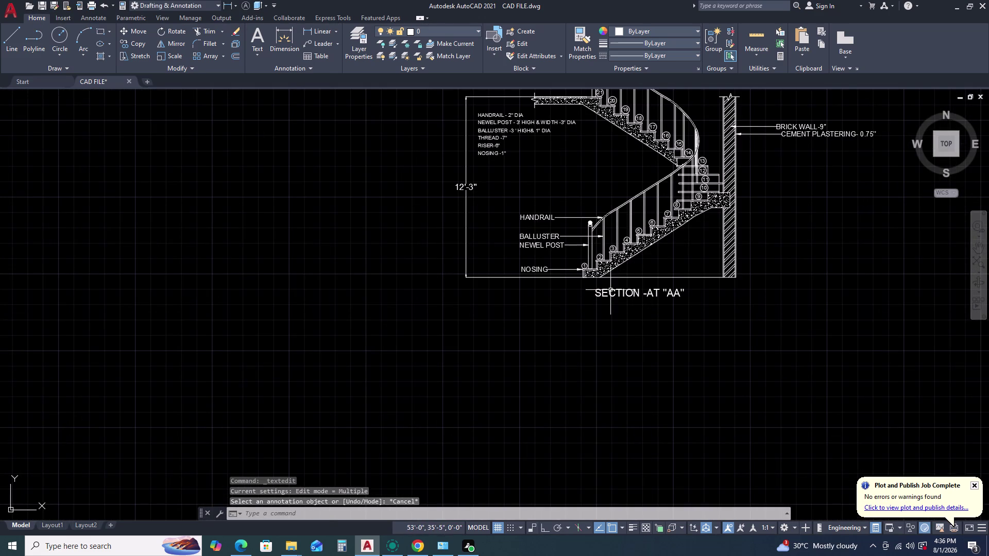
click(611, 290)
click(715, 248)
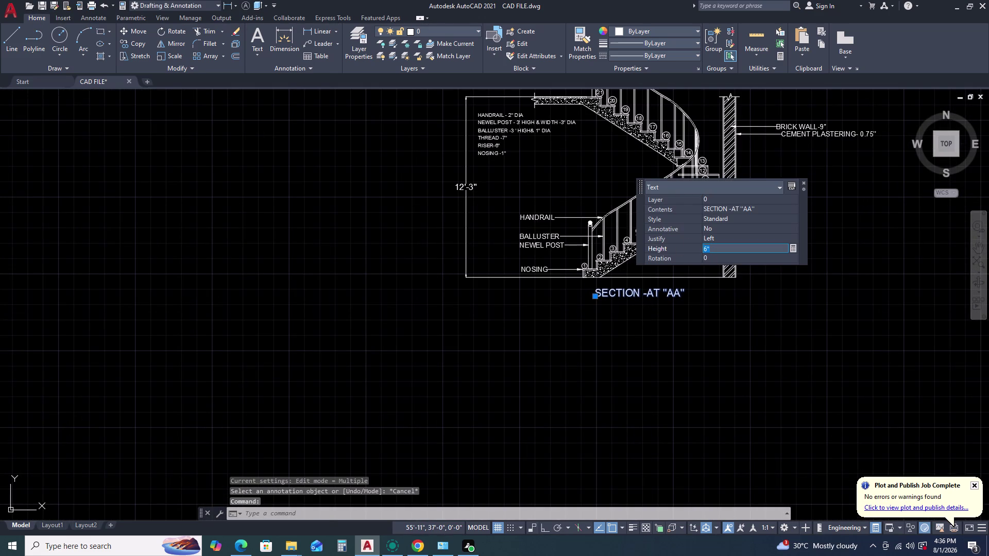
key(9)
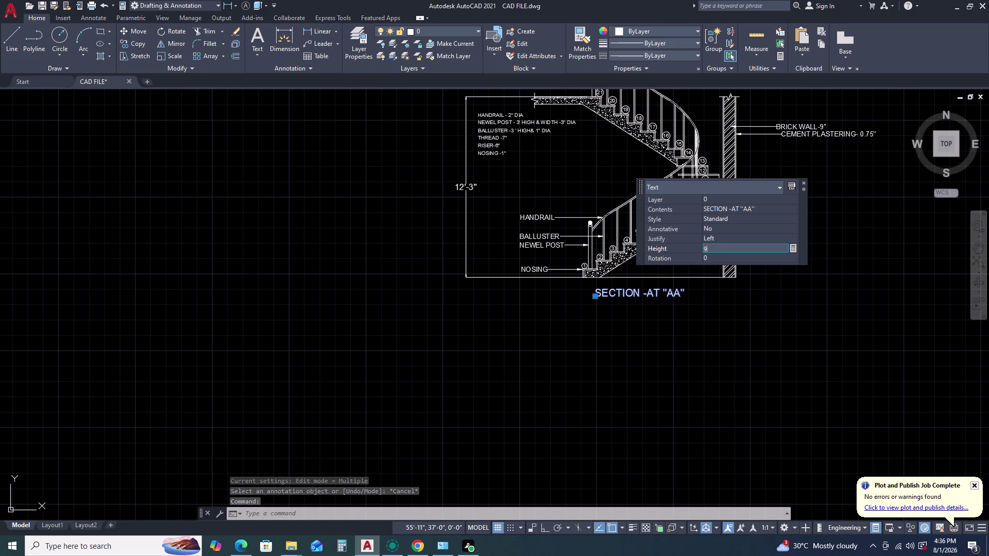
key(Return)
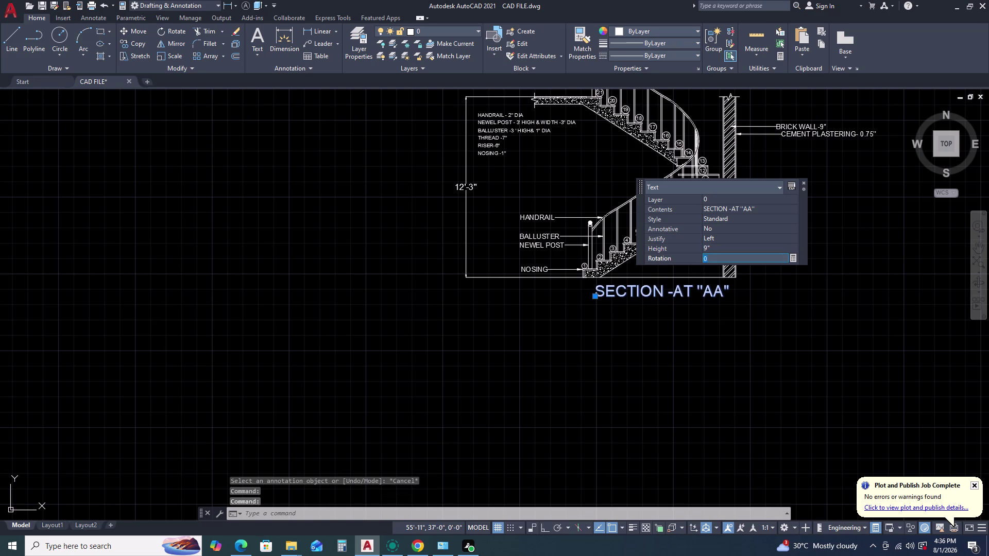
key(Escape)
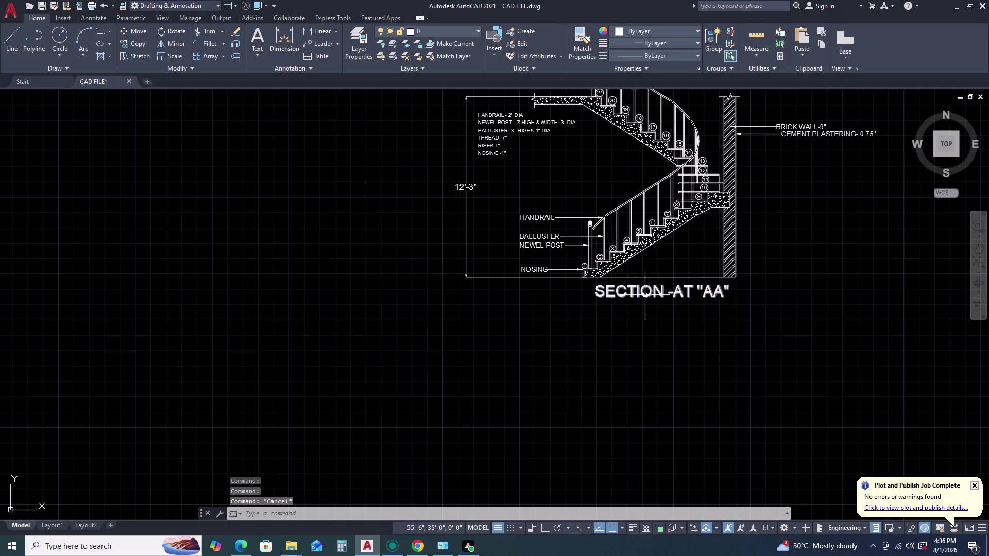
Match the PLAN title's properties to the section title with MATCHPROP.
click(632, 287)
key(comma)
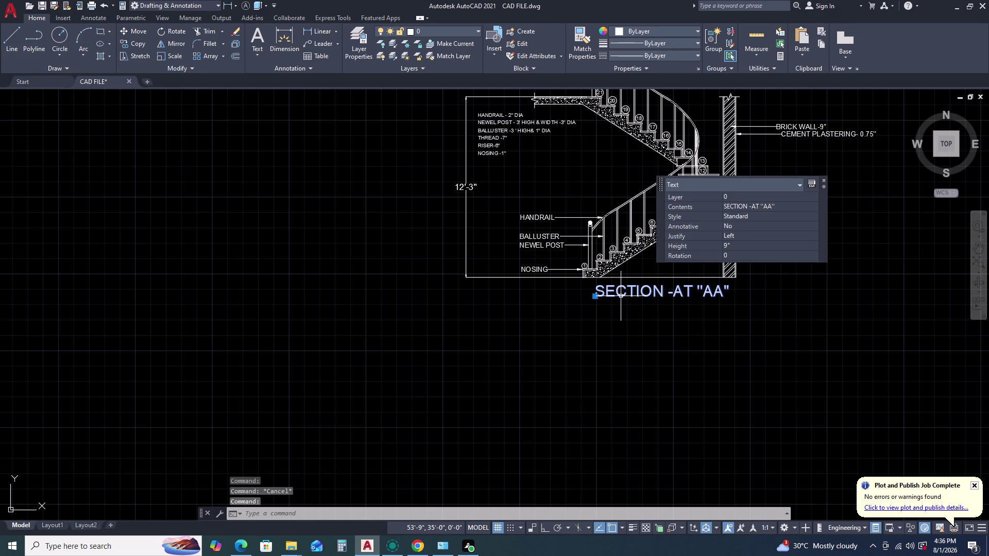
key(BackSpace)
text(MA)
key(space)
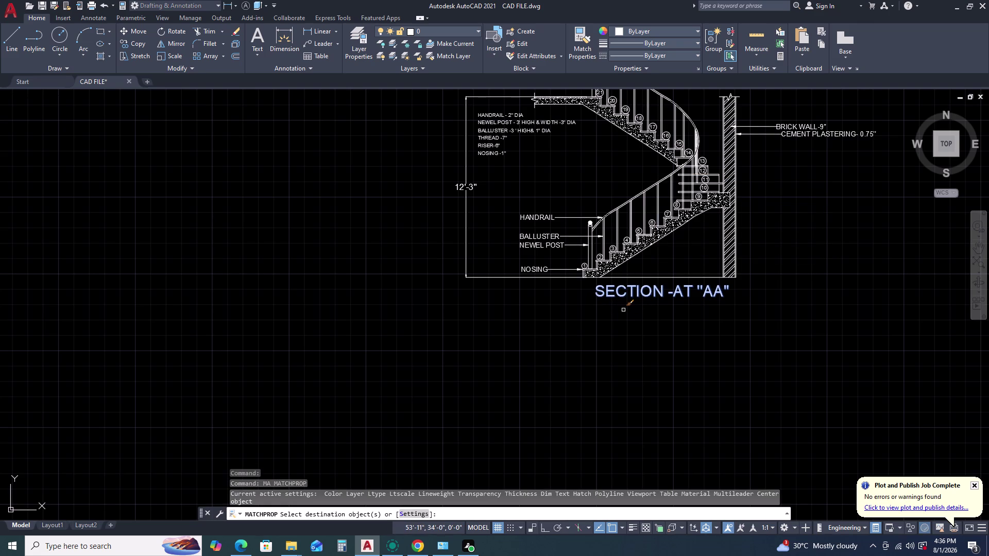
scroll(down, 3)
scroll(up, 3)
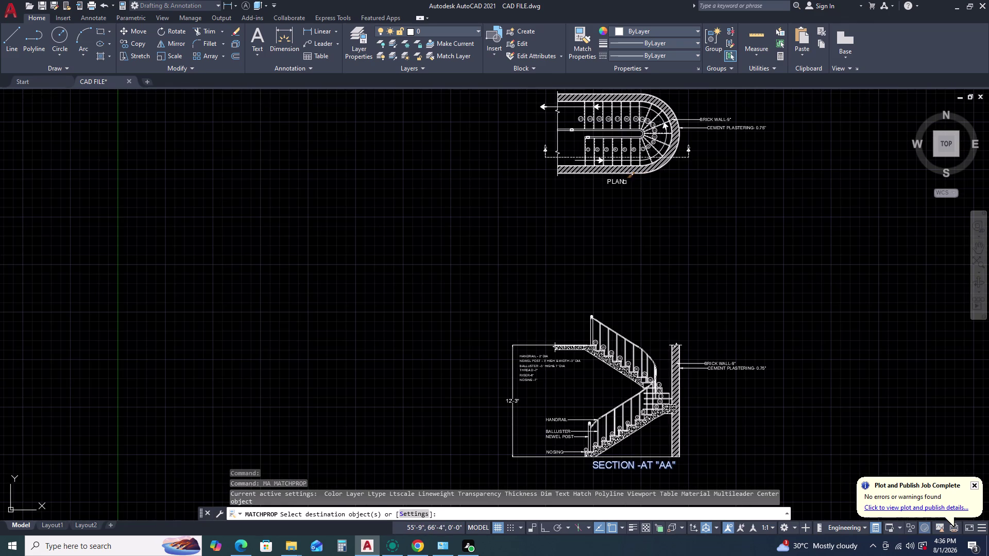
click(624, 182)
key(Escape)
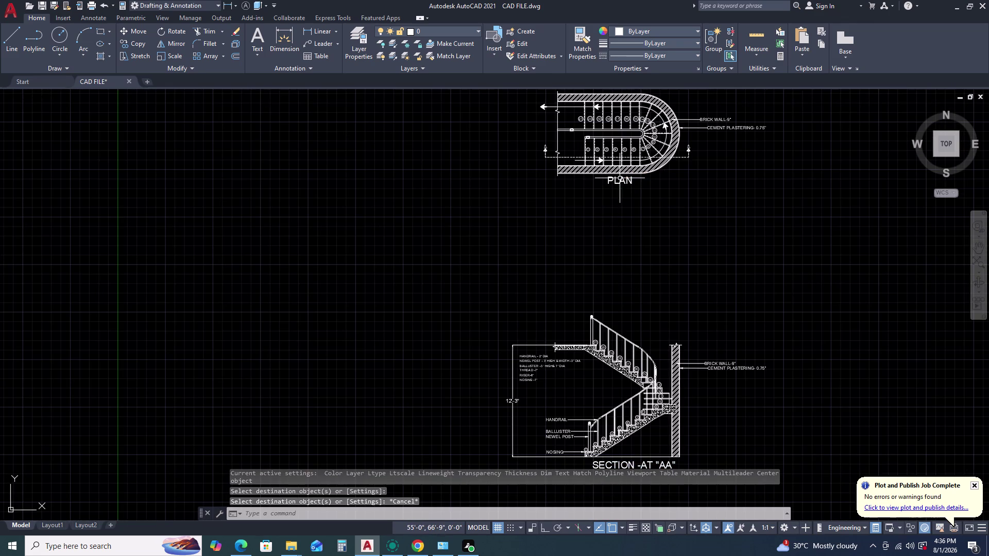
Select the PLAN title and start moving it.
click(620, 178)
text(M)
key(space)
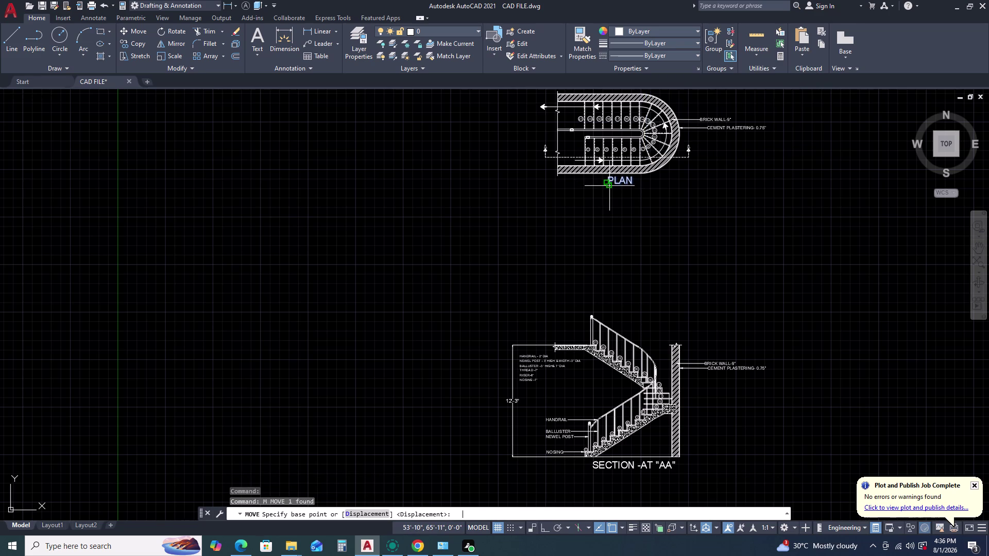
Move the PLAN title lower beneath the stair plan.
click(608, 191)
click(603, 198)
scroll(down, 3)
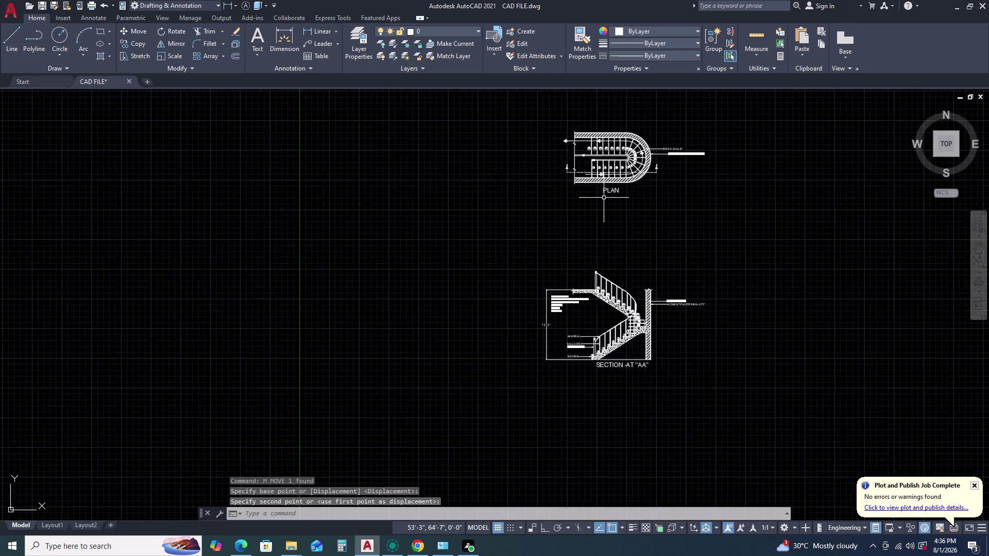
scroll(up, 3)
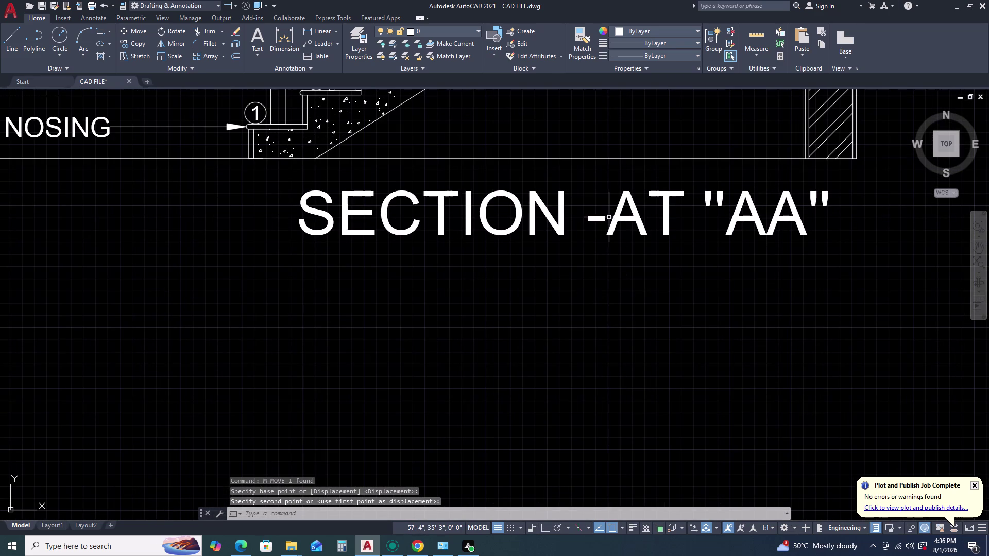
Move the section title so it sits centred under the stair section.
click(609, 218)
click(537, 234)
text(M)
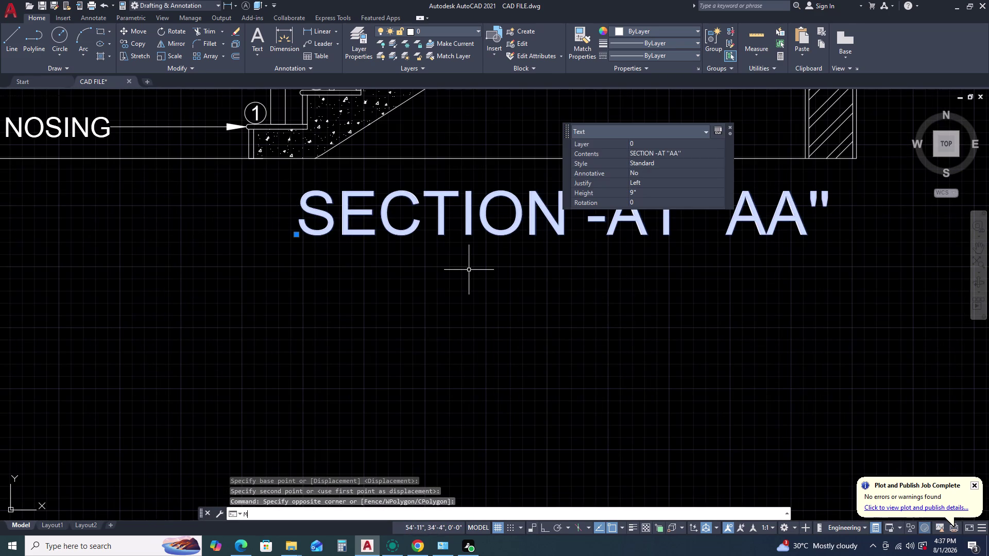
key(space)
double_click(470, 270)
scroll(down, 3)
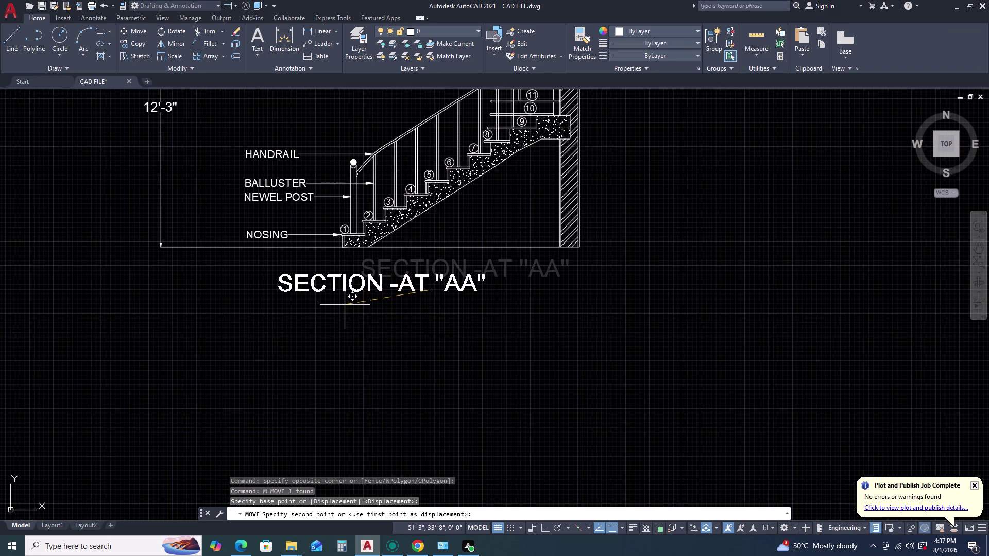
click(344, 305)
scroll(down, 3)
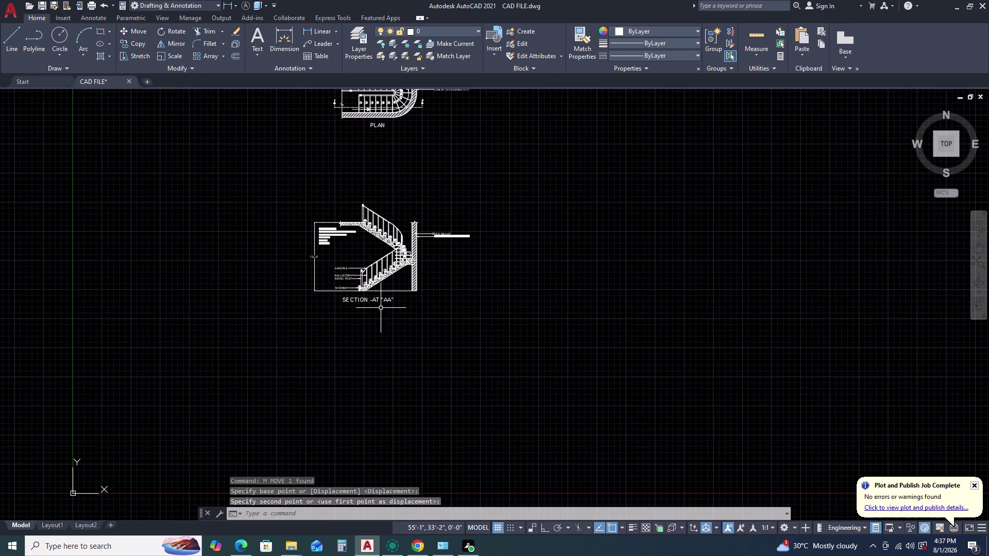
scroll(up, 3)
scroll(up, 3)
scroll(up, 3)
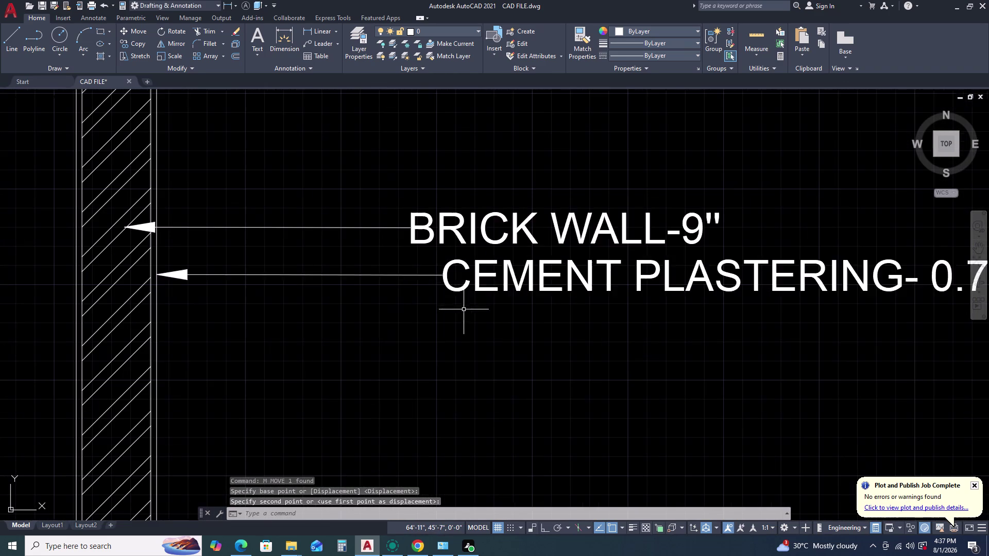
Stretch the CEMENT PLASTERING- 0.75" leader landing closer to the wall.
click(467, 278)
click(445, 260)
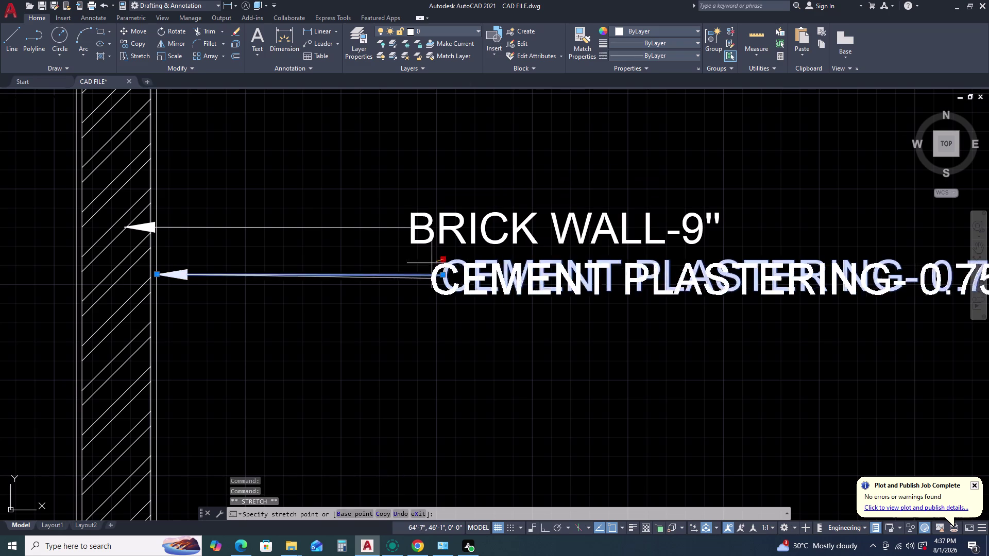
click(384, 260)
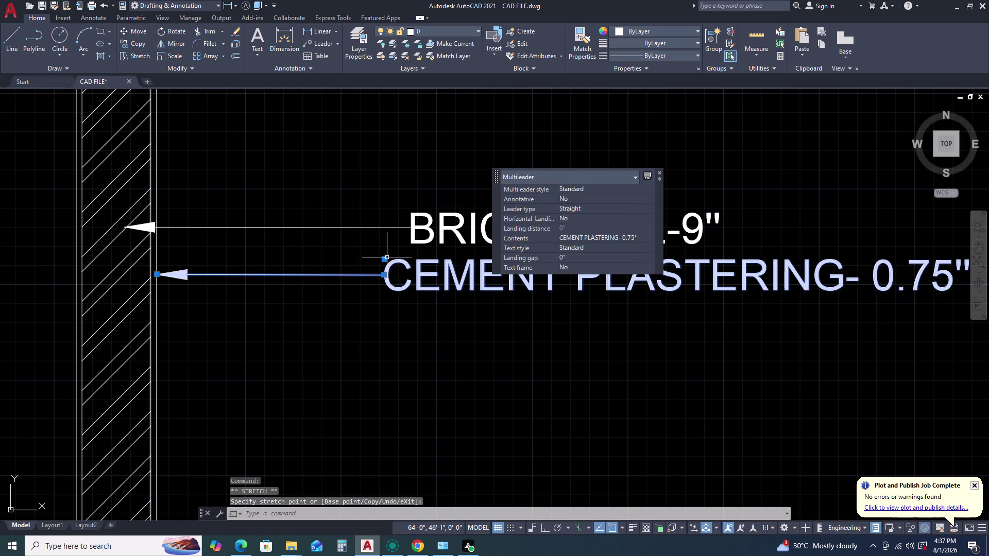
scroll(down, 3)
key(Escape)
scroll(up, 3)
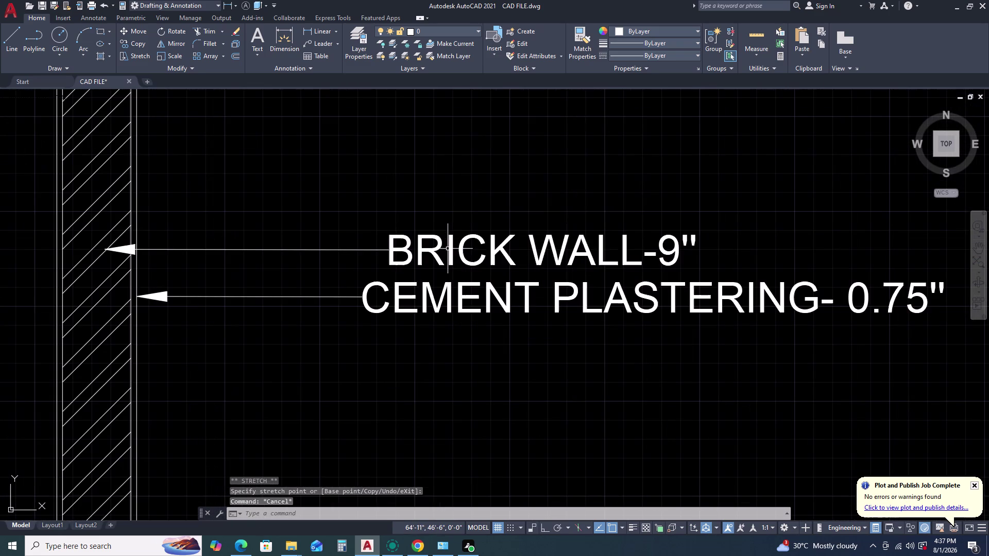
Stretch the BRICK WALL-9" leader landing to align with the label below.
click(448, 249)
click(389, 235)
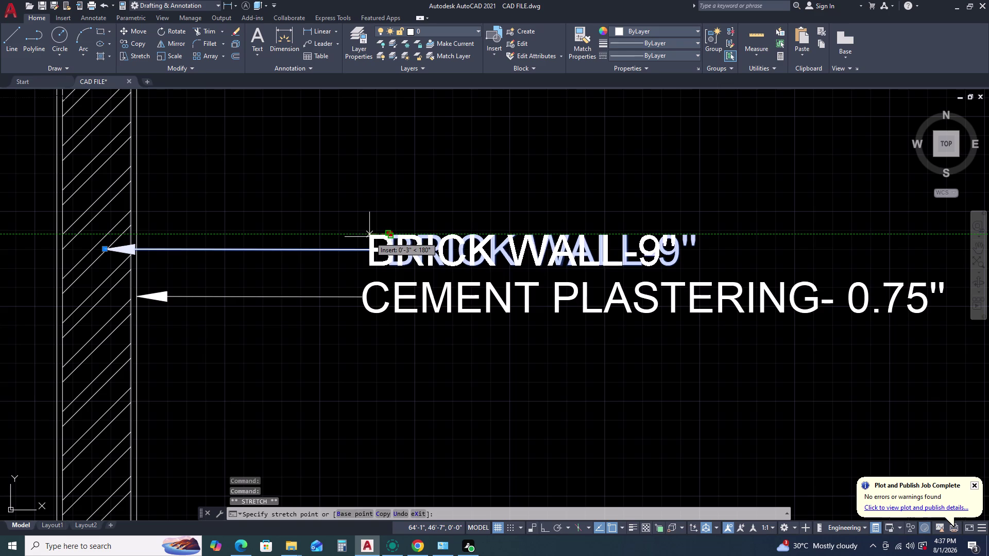
click(367, 235)
key(Escape)
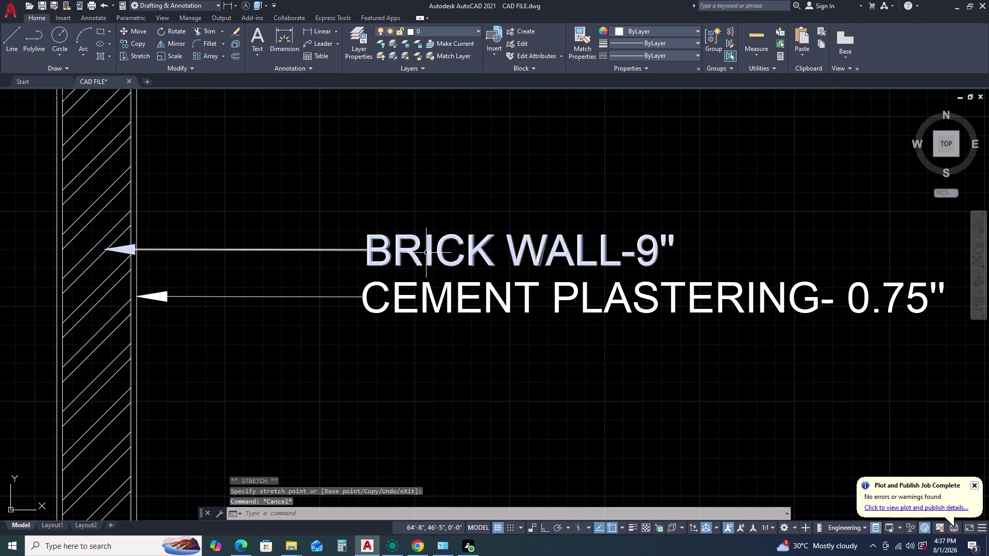
scroll(down, 3)
scroll(down, 3)
scroll(up, 3)
scroll(up, 3)
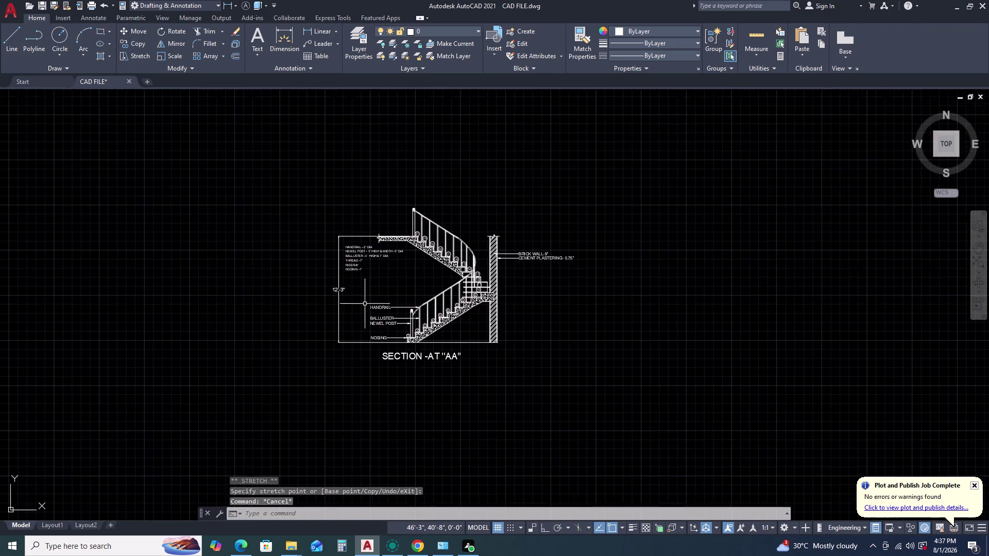
Copy the NOSING -1" note down to the section's floor line using CO.
scroll(up, 3)
middle_drag(427, 300, 430, 266)
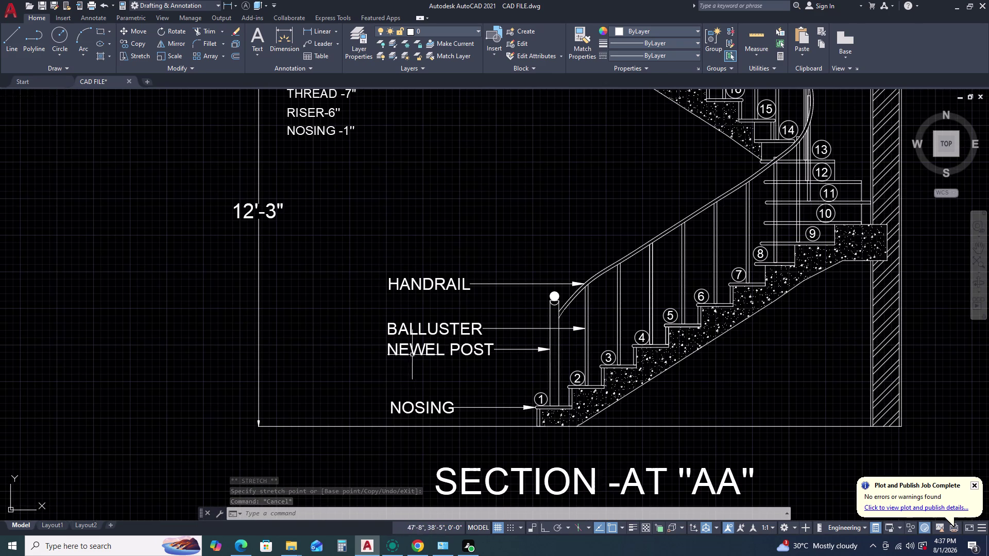
scroll(down, 3)
scroll(up, 3)
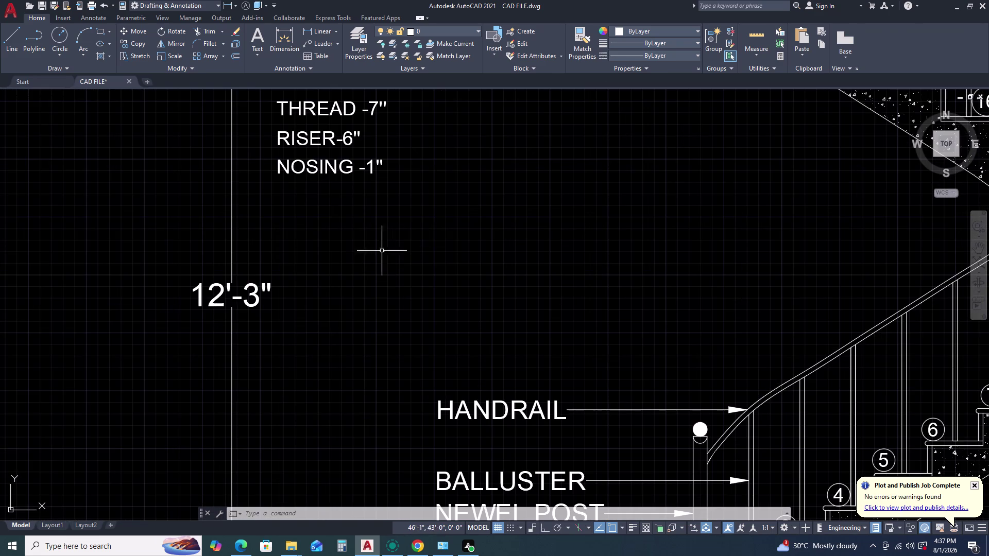
click(341, 168)
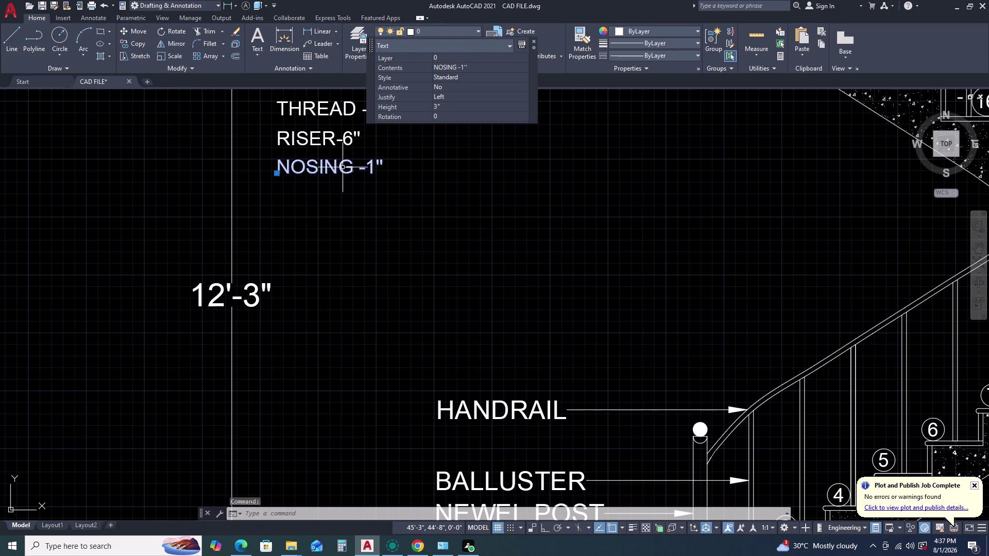
key(c)
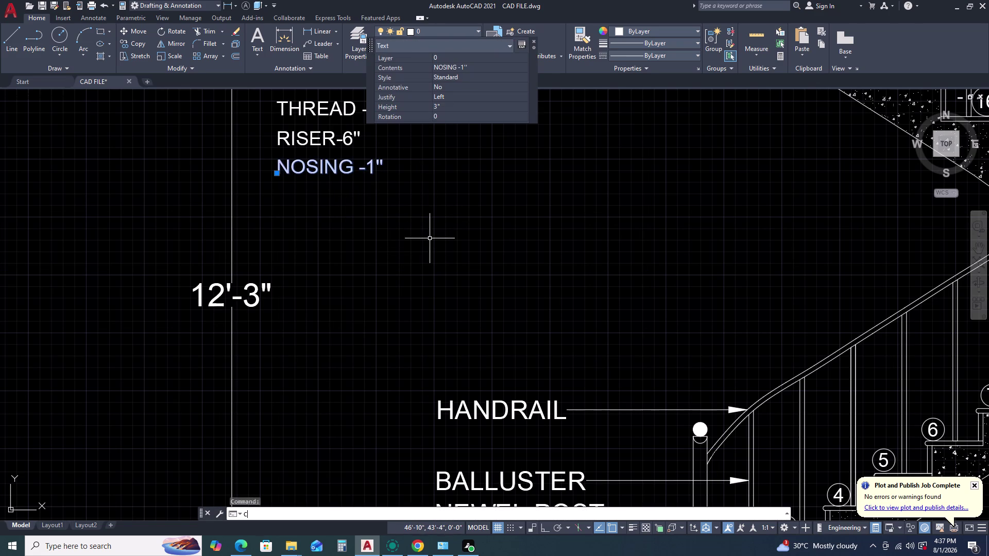
key(o)
key(space)
click(350, 164)
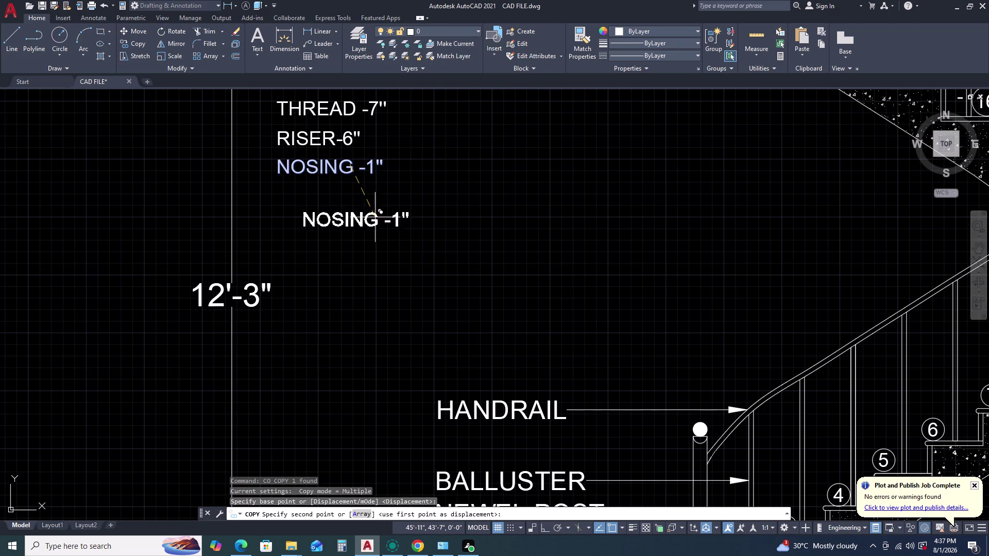
scroll(down, 3)
middle_drag(430, 423, 430, 336)
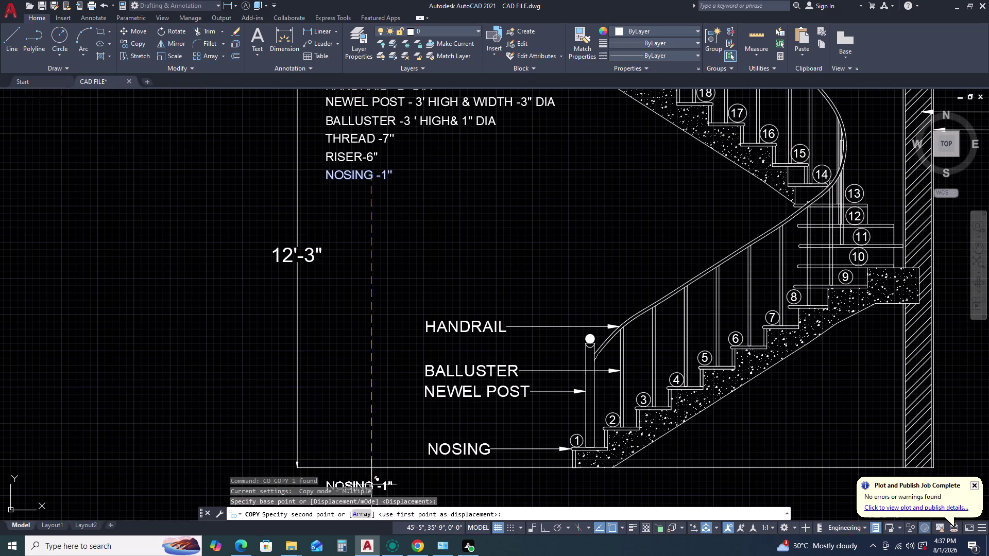
middle_drag(379, 450, 387, 388)
middle_click(391, 357)
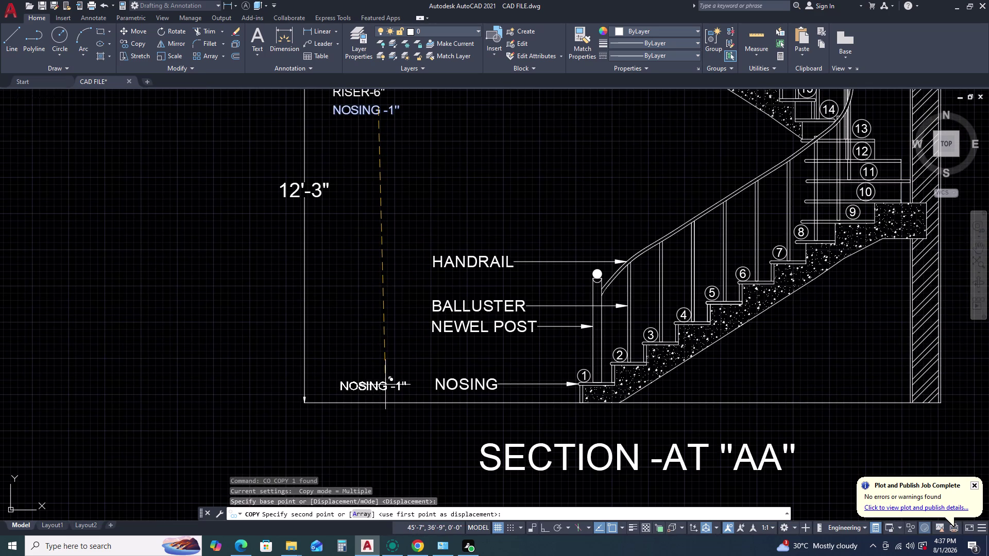
click(385, 385)
key(Escape)
Change the copied note's text to F.F.L.
double_click(378, 385)
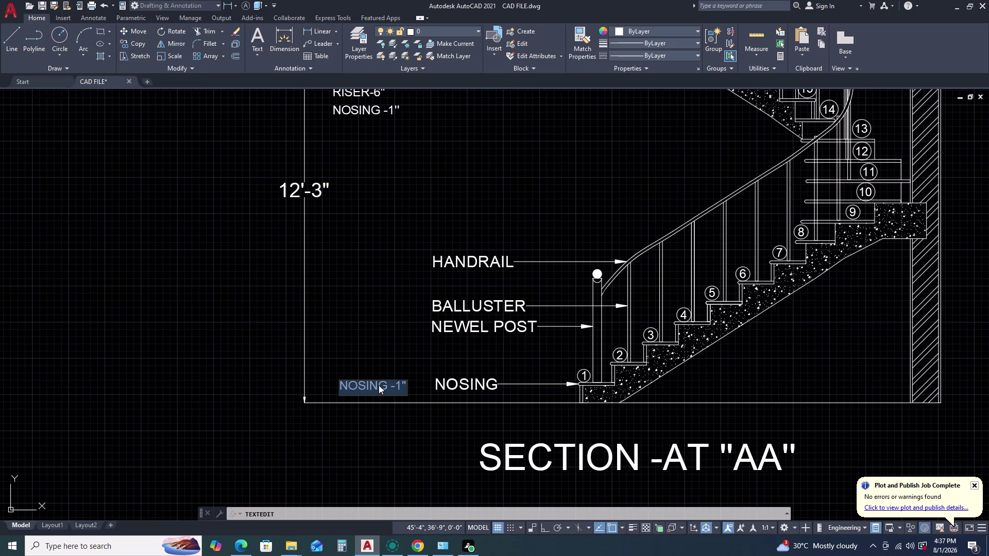
key(f)
text(.)
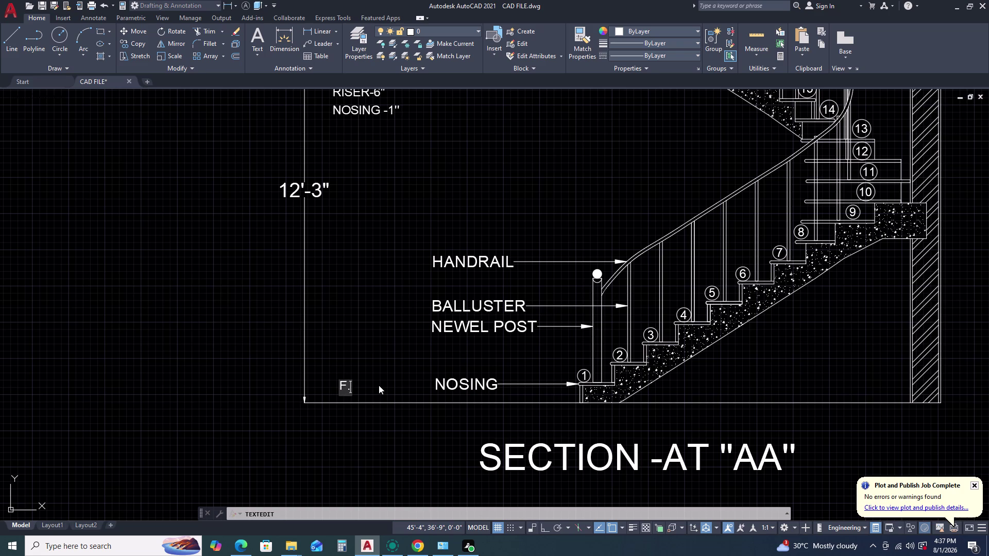
text(F)
key(period)
key(l)
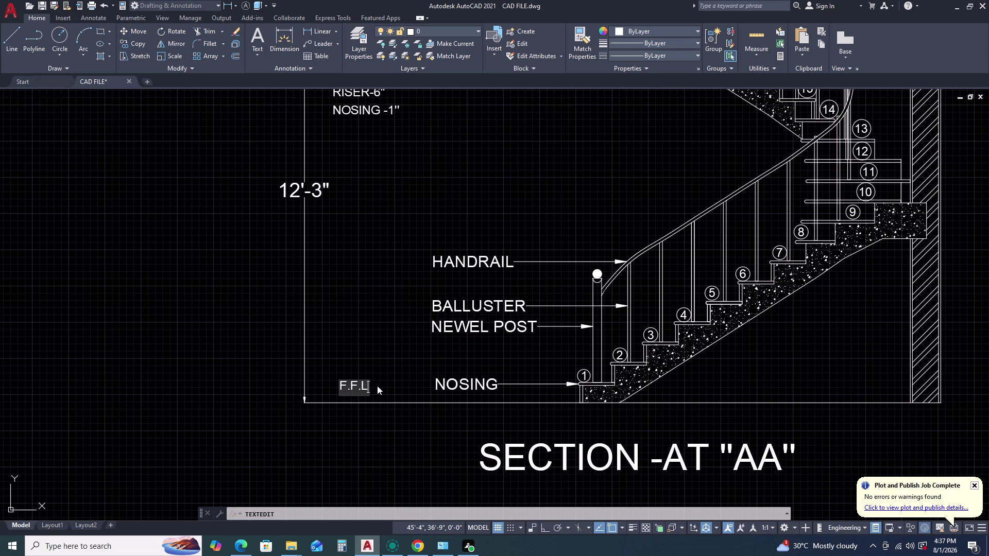
click(380, 327)
key(Escape)
scroll(down, 3)
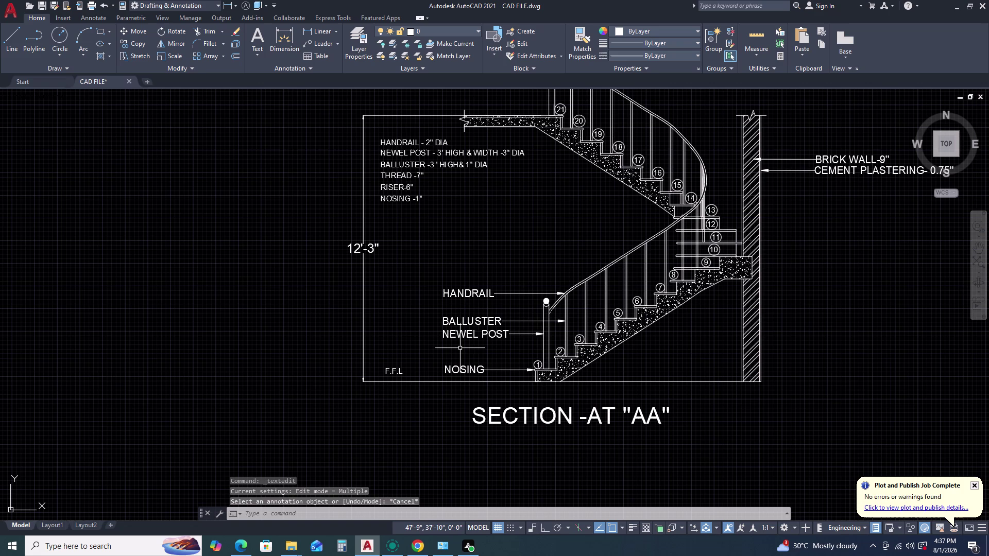
Move the whole stair section straight up, with Ortho on, to just below the plan.
middle_drag(603, 255, 603, 257)
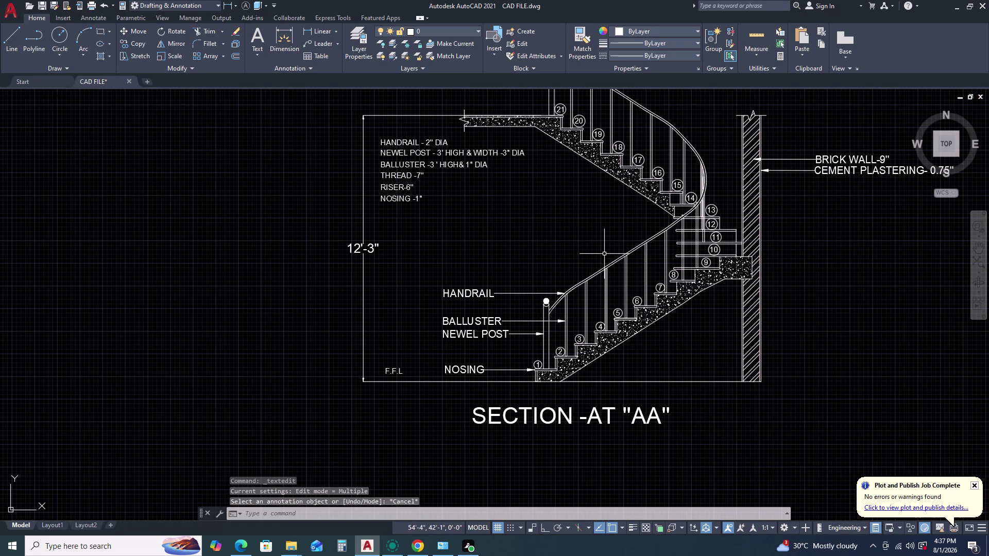
middle_drag(602, 257, 585, 294)
middle_click(580, 305)
scroll(up, 3)
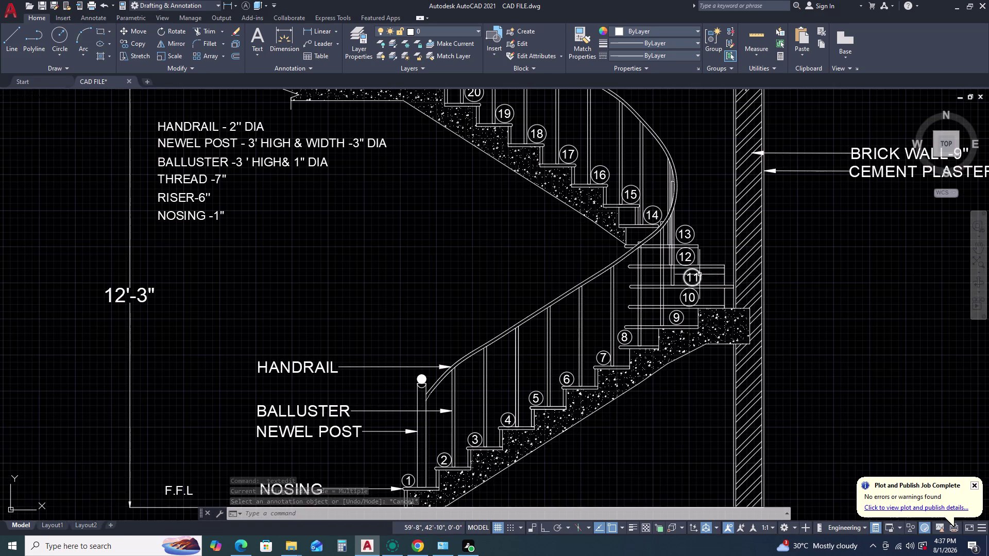
middle_drag(696, 276, 673, 306)
middle_click(664, 306)
scroll(down, 3)
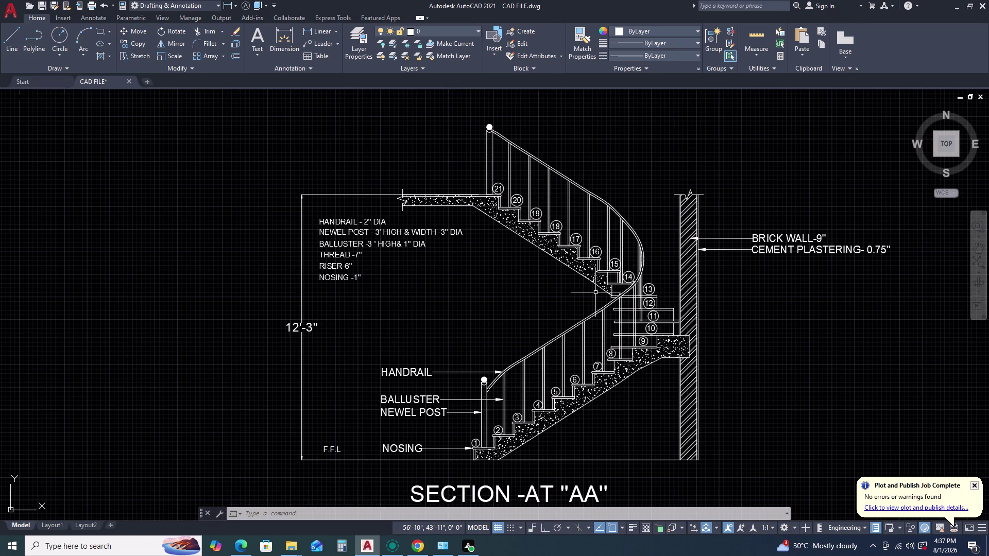
scroll(down, 3)
middle_drag(620, 231, 590, 233)
click(659, 232)
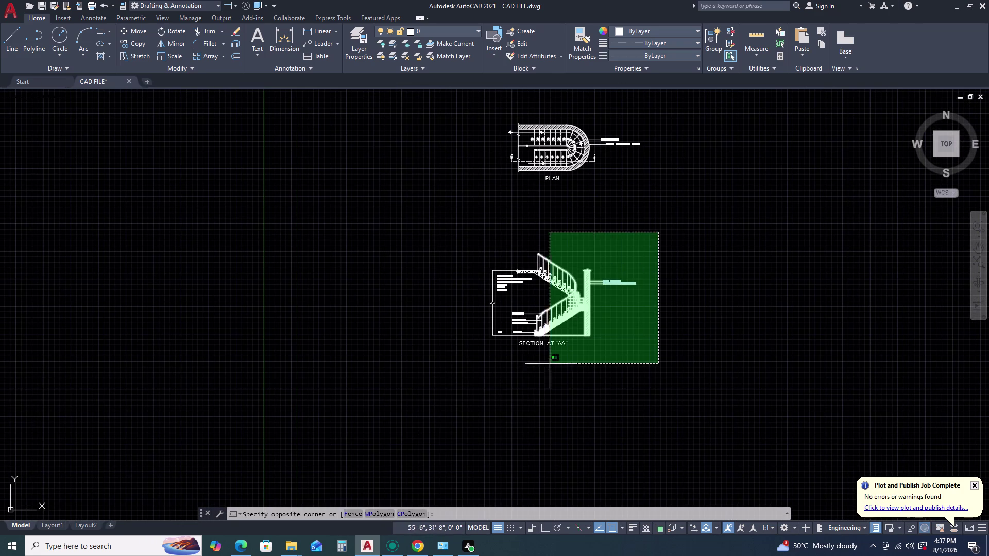
click(434, 377)
text(M)
key(space)
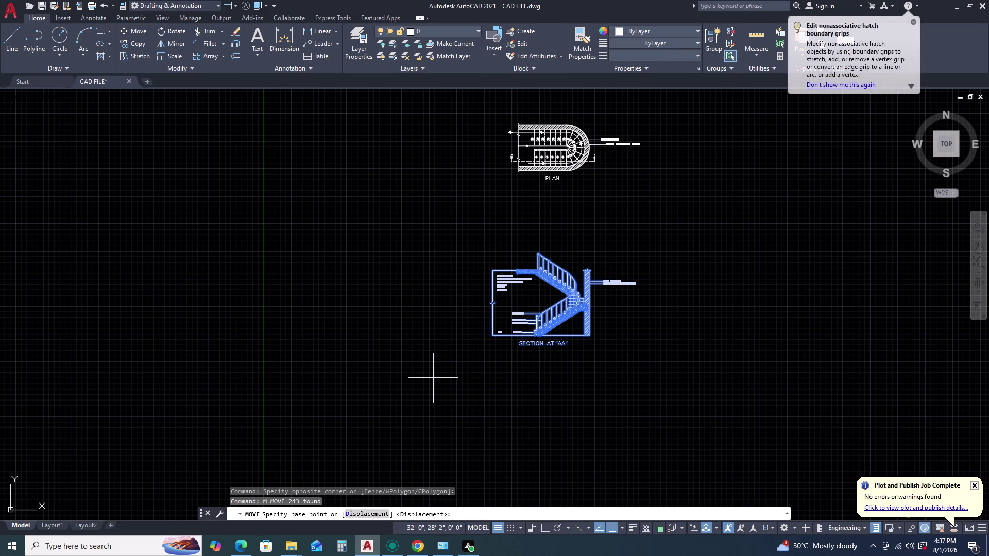
click(433, 378)
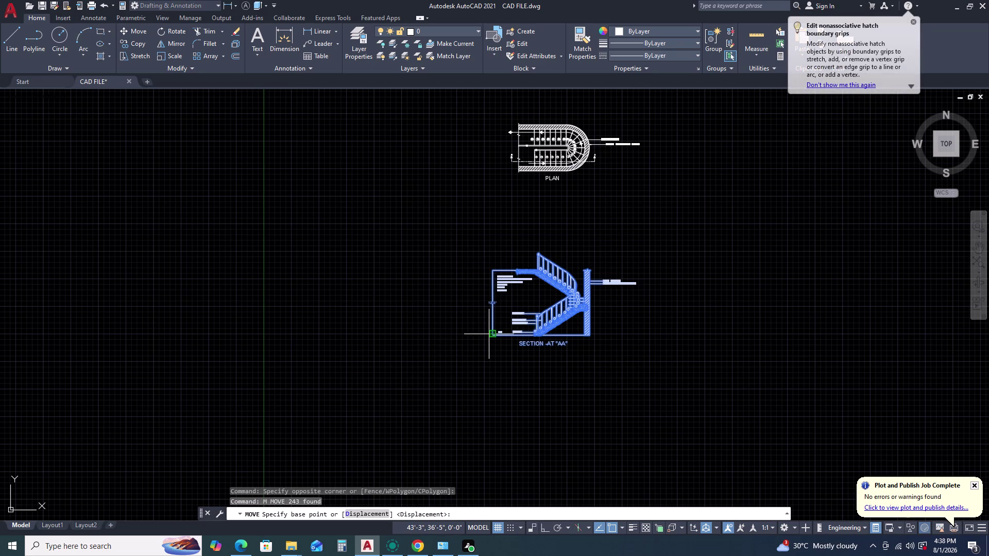
drag(489, 334, 491, 326)
key(F8)
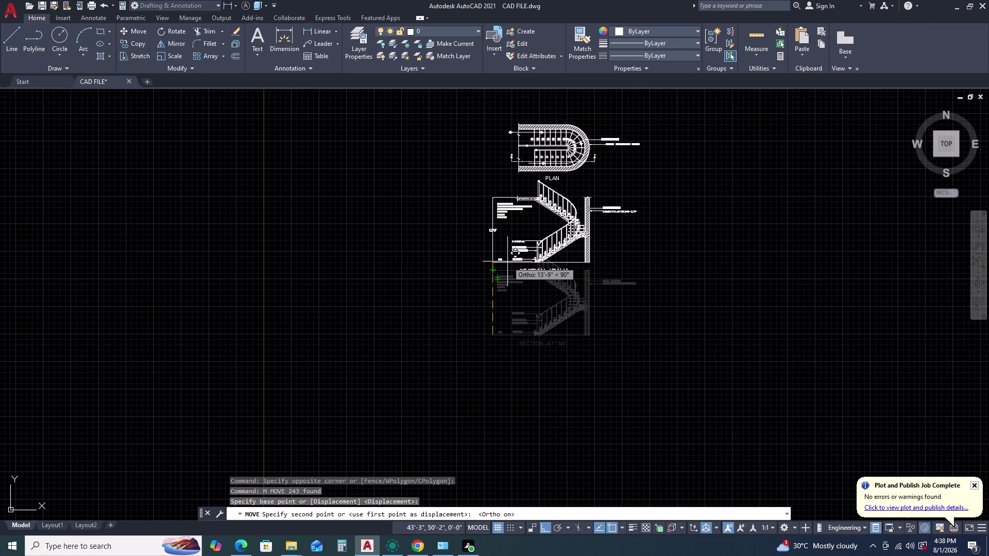
click(507, 262)
Check the plan and section layout, then save the drawing.
scroll(up, 3)
scroll(up, 3)
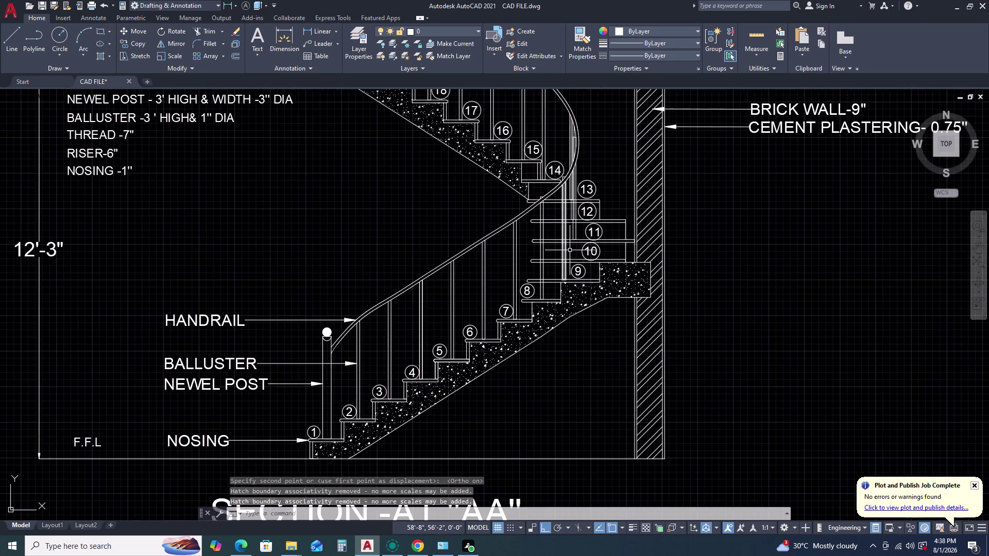
scroll(down, 3)
scroll(up, 3)
scroll(down, 3)
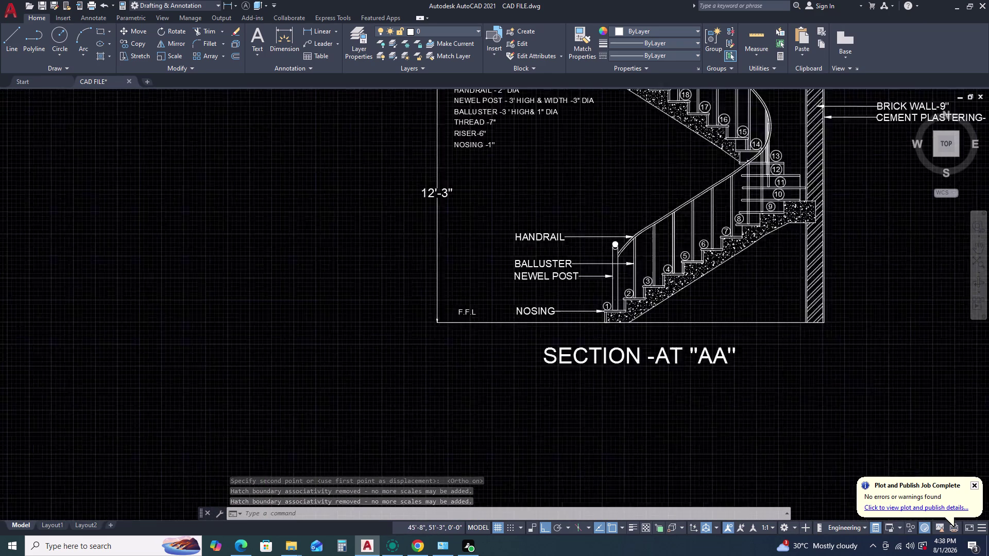
middle_drag(544, 303, 528, 312)
scroll(down, 3)
middle_drag(615, 267, 610, 271)
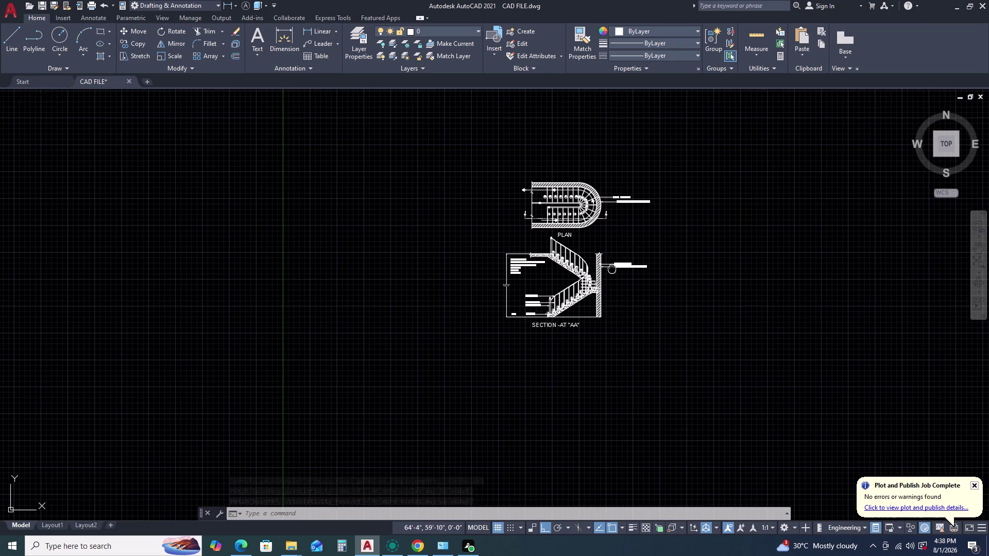
middle_drag(610, 271, 603, 273)
middle_click(582, 280)
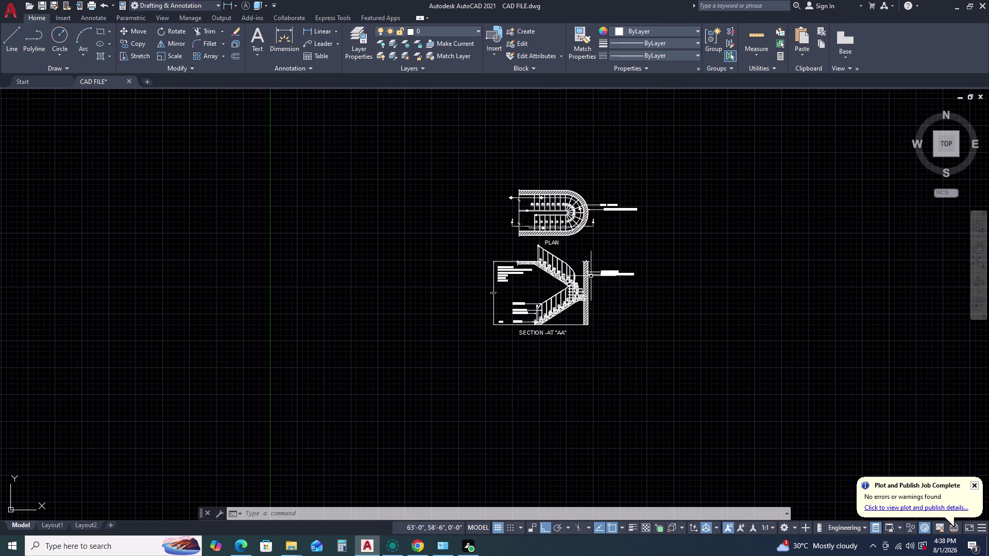
scroll(up, 3)
scroll(up, 3)
scroll(down, 3)
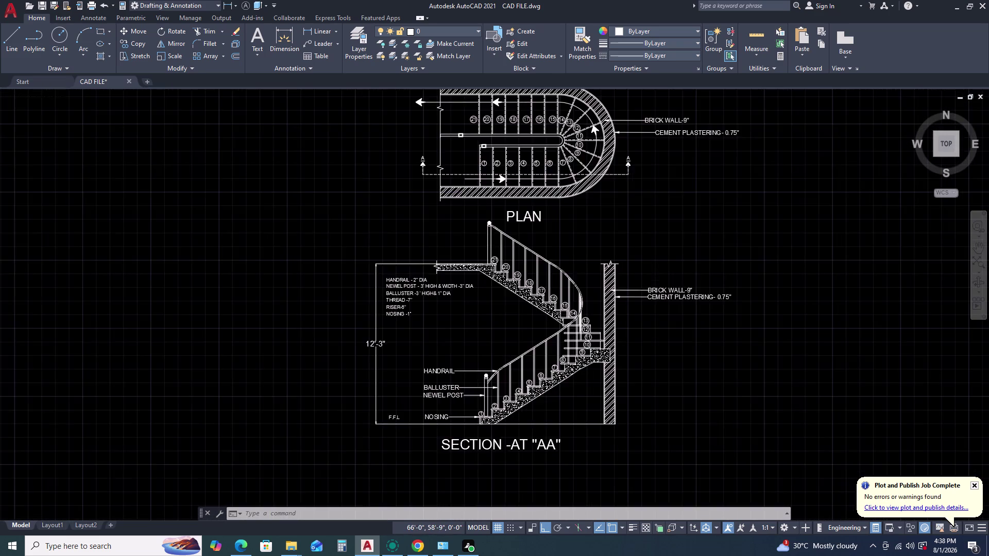
middle_click(677, 308)
middle_drag(666, 309, 659, 309)
middle_click(646, 308)
scroll(up, 3)
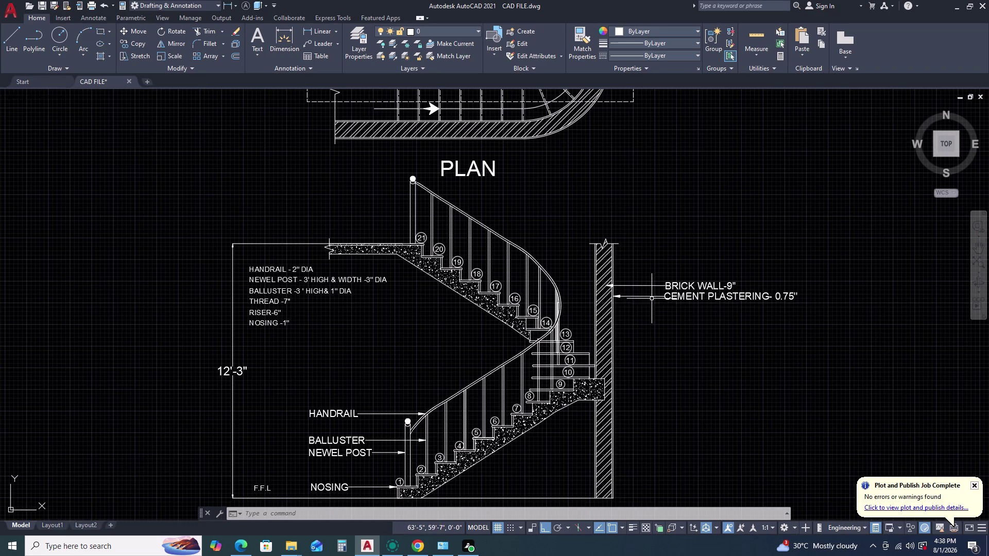
scroll(down, 3)
key(ctrl+s)
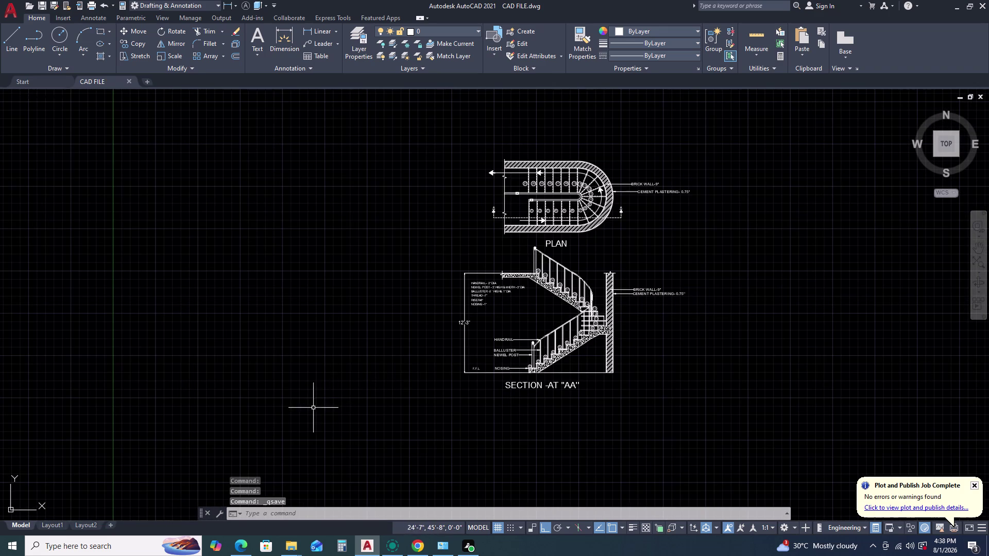
Save the drawing and bring up the Plot - Model dialog.
key(ctrl+s)
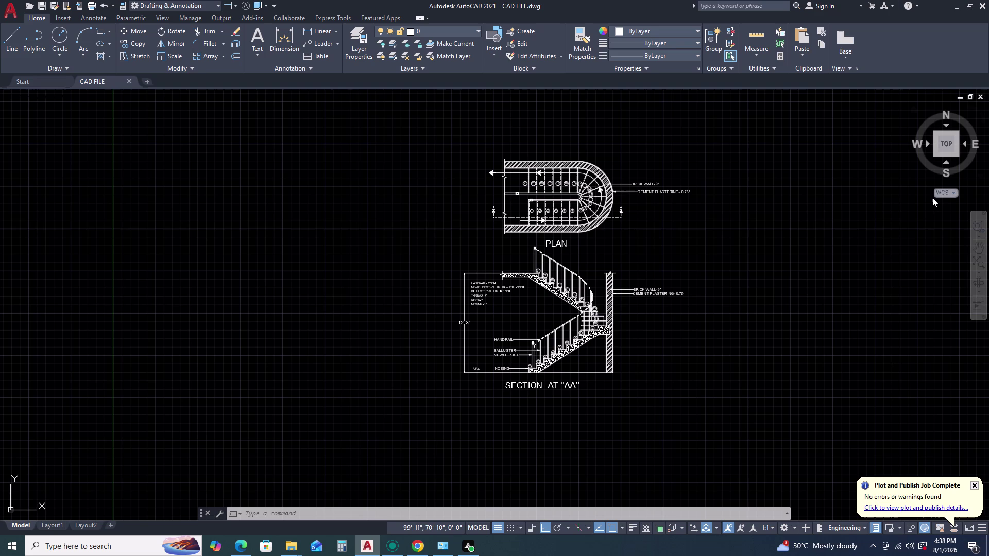
key(ctrl+s)
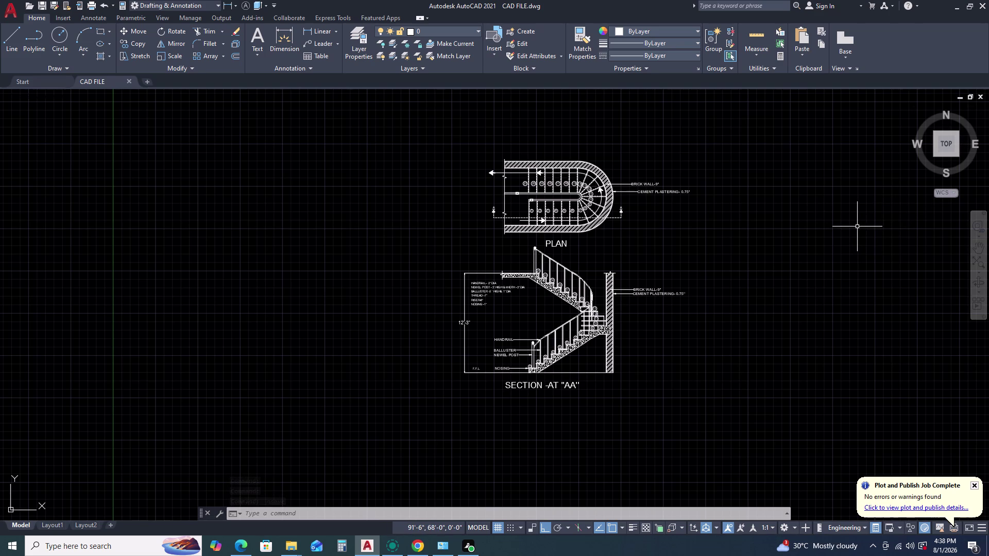
key(ctrl+p)
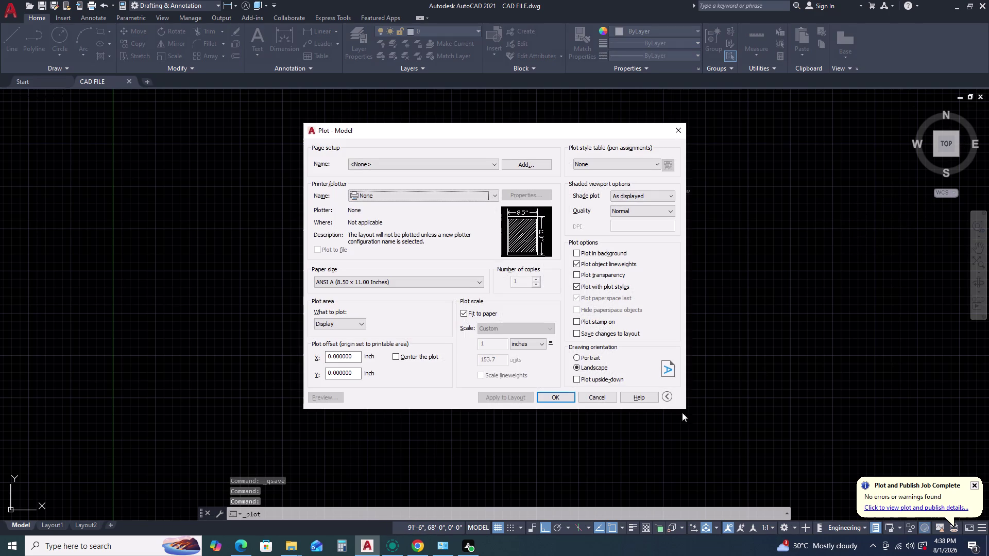
Plot to AutoCAD PDF (High Quality Print).pc3 in Portrait orientation and confirm.
click(459, 196)
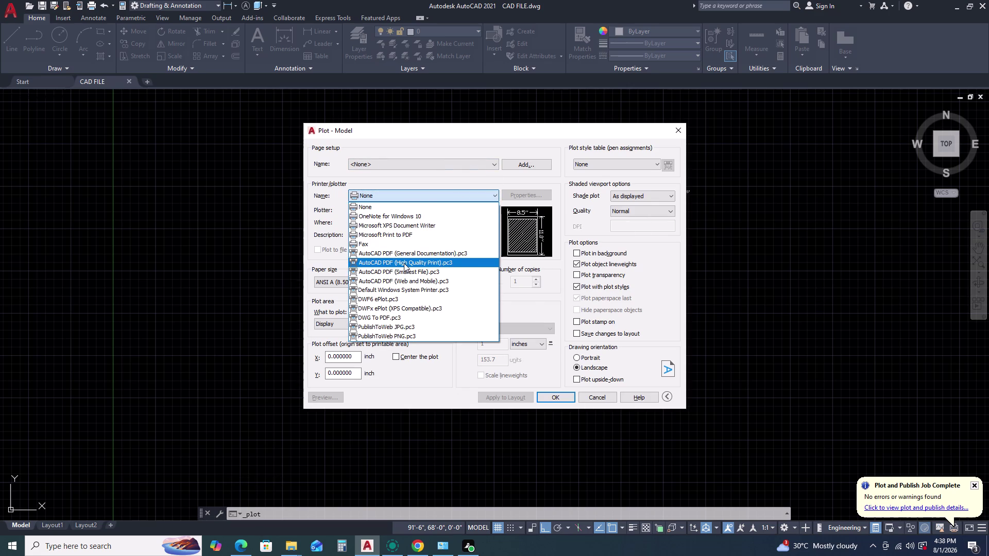
click(404, 263)
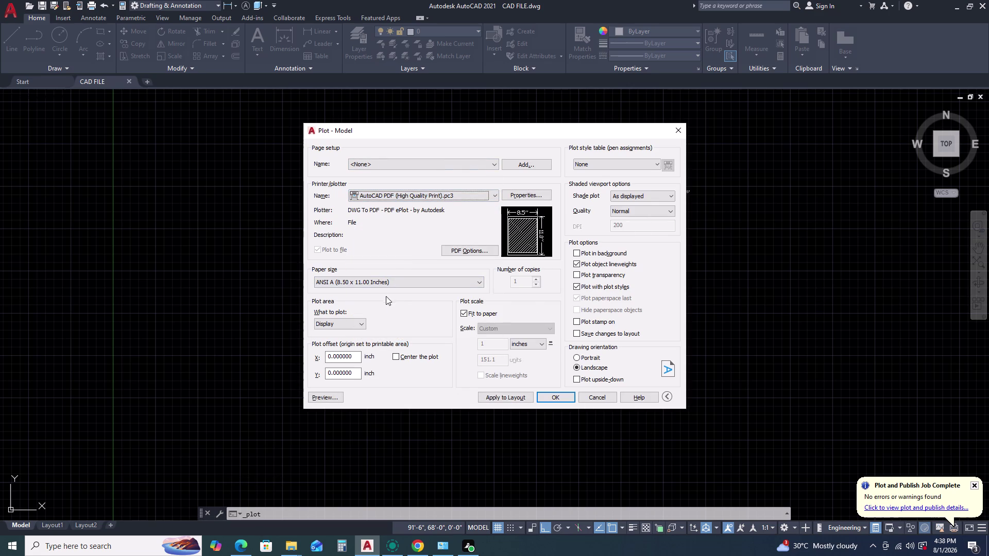
click(593, 360)
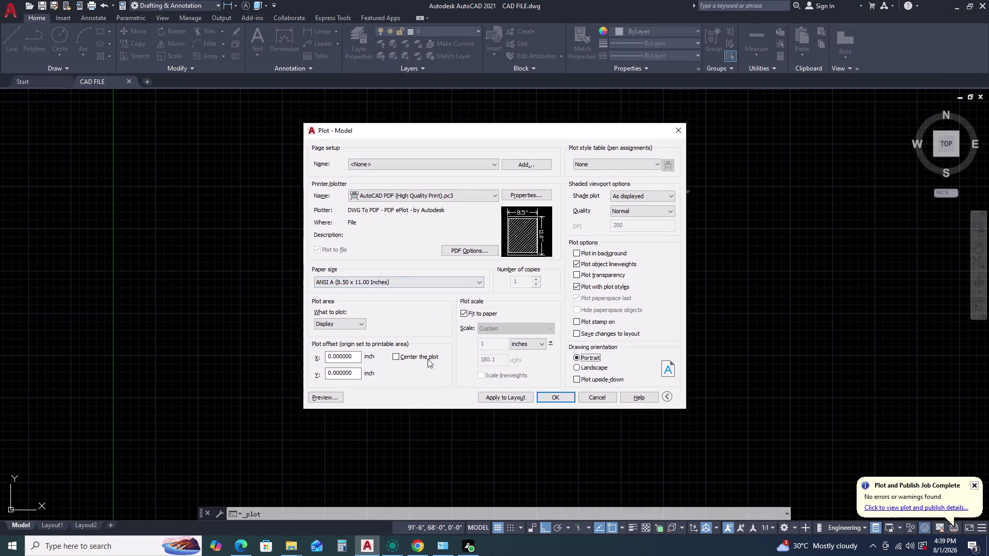
click(552, 397)
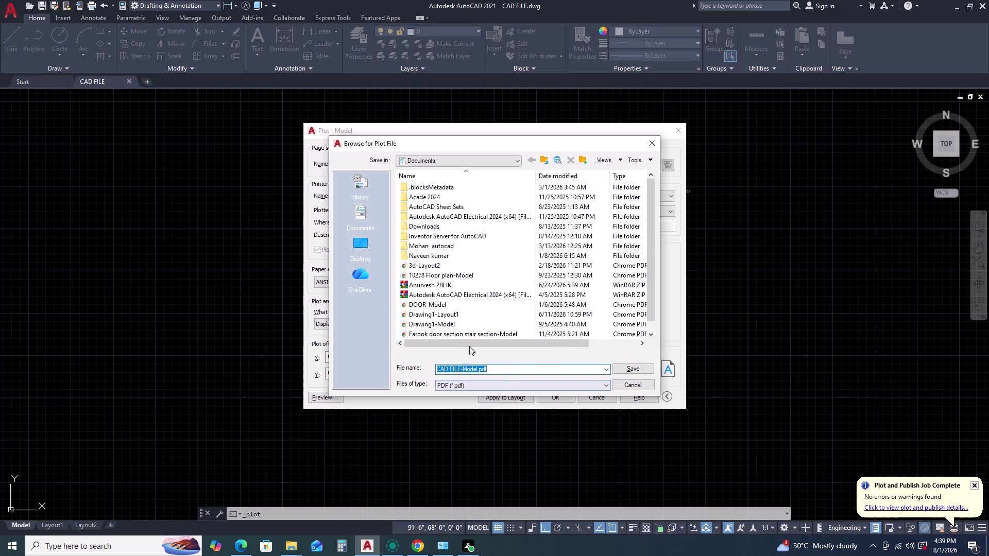
Browse to the project folder on the Desktop for the plot file.
click(362, 247)
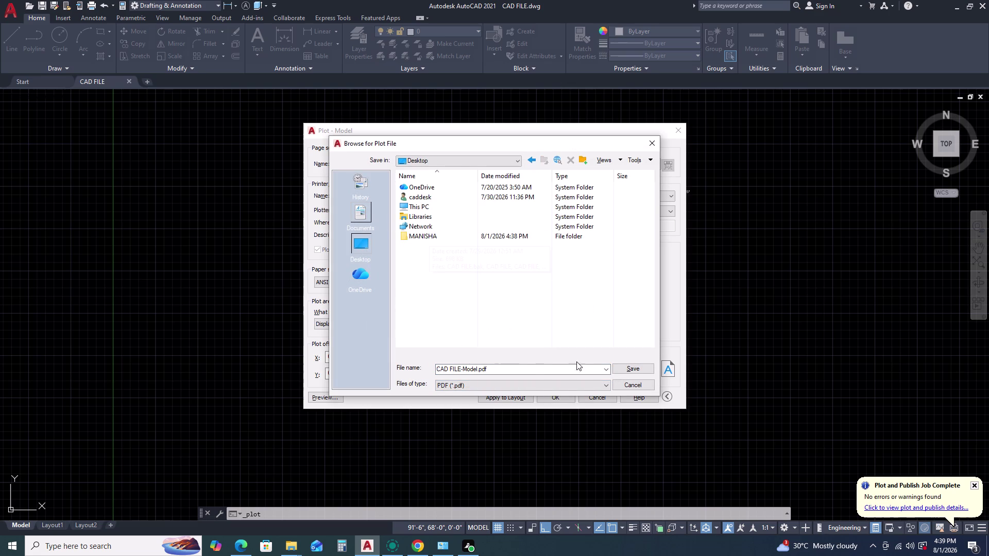
click(442, 239)
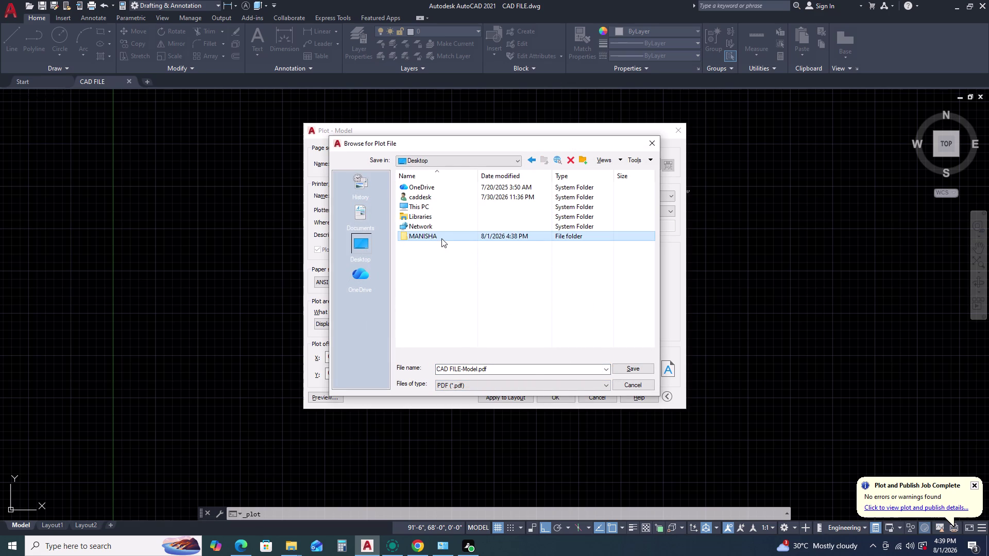
double_click(441, 238)
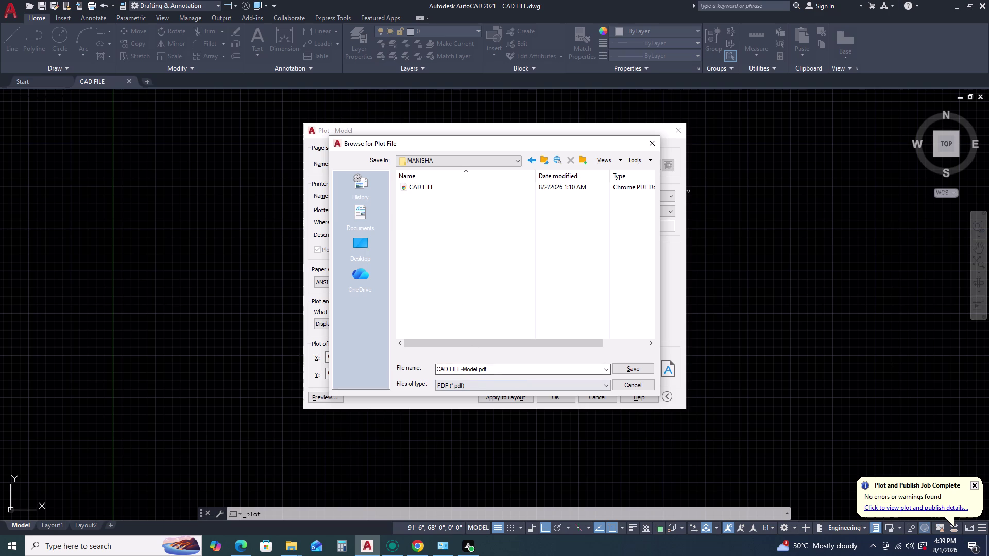
Name the plot file AUTOCAD FILE and save it.
click(502, 367)
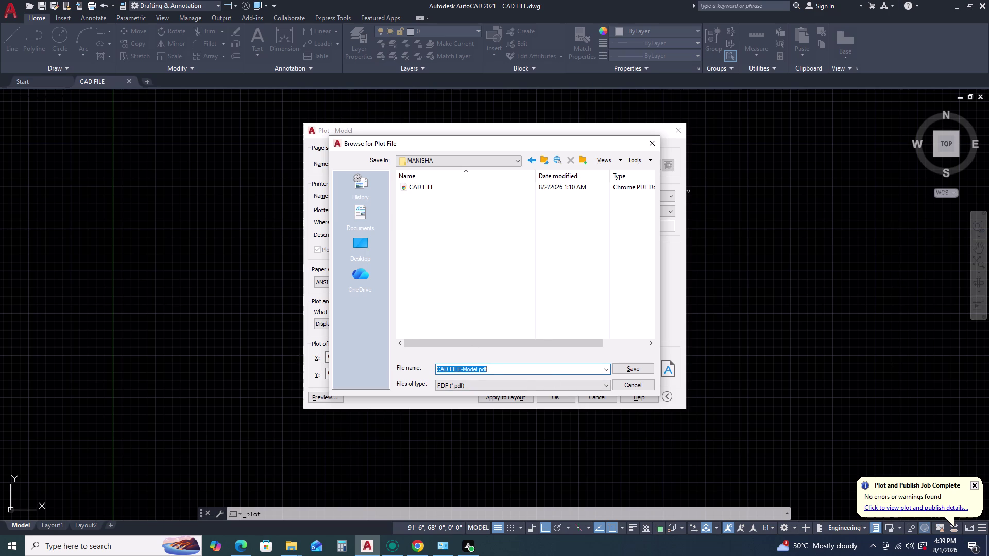
key(BackSpace)
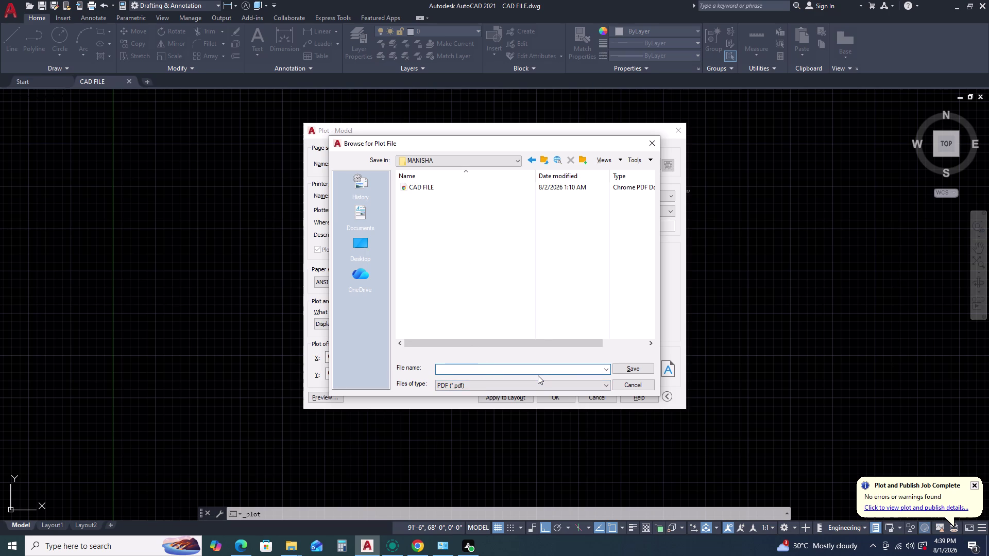
text(C)
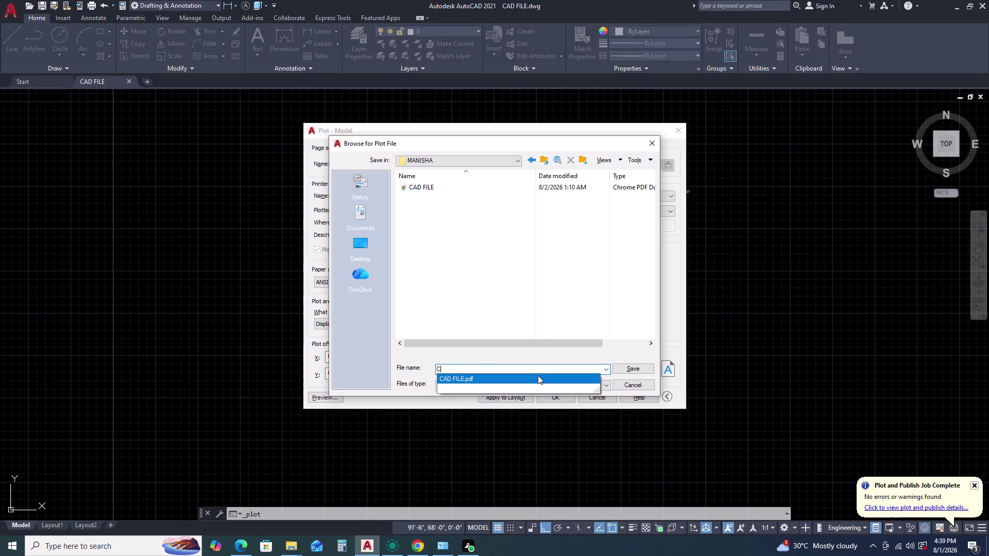
text(A)
key(BackSpace)
key(BackSpace)
key(BackSpace)
key(a)
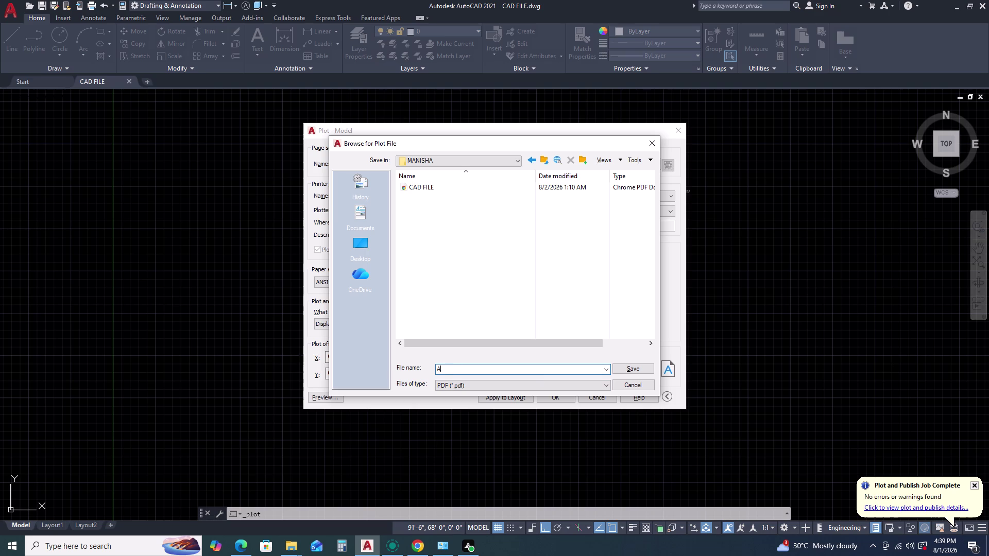
text(UTOCA)
text(D FIL)
text(E)
double_click(625, 365)
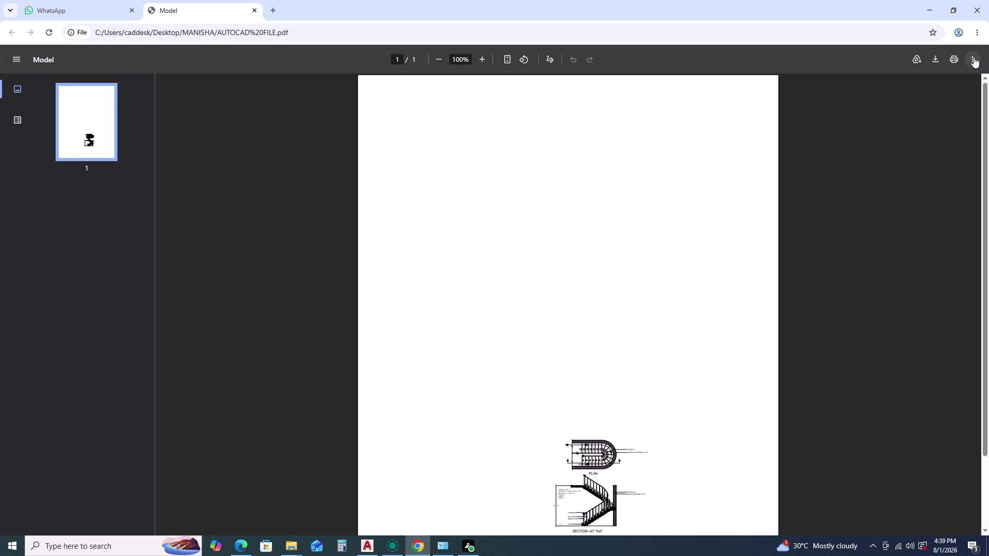
Open the PDF viewer's more-options menu and start saving a copy of AUTOCAD FILE.
click(974, 56)
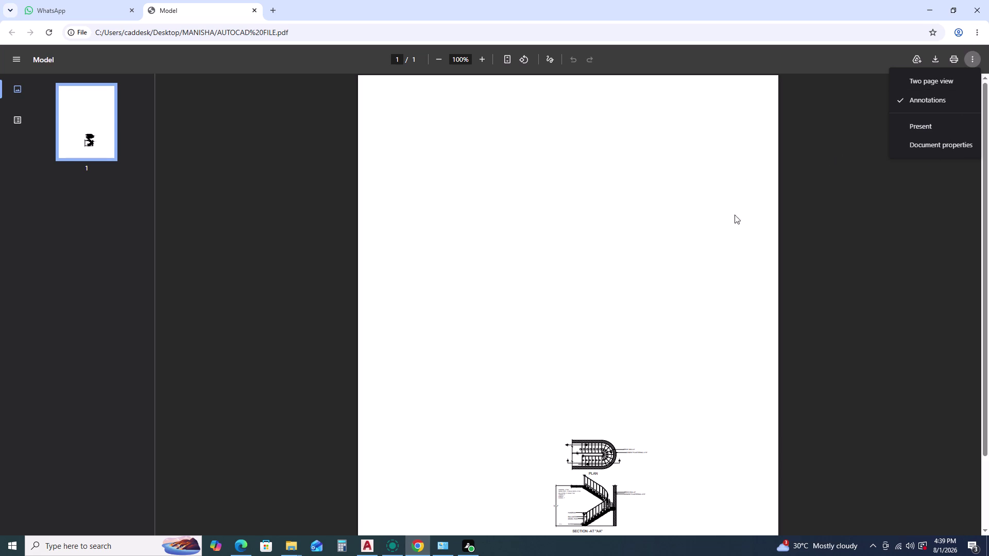
scroll(down, 3)
key(ctrl+s)
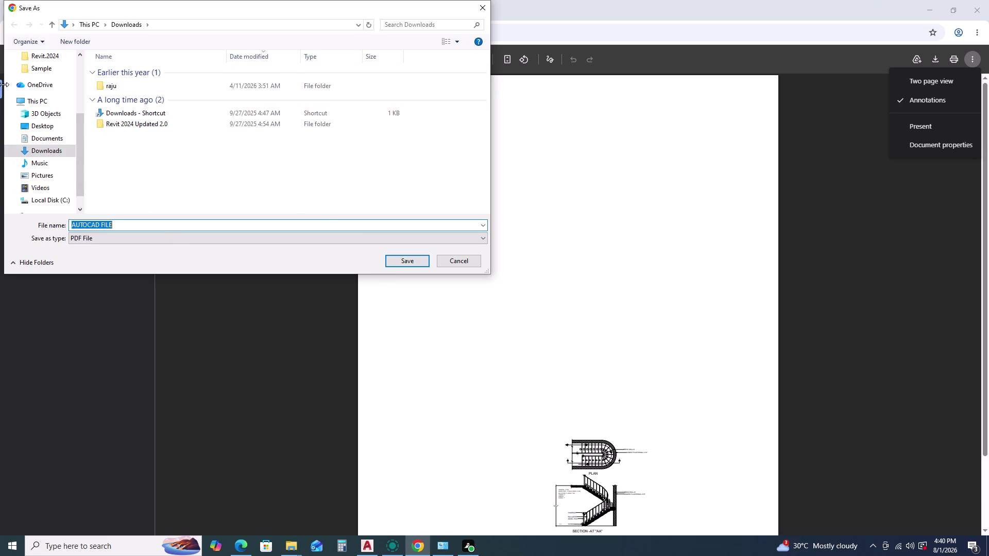
Save the PDF copy into the Desktop project folder, replacing the existing AUTOCAD FILE.pdf.
scroll(down, 3)
scroll(up, 3)
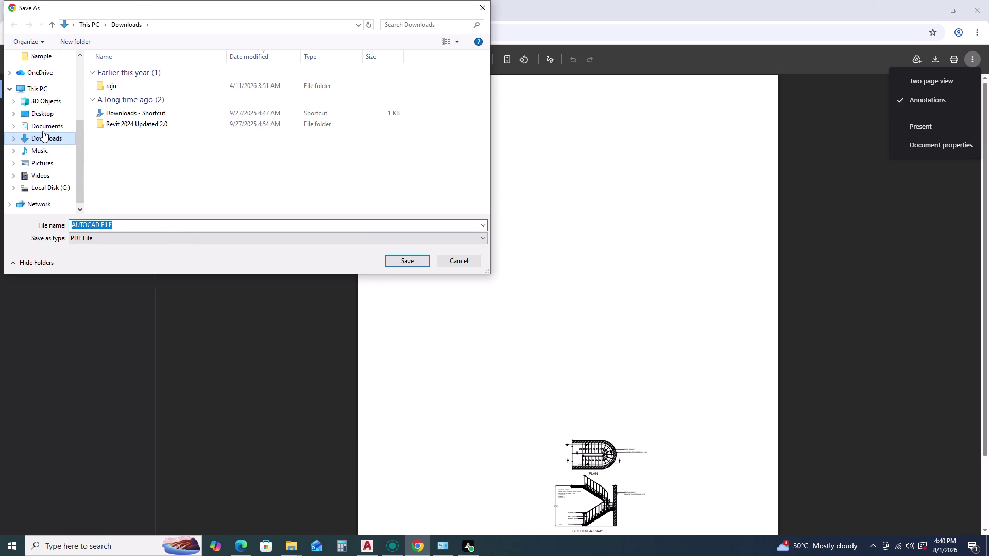
scroll(up, 3)
click(41, 122)
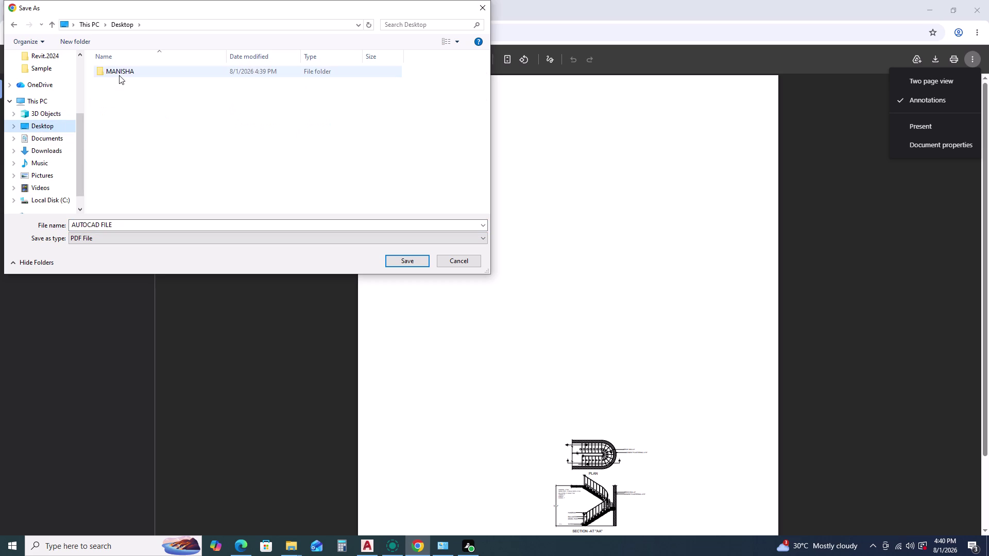
double_click(119, 75)
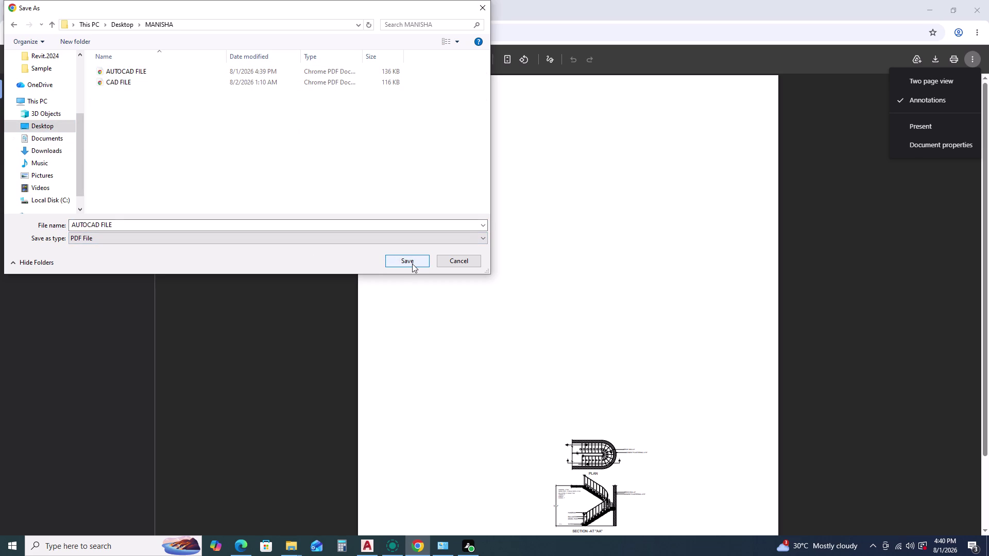
click(412, 263)
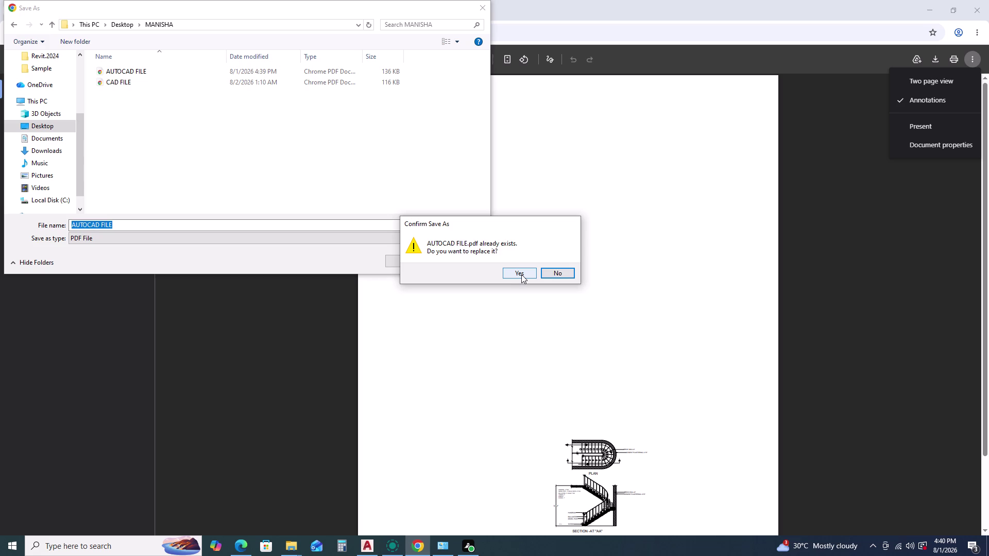
click(522, 274)
right_click(521, 275)
click(522, 275)
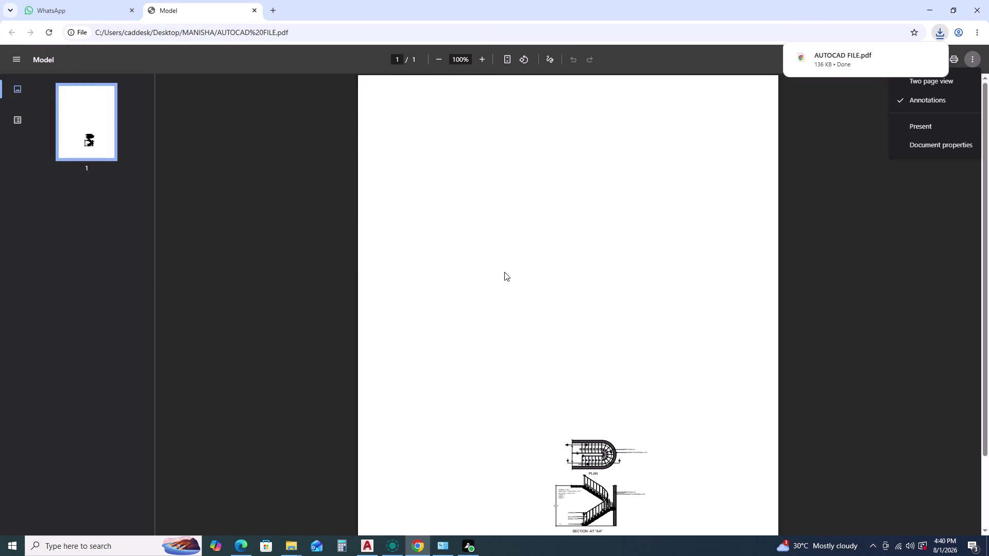
Leave the AUTOCAD FILE PDF in Chrome and switch back to the AutoCAD 2021 window.
scroll(down, 3)
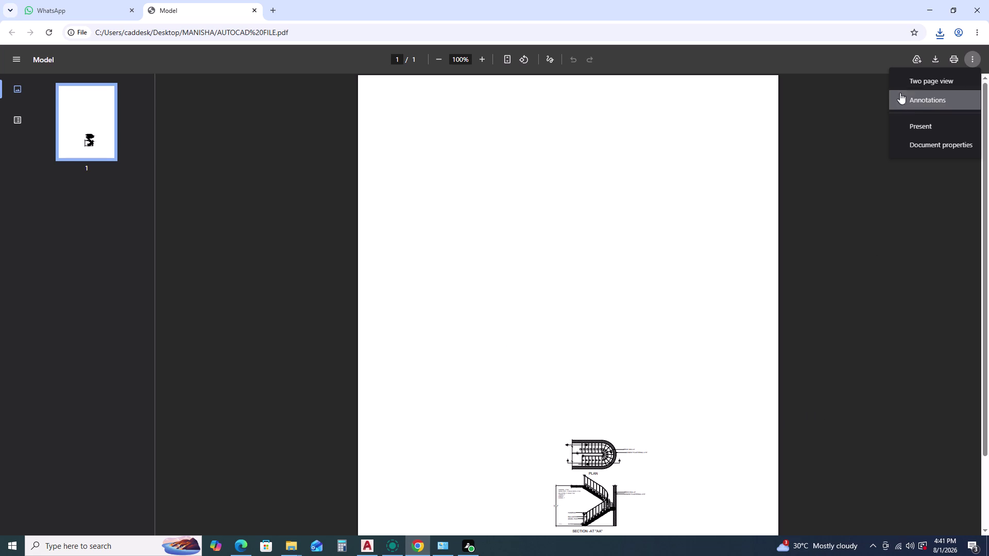
click(928, 8)
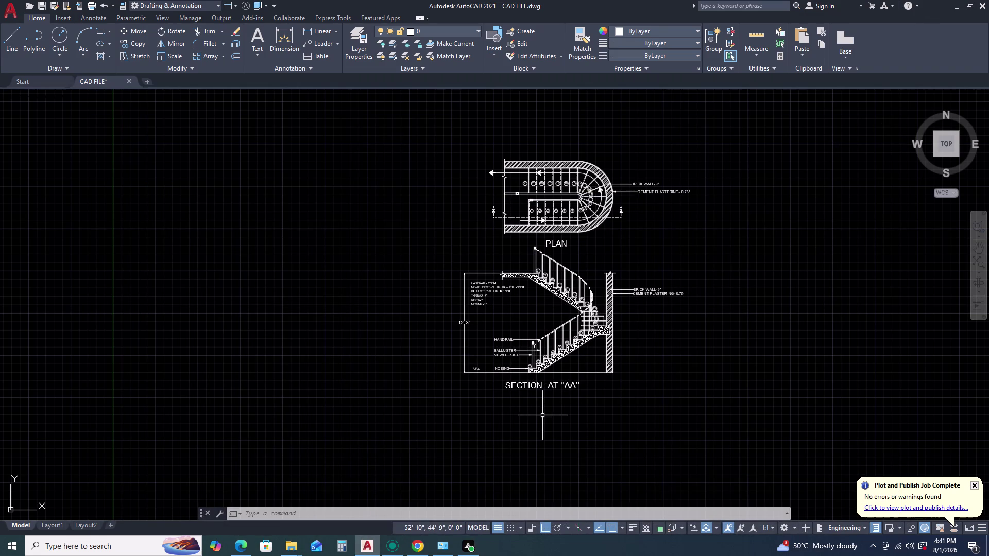